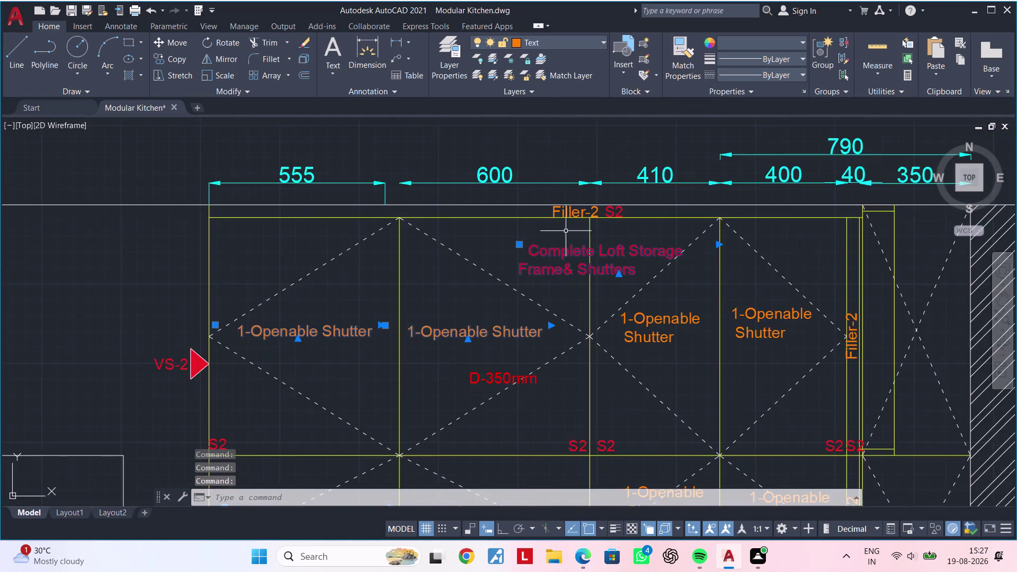
Select the plan's shutter, base cabinet, fixed-shelf and Blind Corner Unit labels.
scroll(up, 3)
click(570, 214)
scroll(down, 3)
middle_drag(648, 268, 481, 171)
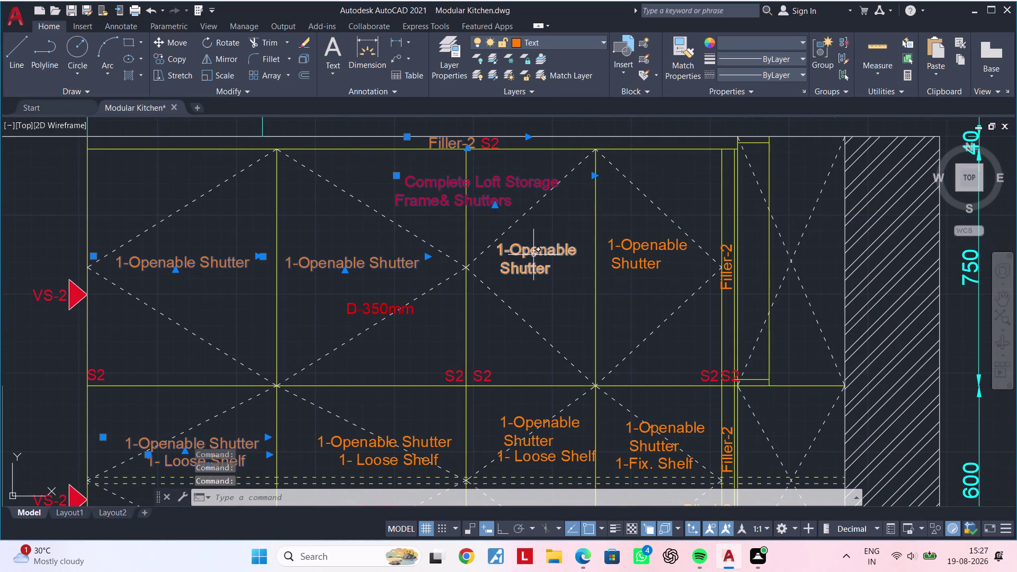
click(533, 255)
click(623, 256)
middle_drag(625, 290, 637, 208)
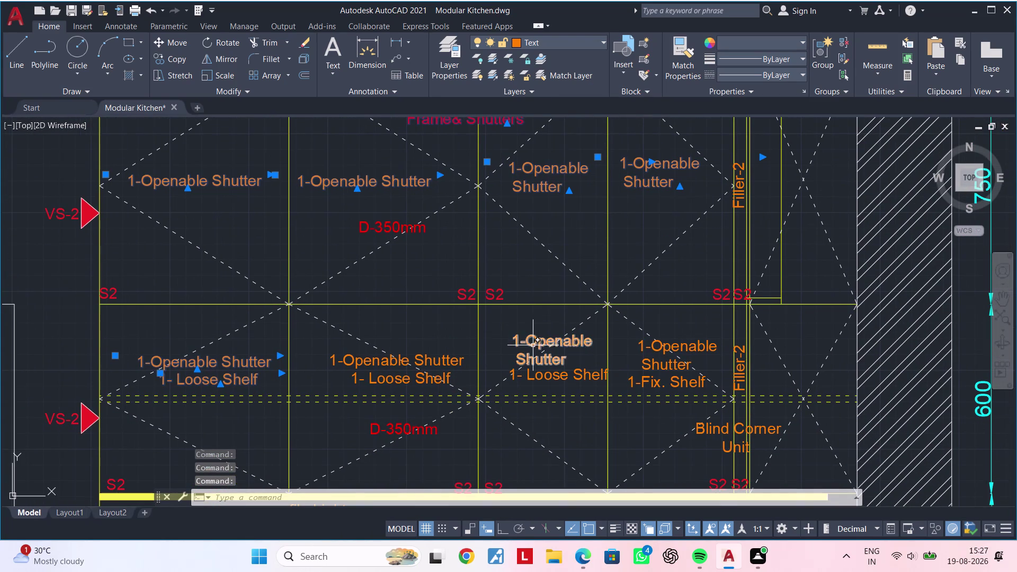
click(532, 346)
click(559, 378)
click(411, 383)
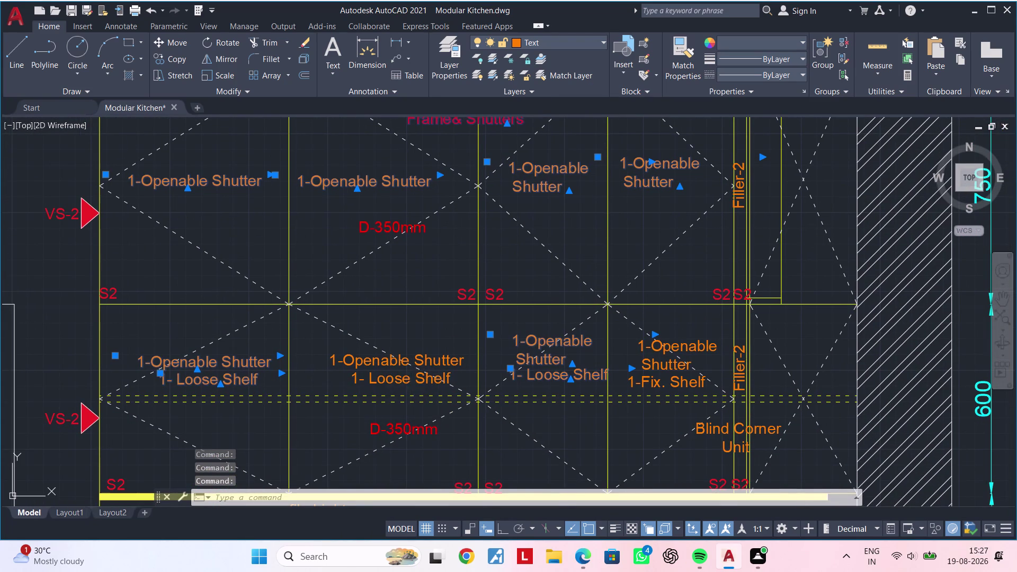
click(390, 362)
middle_drag(466, 347, 359, 331)
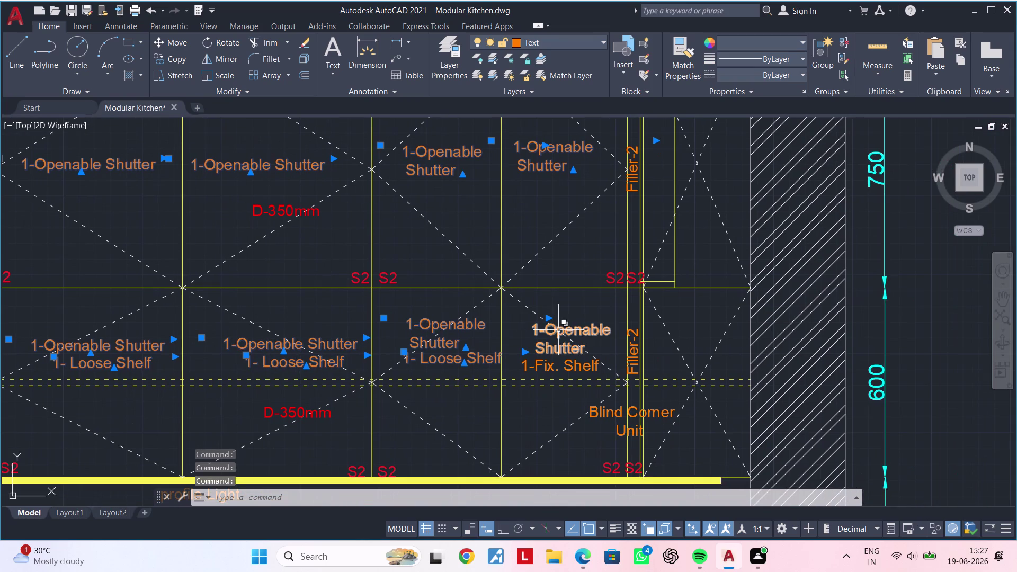
scroll(up, 3)
click(558, 330)
click(543, 386)
middle_drag(566, 355, 521, 289)
scroll(up, 3)
click(661, 304)
middle_drag(627, 332, 622, 236)
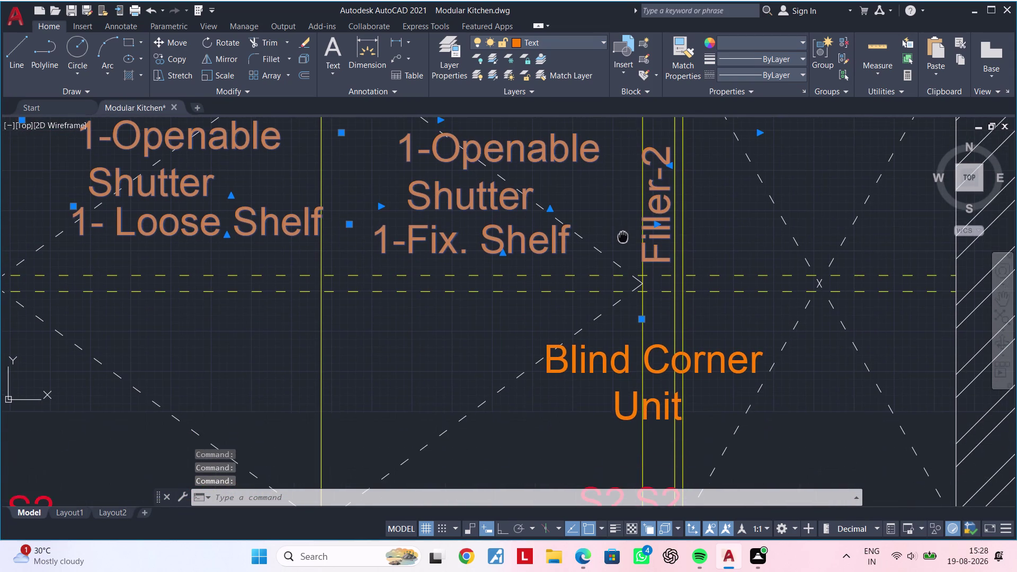
click(603, 360)
scroll(down, 3)
Add the elevation's shutter, fixed-shelf, Filler-1 and Blind Corner Unit labels to the selection.
middle_drag(513, 351, 591, 252)
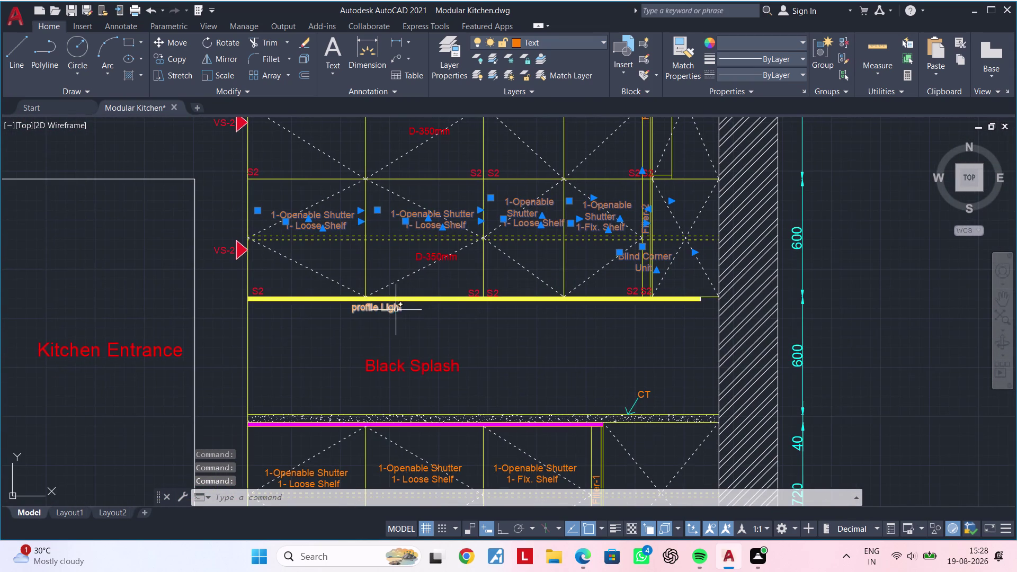
click(380, 311)
middle_drag(508, 333, 648, 175)
scroll(up, 3)
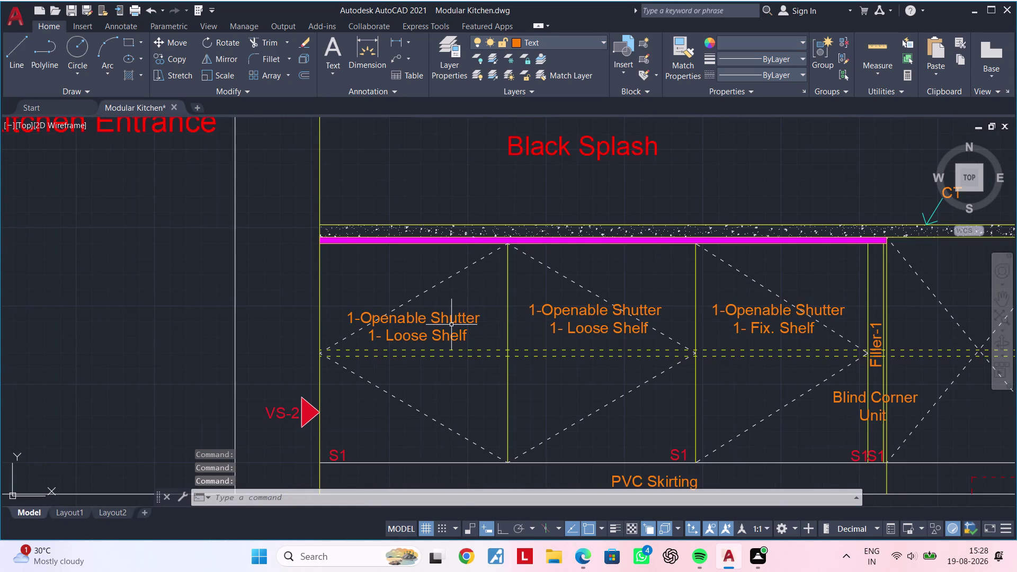
click(453, 315)
click(449, 337)
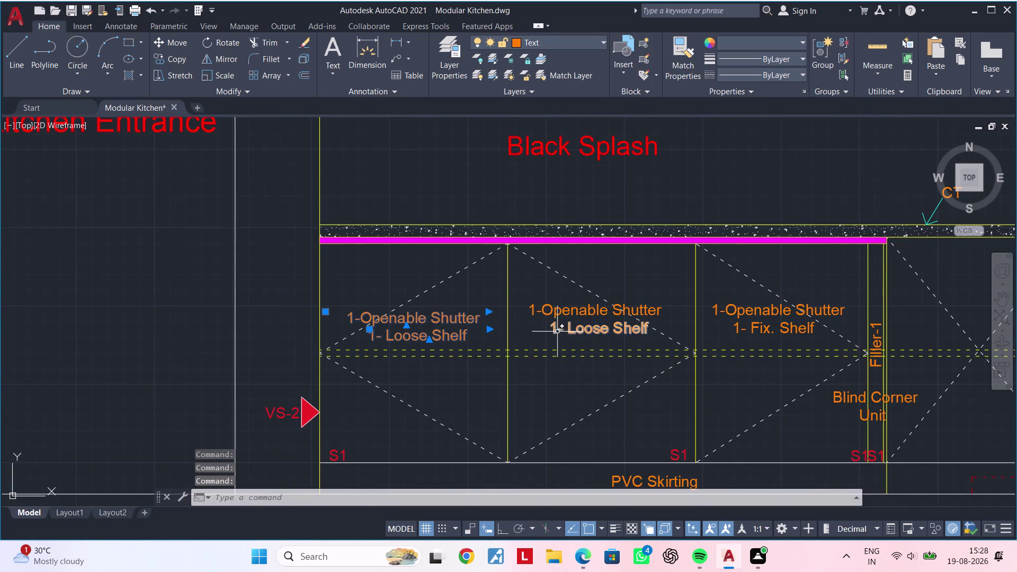
click(557, 331)
click(562, 316)
middle_drag(603, 312, 369, 312)
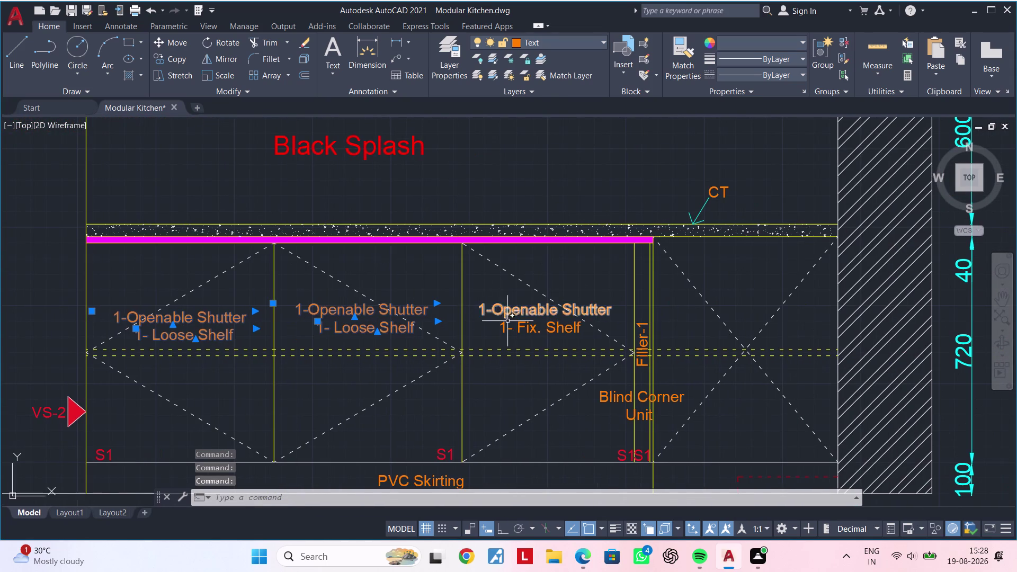
click(507, 328)
click(510, 321)
click(512, 312)
click(512, 310)
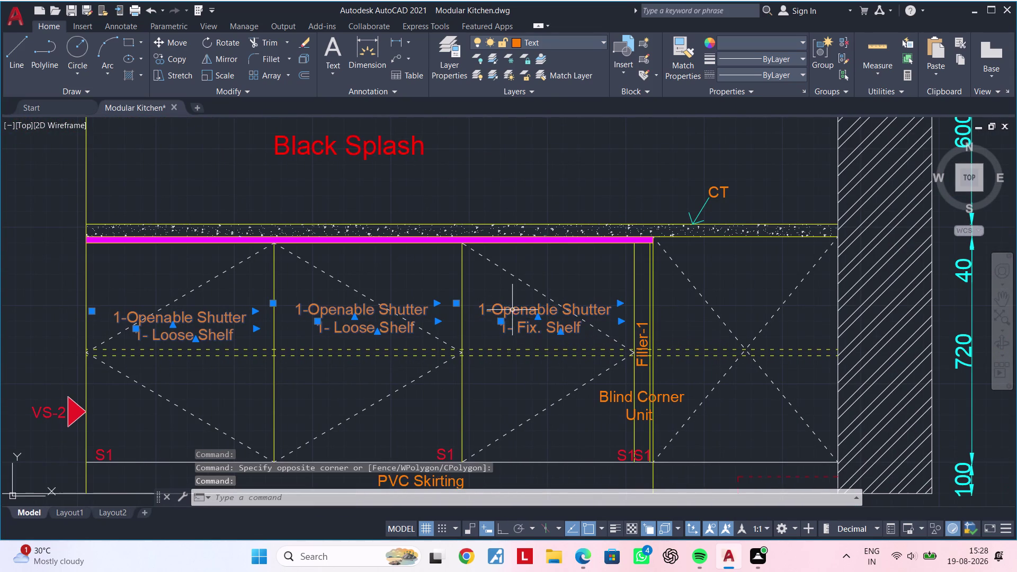
middle_drag(535, 323, 515, 281)
scroll(up, 3)
click(604, 317)
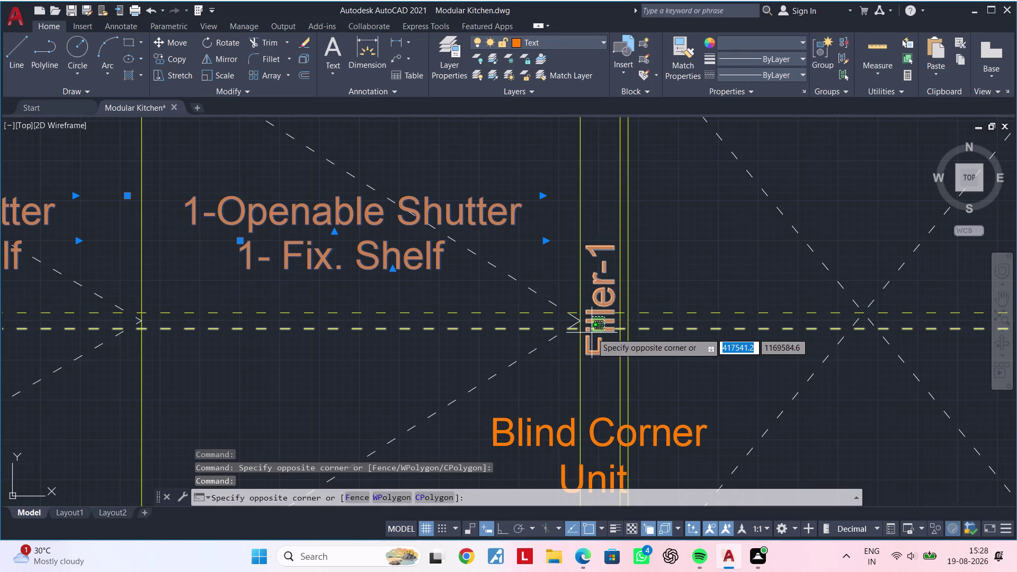
click(591, 333)
middle_drag(599, 363, 605, 295)
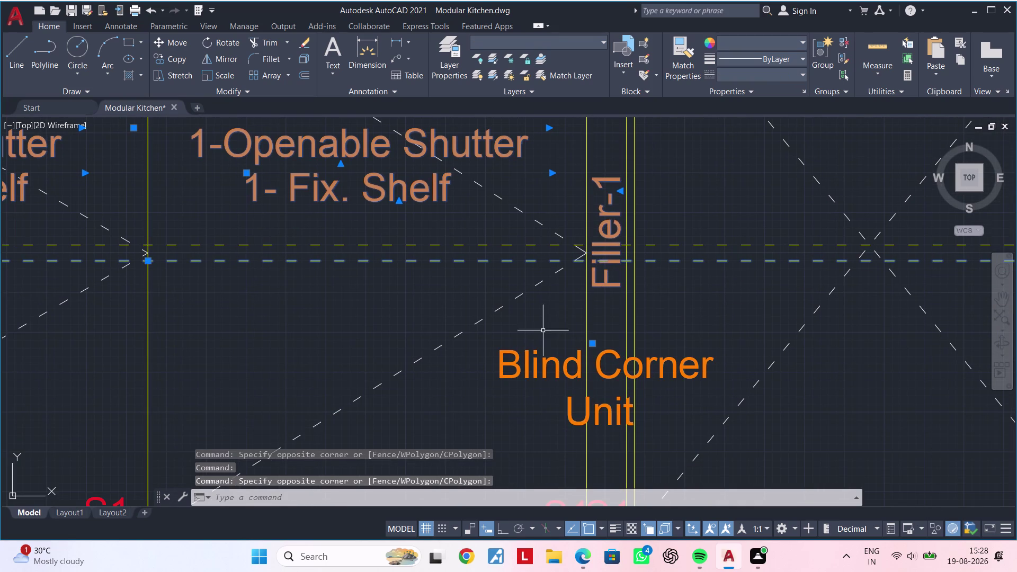
click(533, 368)
scroll(down, 3)
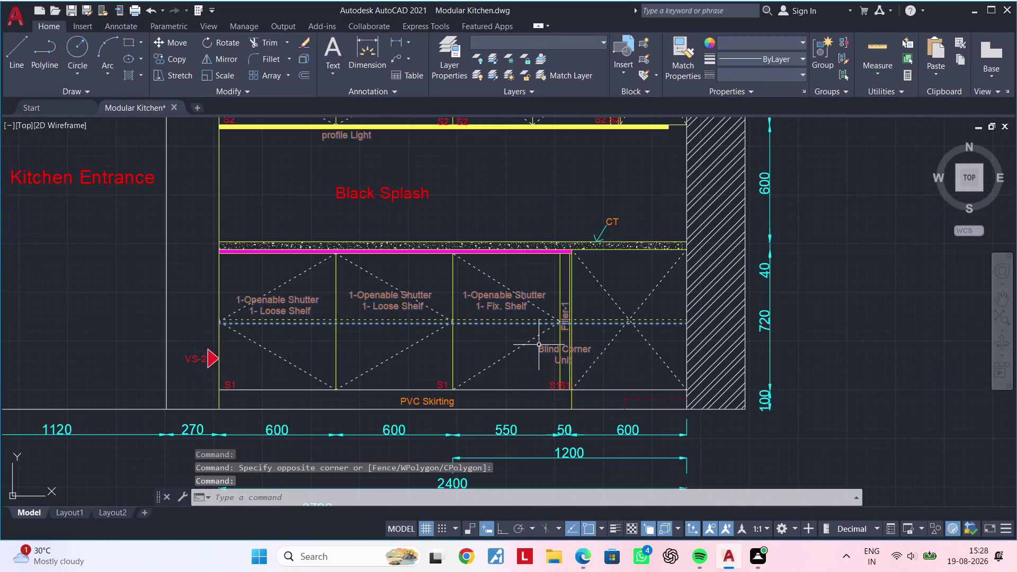
scroll(up, 3)
click(419, 404)
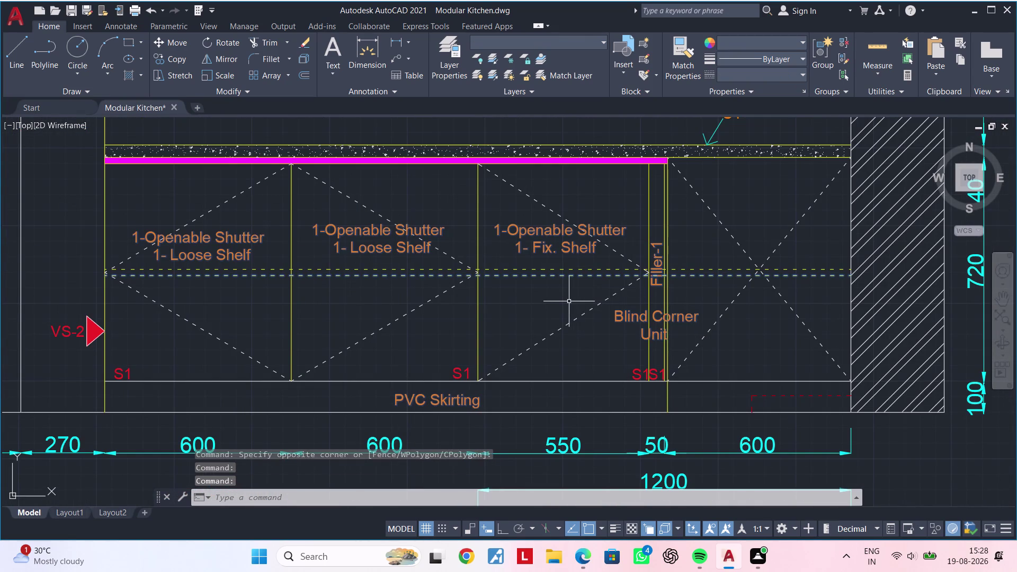
scroll(up, 3)
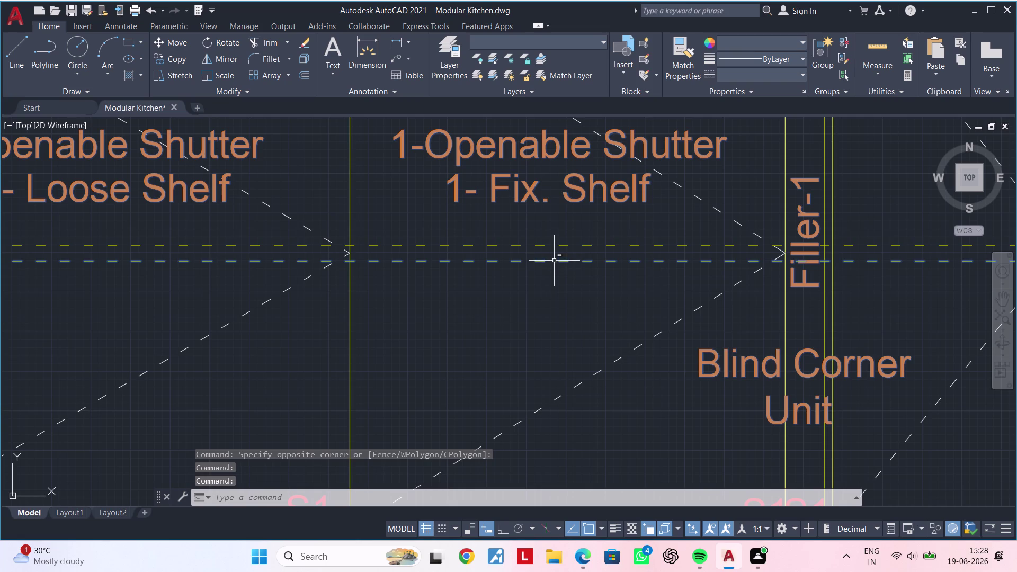
click(554, 260)
scroll(down, 3)
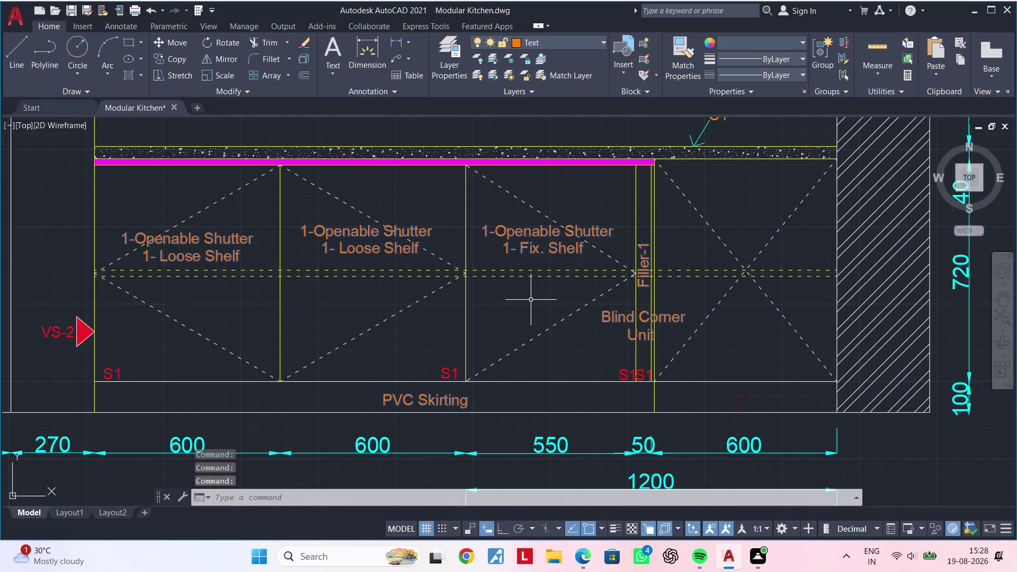
scroll(down, 3)
Set the selected labels' text height to 50 in Properties, then deselect them.
right_click(534, 300)
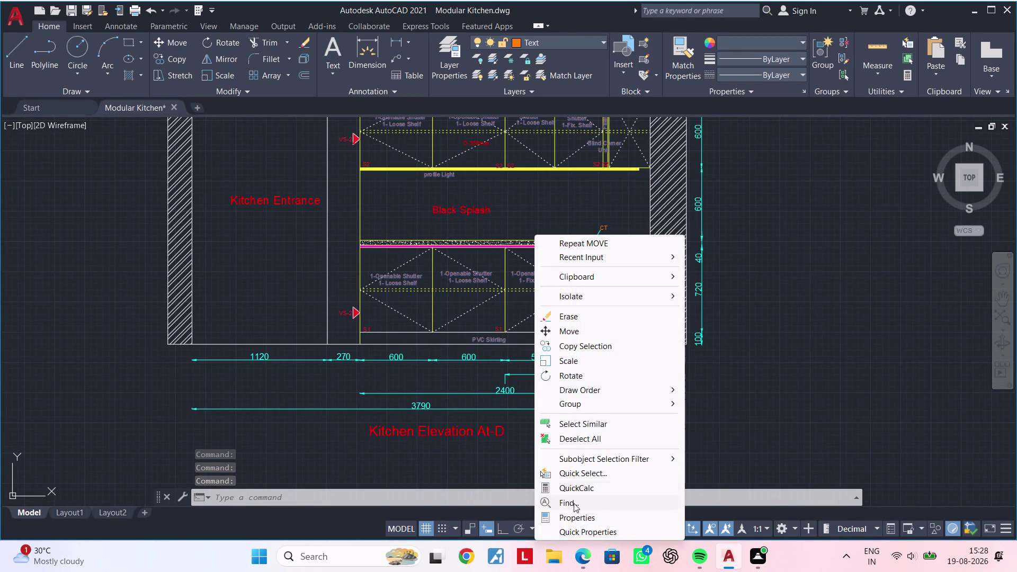
click(574, 517)
click(168, 323)
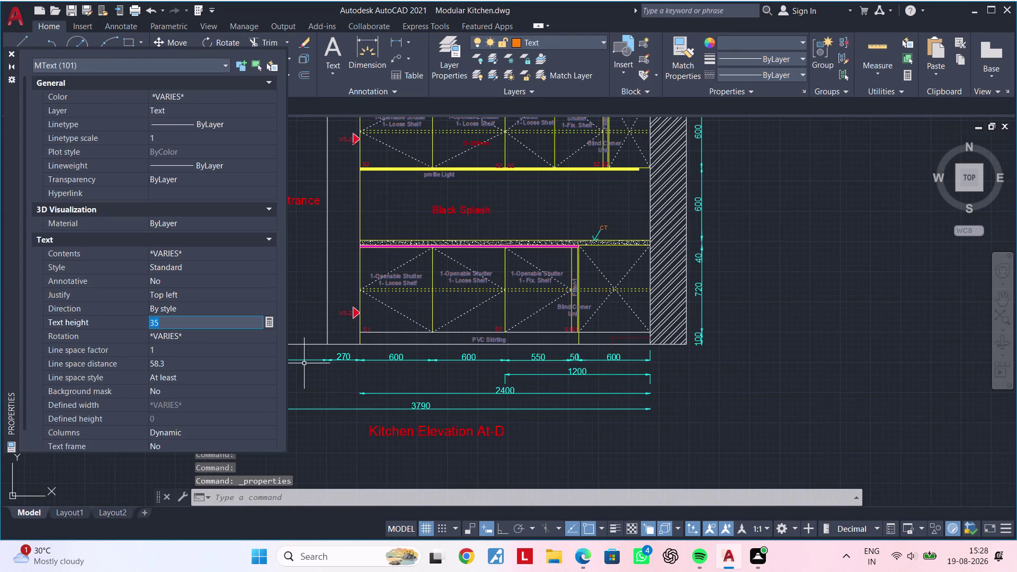
key(BackSpace)
text(50)
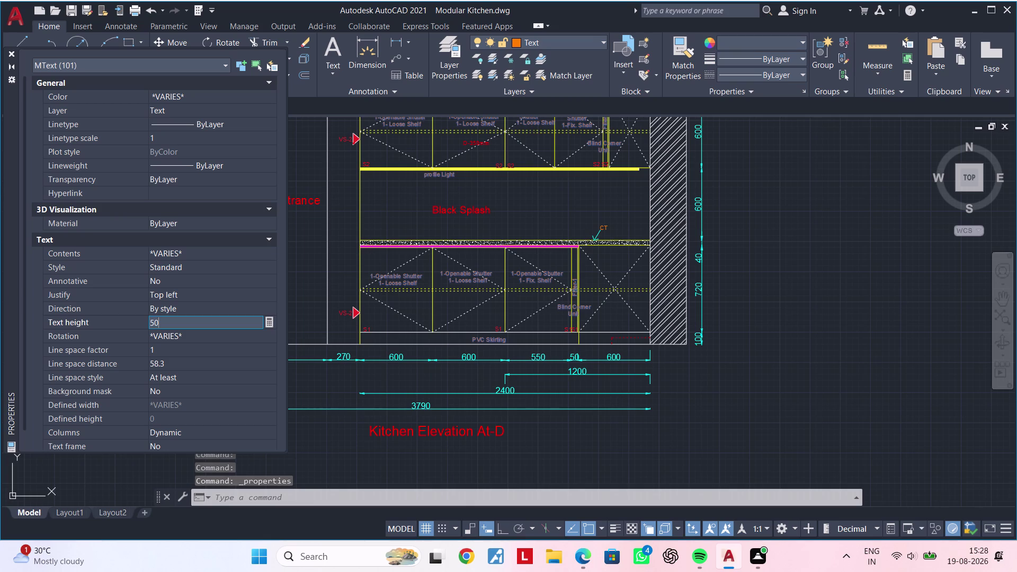
key(Return)
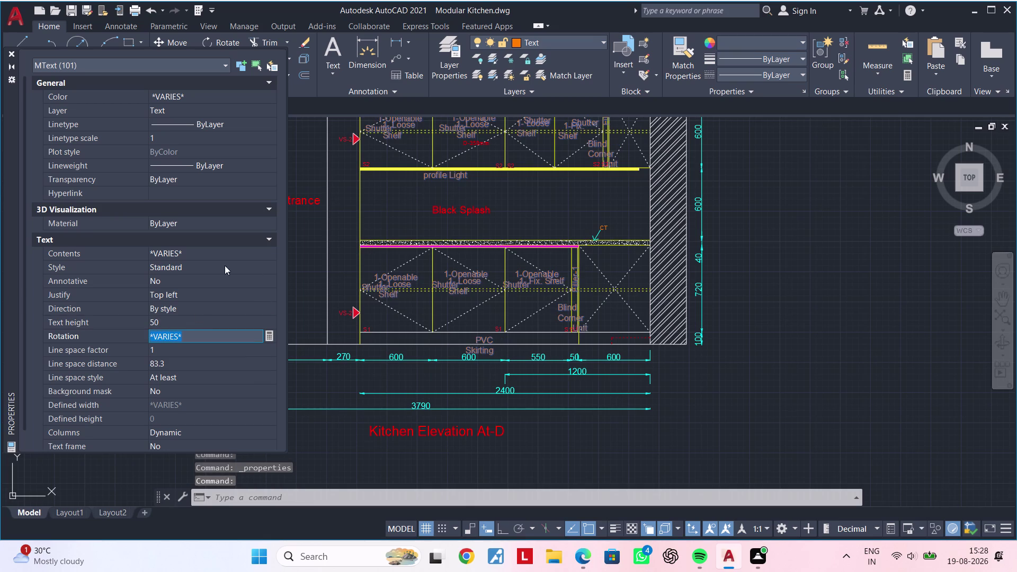
click(10, 55)
key(Escape)
key(Escape)
key(Escape)
Move the Loose Shelf label lower in the cabinet, below Shutter.
scroll(up, 3)
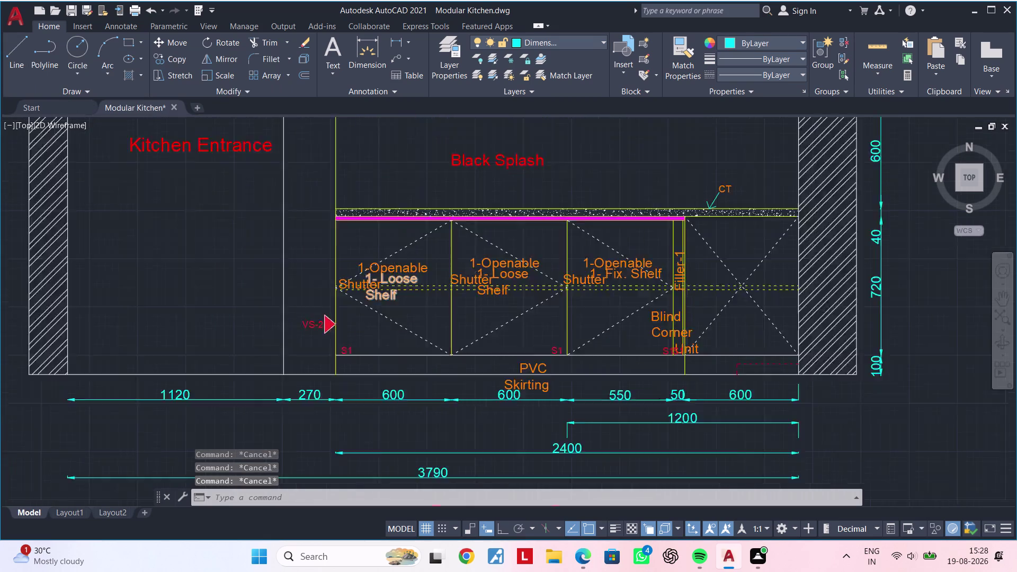
scroll(up, 3)
click(371, 296)
text(m)
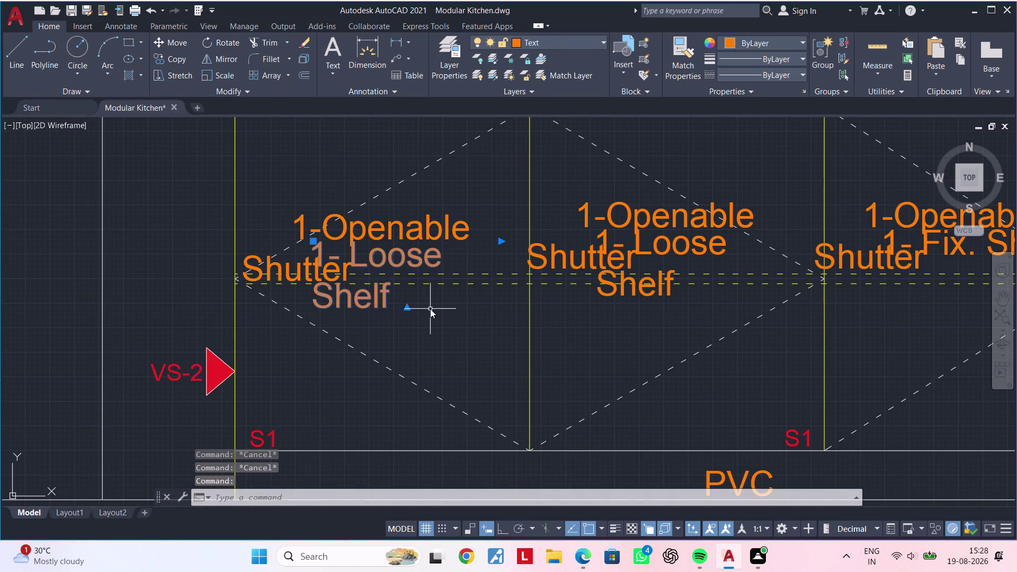
key(space)
drag(429, 309, 430, 314)
click(471, 353)
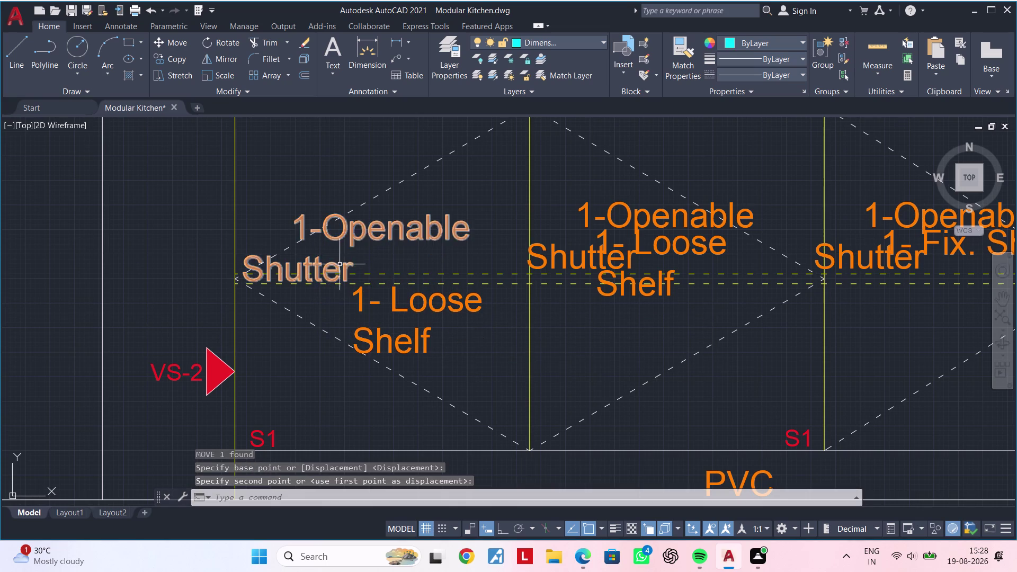
click(339, 268)
Edit the first shutter label's line break and spacing before 1-Openable.
click(339, 268)
click(487, 230)
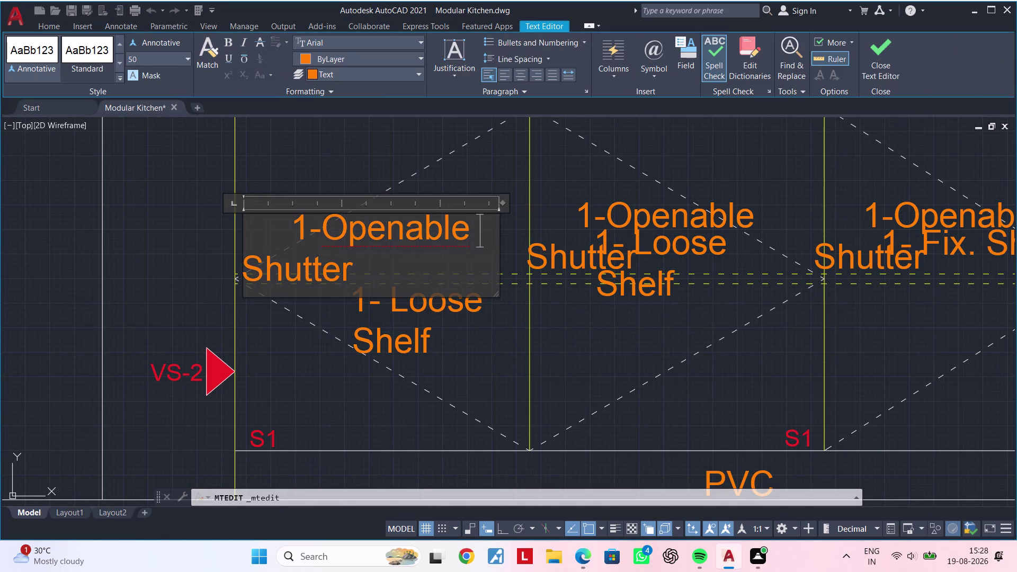
key(BackSpace)
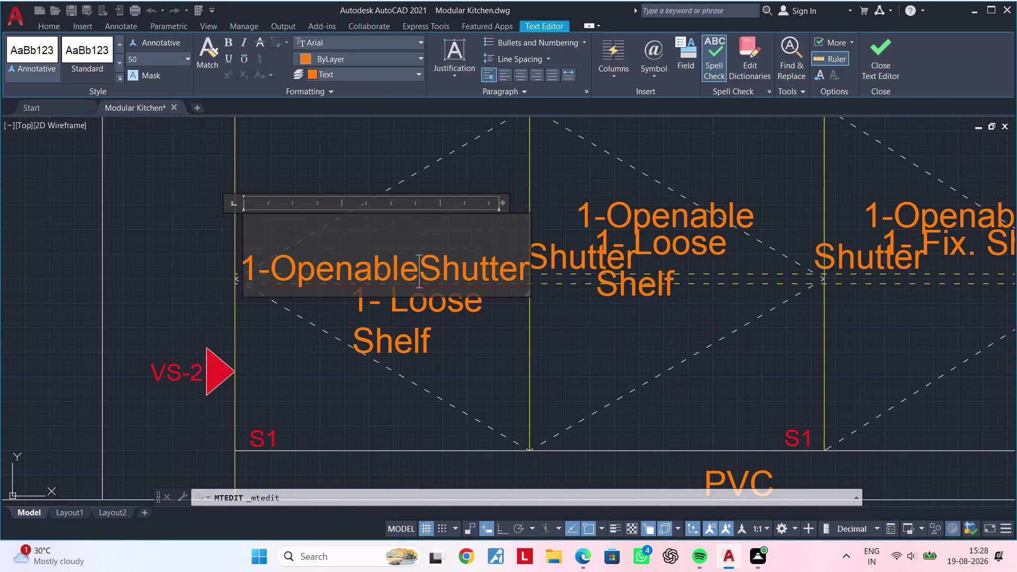
key(space)
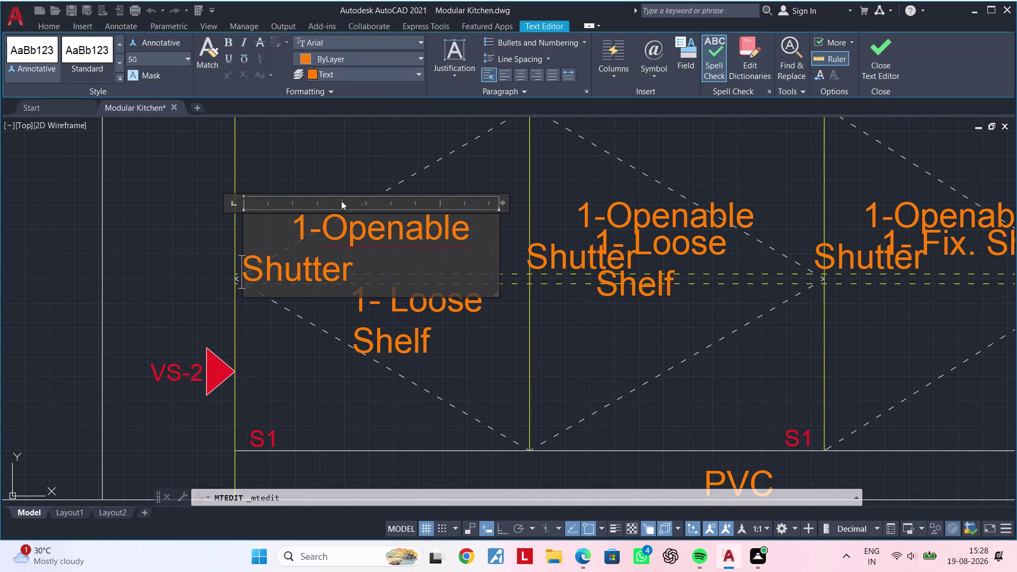
click(289, 226)
key(BackSpace)
key(BackSpace)
key(BackSpace)
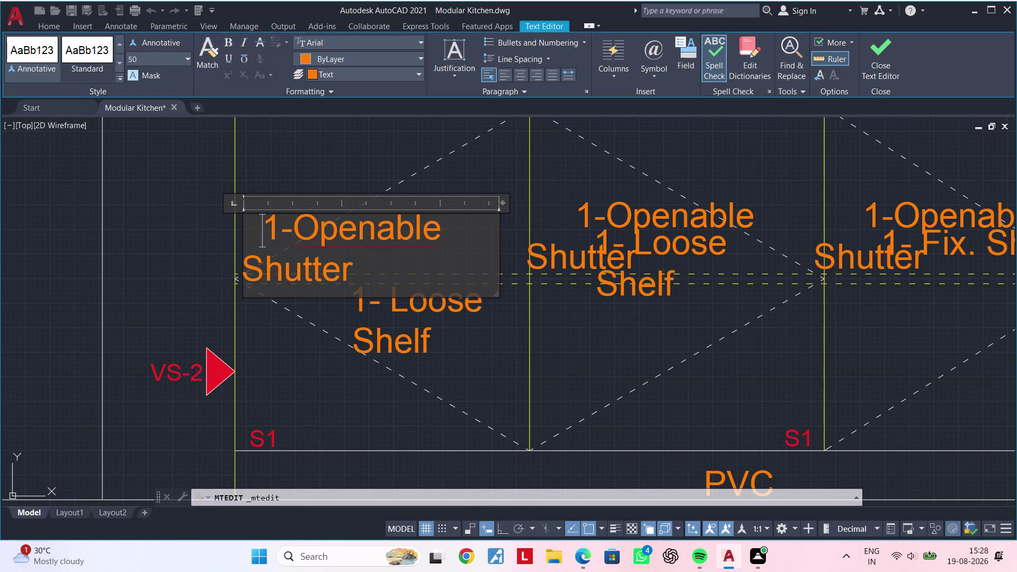
key(BackSpace)
Finish the label so it reads '1-Openable' above 'Shutter' on two lines.
click(246, 272)
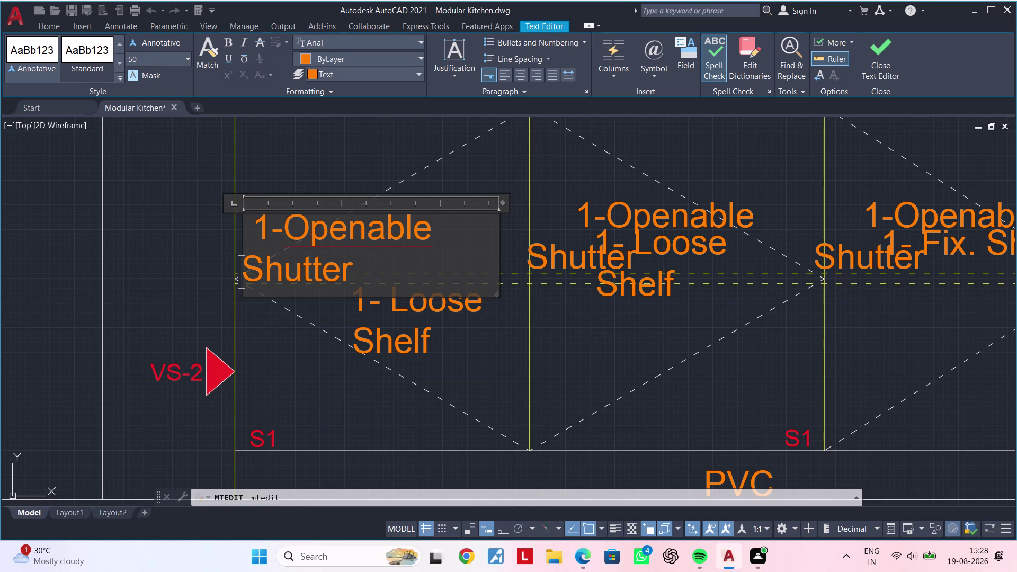
key(space)
key(space)
key(space)
key(space)
click(441, 226)
key(space)
key(space)
key(BackSpace)
key(BackSpace)
key(BackSpace)
key(BackSpace)
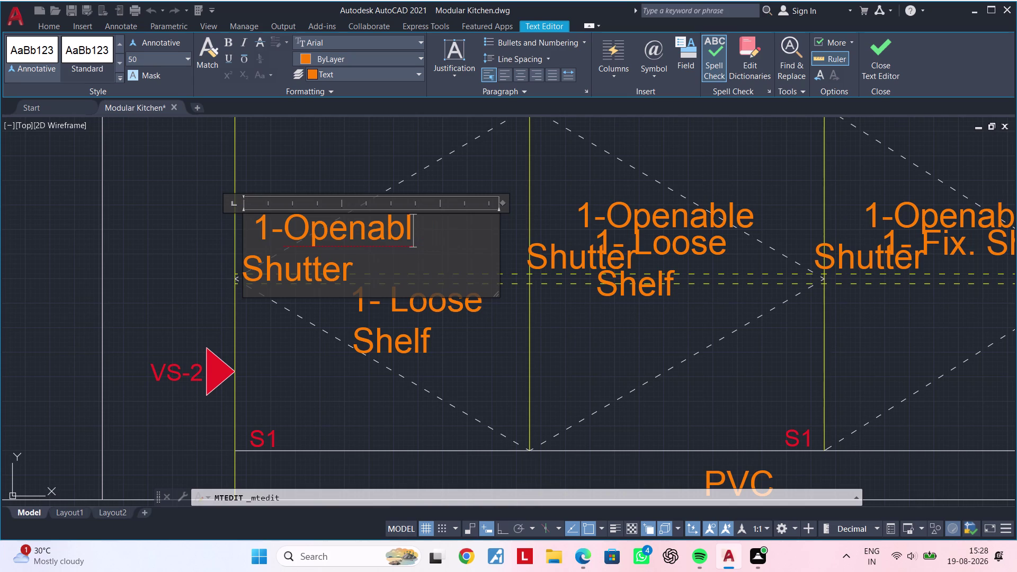
key(e)
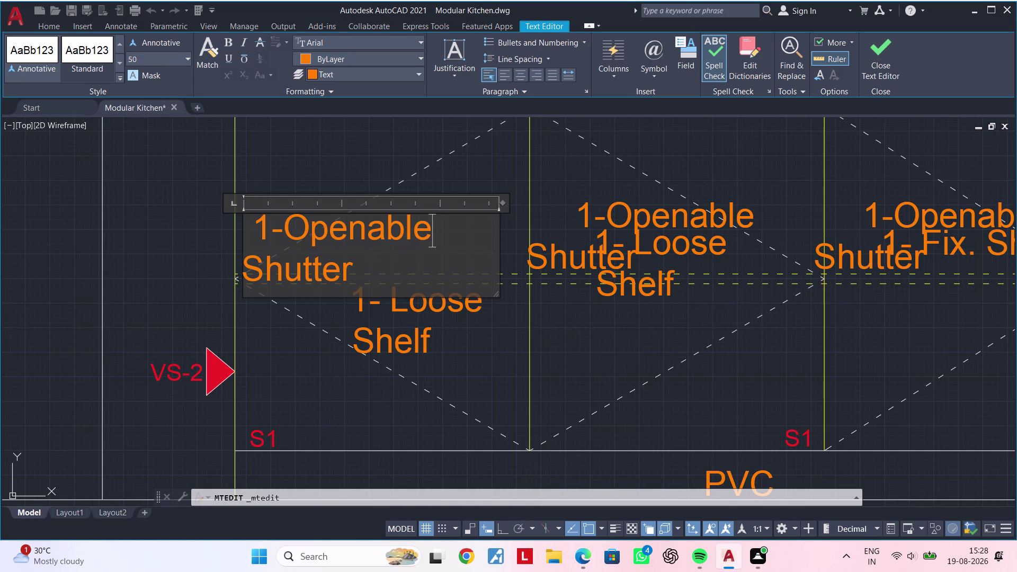
click(492, 221)
double_click(492, 221)
key(BackSpace)
key(BackSpace)
key(BackSpace)
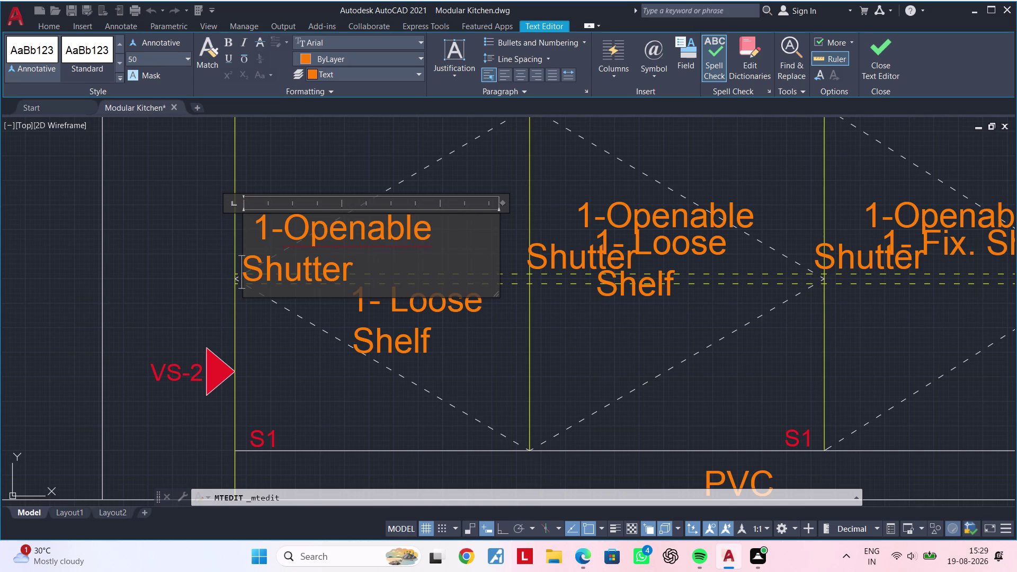
key(space)
key(space)
click(511, 340)
scroll(down, 3)
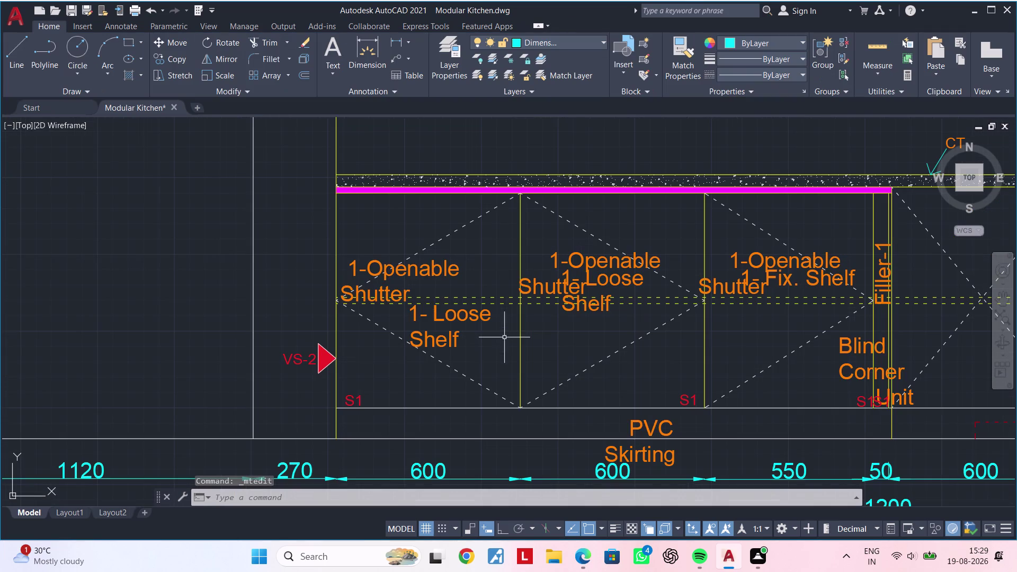
Move the first unit's 1-Openable Shutter label higher and delete the overlapping duplicate.
click(417, 273)
text(m)
key(space)
click(417, 274)
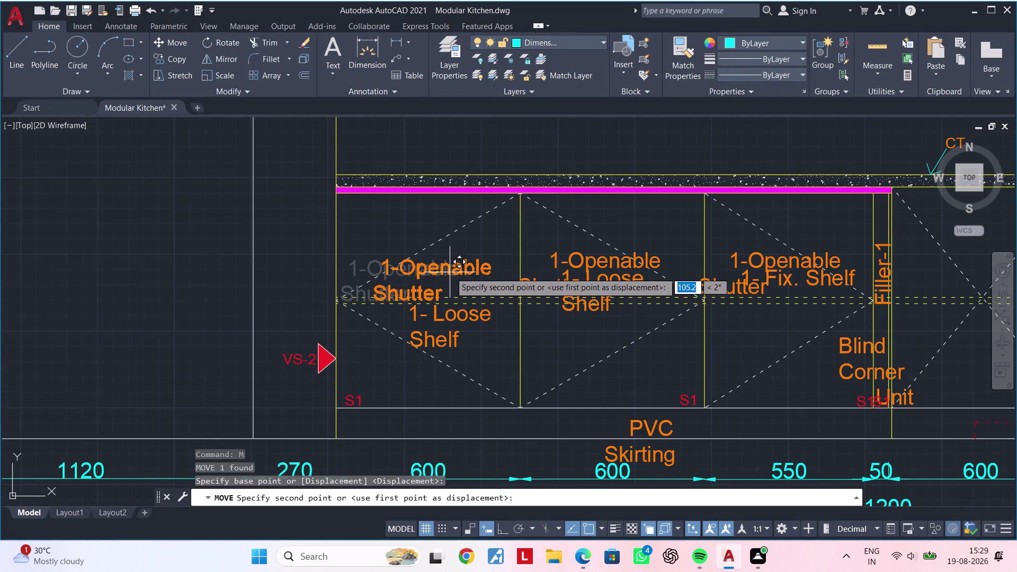
click(470, 246)
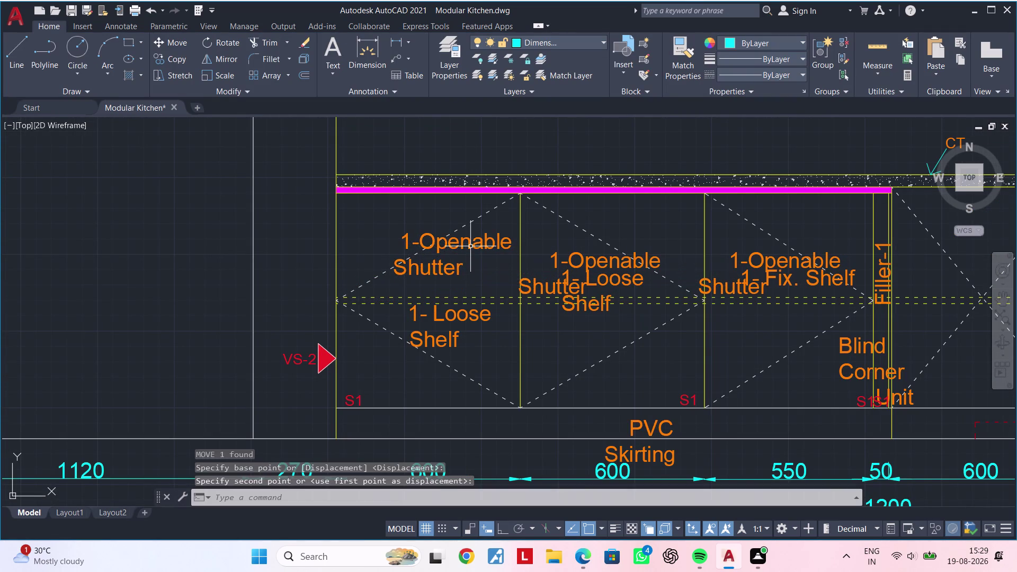
middle_drag(463, 267, 431, 270)
key(Escape)
click(533, 261)
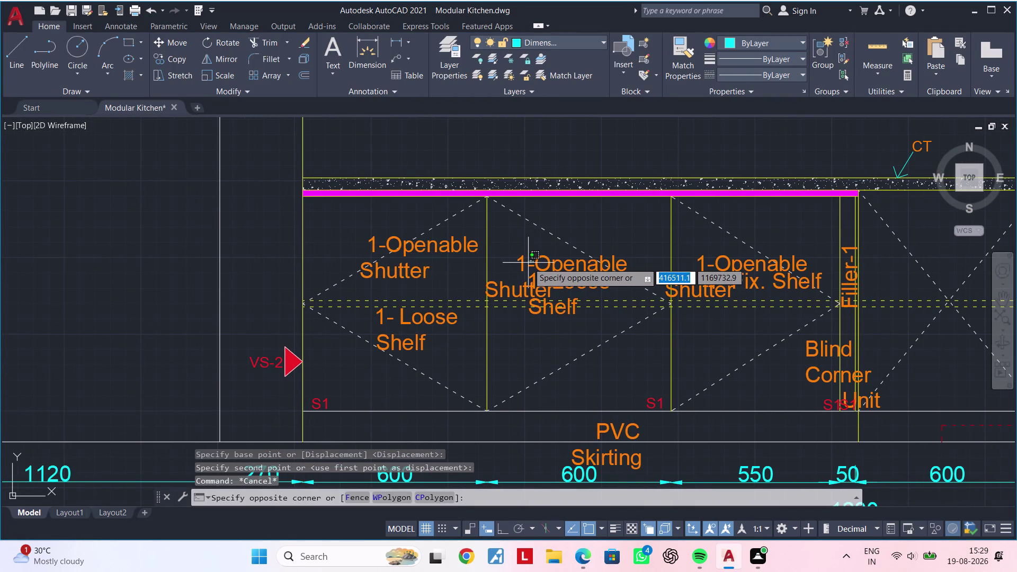
click(517, 262)
key(Delete)
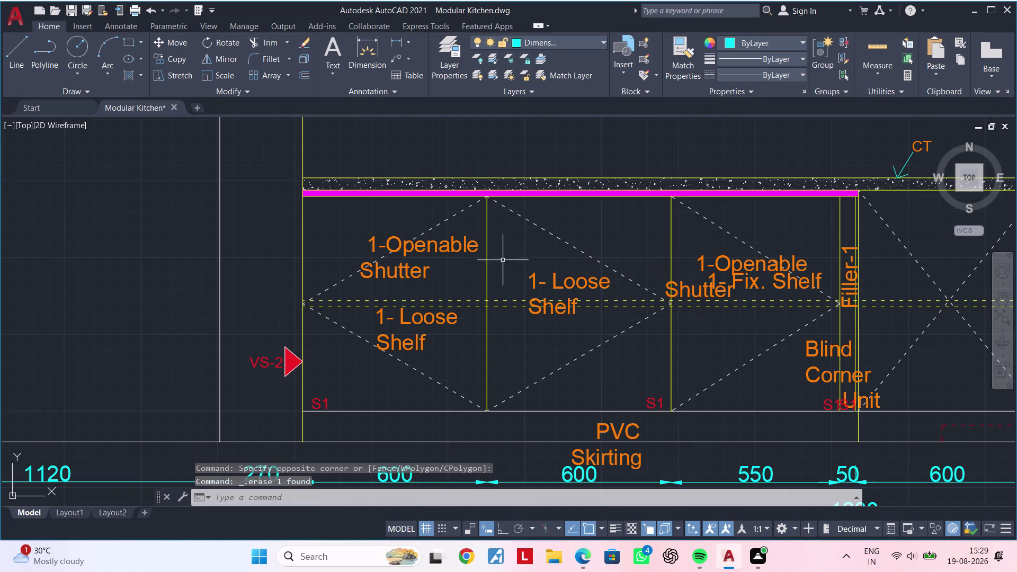
Copy the shutter label into the second and third units and delete the third unit's old label.
click(407, 265)
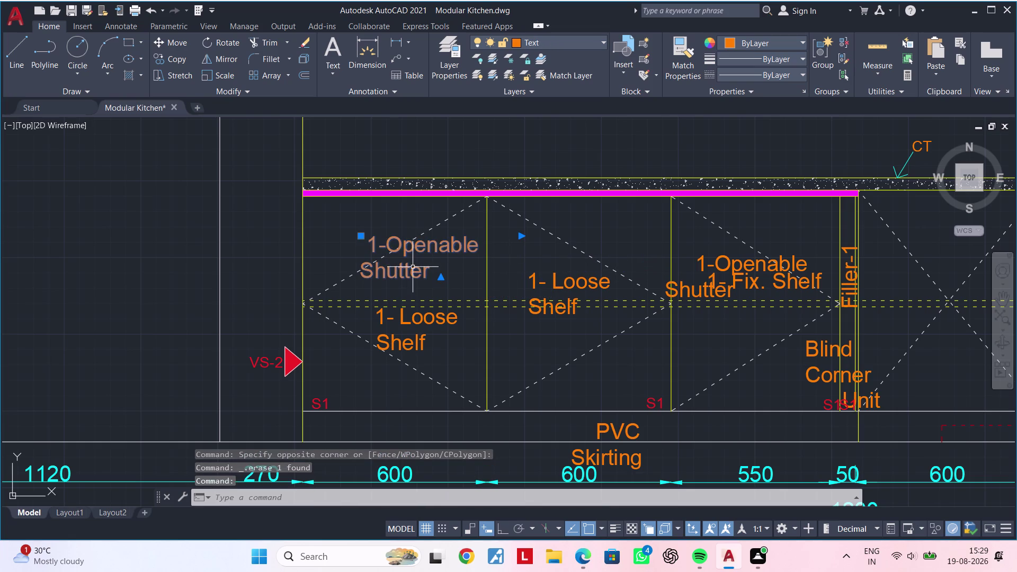
key(c)
key(o)
key(space)
click(405, 265)
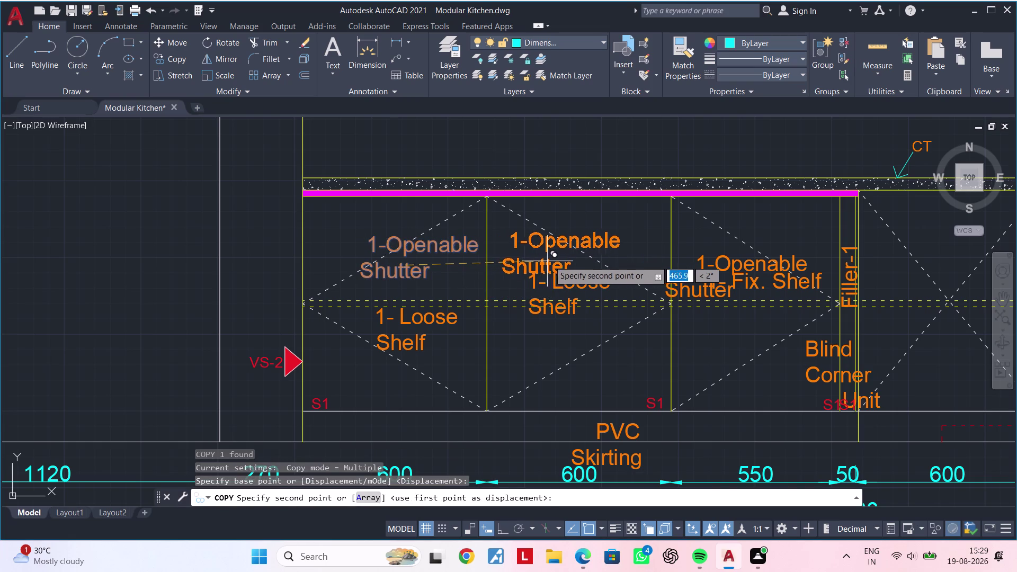
click(567, 254)
middle_drag(583, 258, 317, 259)
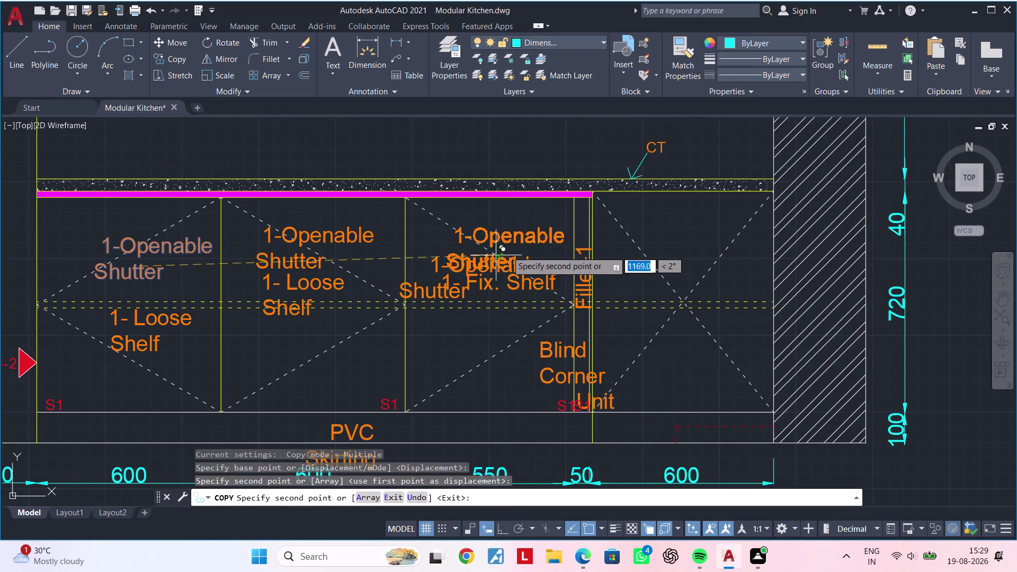
click(502, 240)
key(Escape)
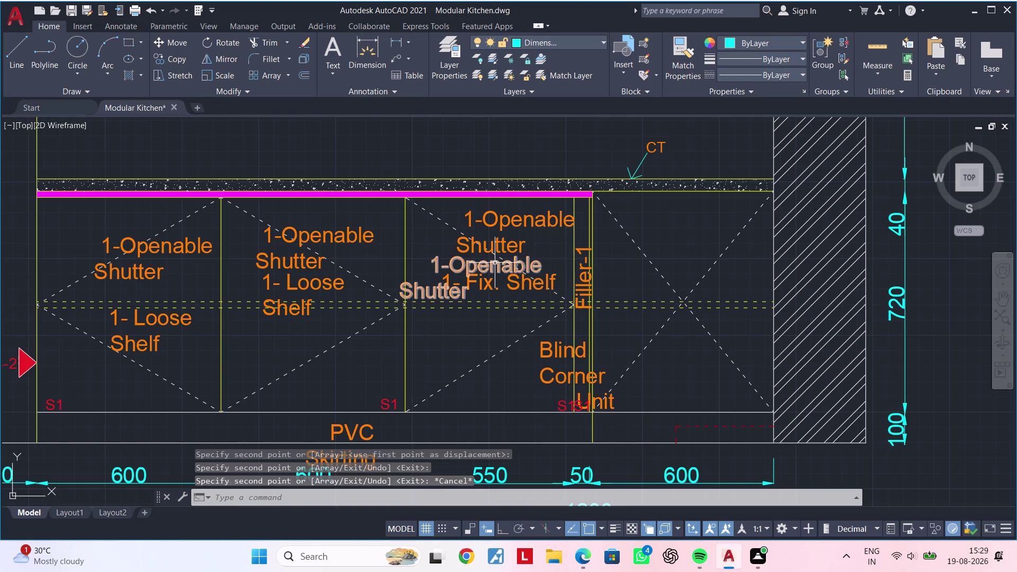
click(494, 263)
key(Delete)
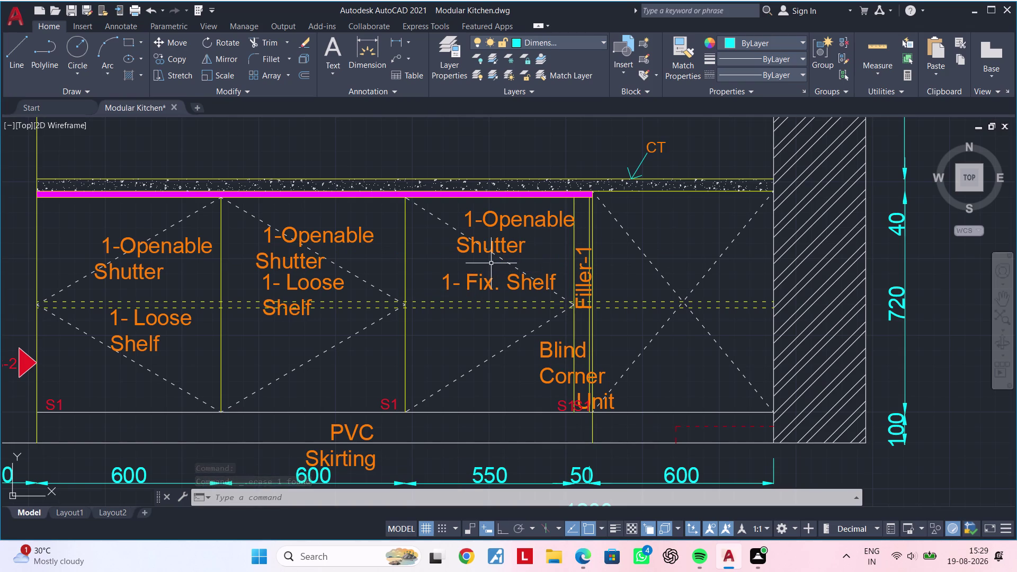
Widen the second and first units' shelf labels so '1- Loose Shelf' fits one line.
middle_drag(506, 302, 504, 262)
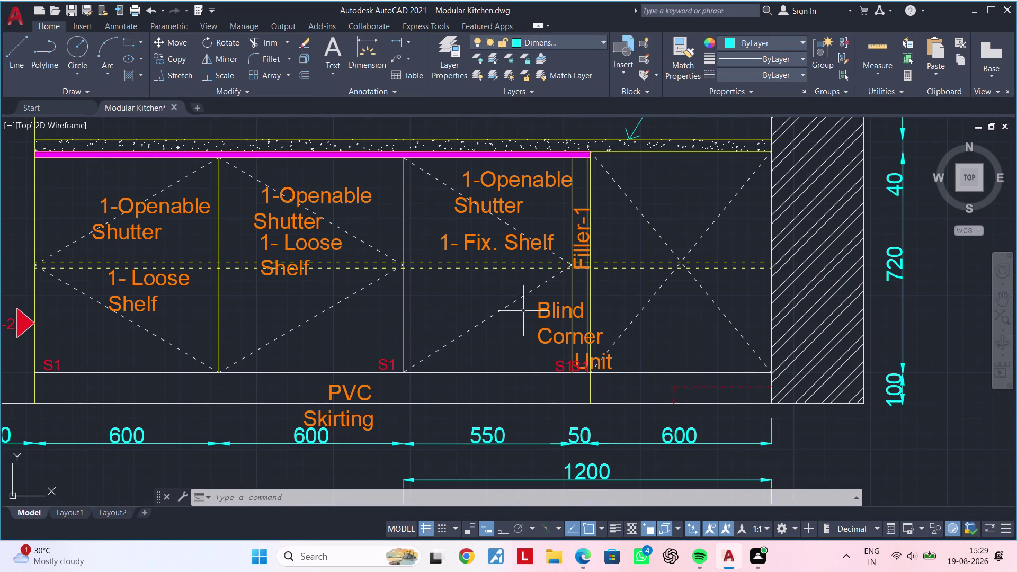
double_click(279, 270)
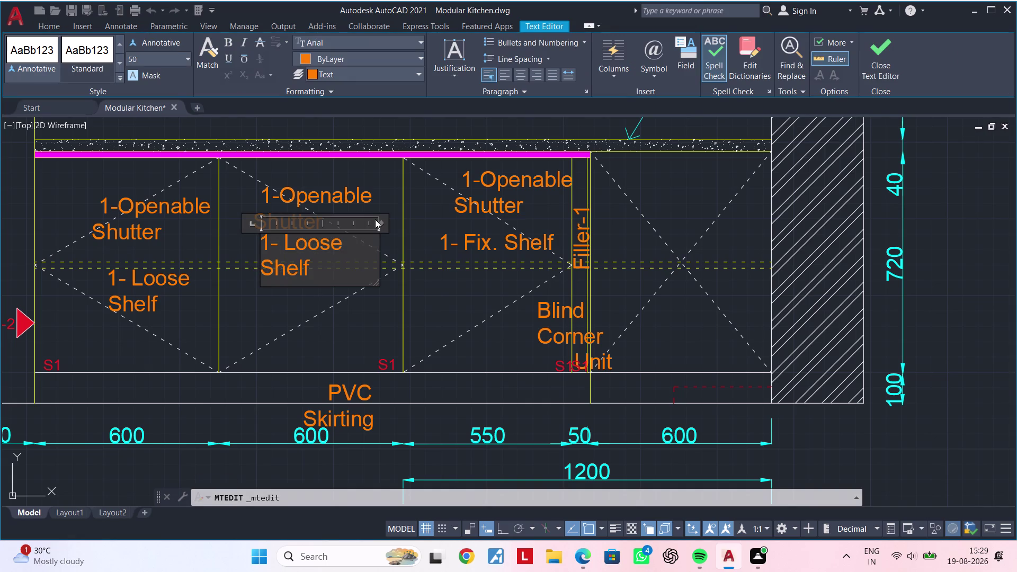
drag(379, 223, 417, 223)
click(327, 282)
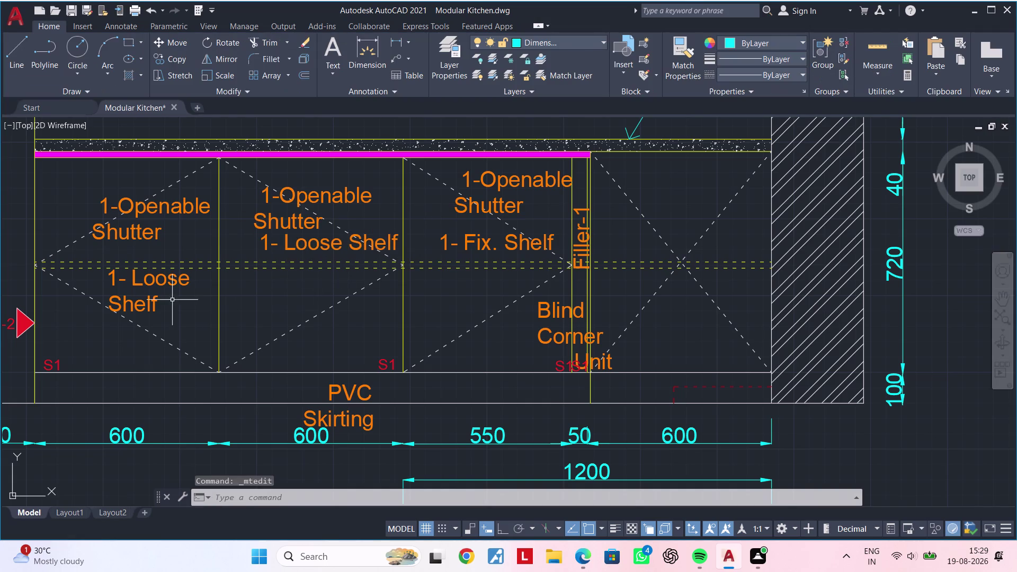
double_click(168, 280)
drag(226, 258, 246, 258)
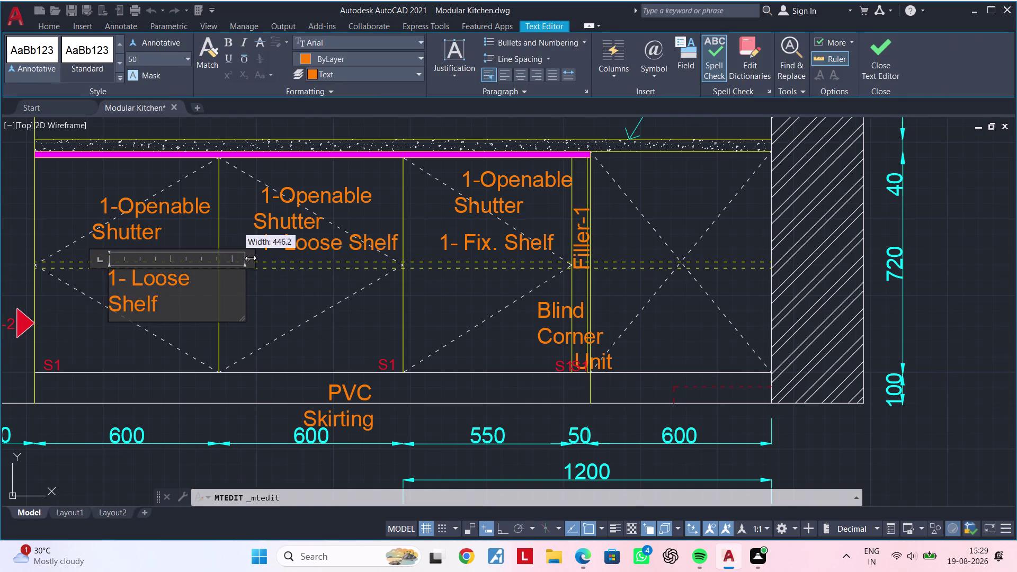
drag(245, 258, 261, 258)
click(276, 290)
click(193, 282)
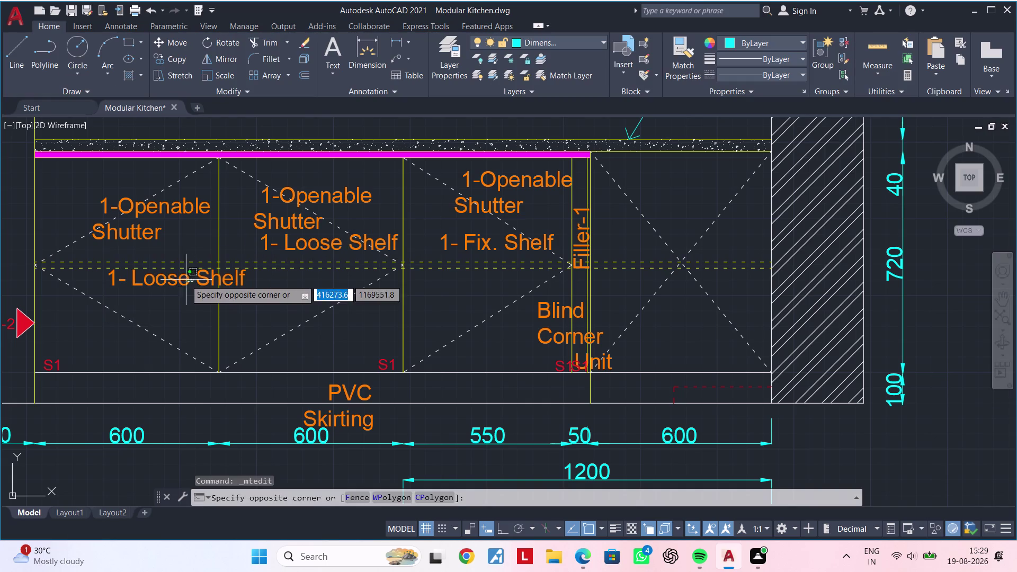
Move the first unit's shelf note just under its shutter note.
click(179, 278)
text(m)
key(space)
click(174, 279)
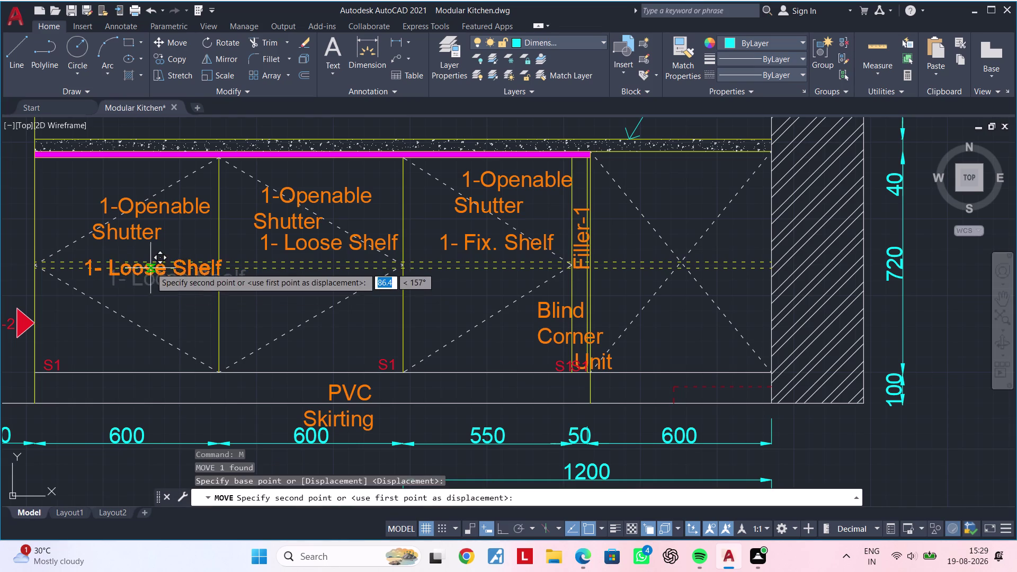
click(138, 253)
middle_drag(230, 267, 196, 285)
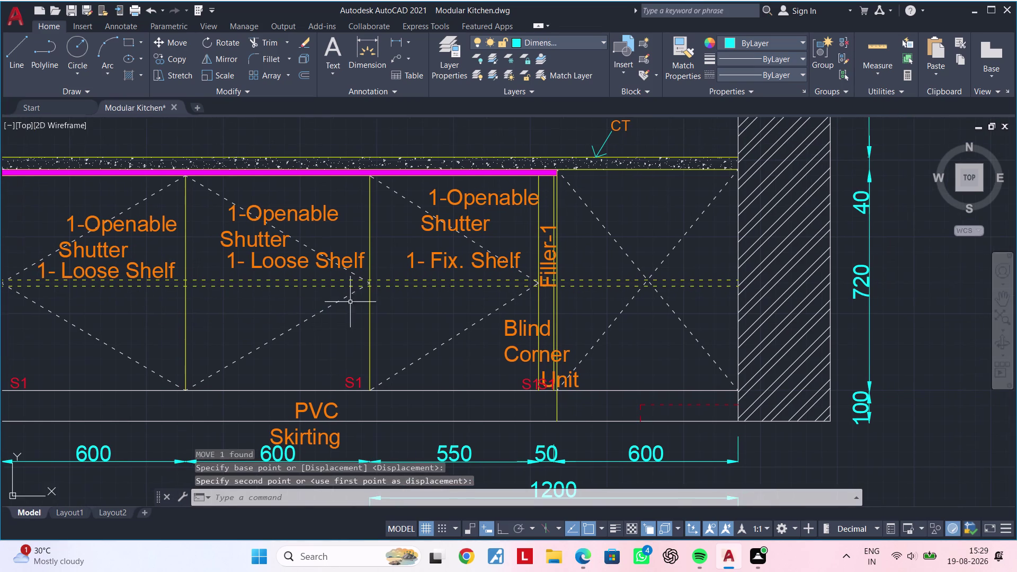
middle_drag(388, 311, 305, 278)
Widen the Blind Corner Unit label's text box.
click(430, 320)
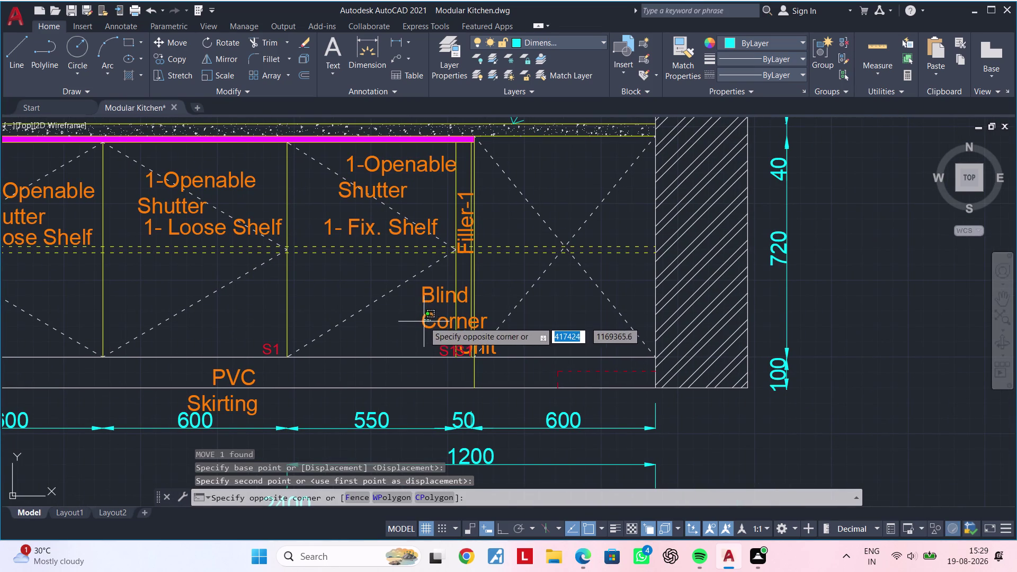
double_click(424, 323)
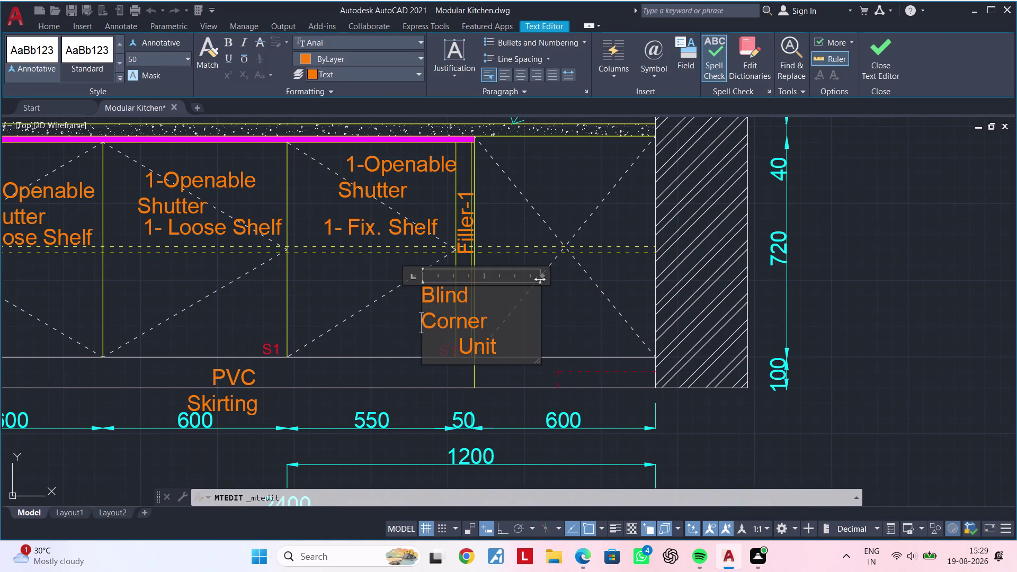
drag(540, 280, 661, 269)
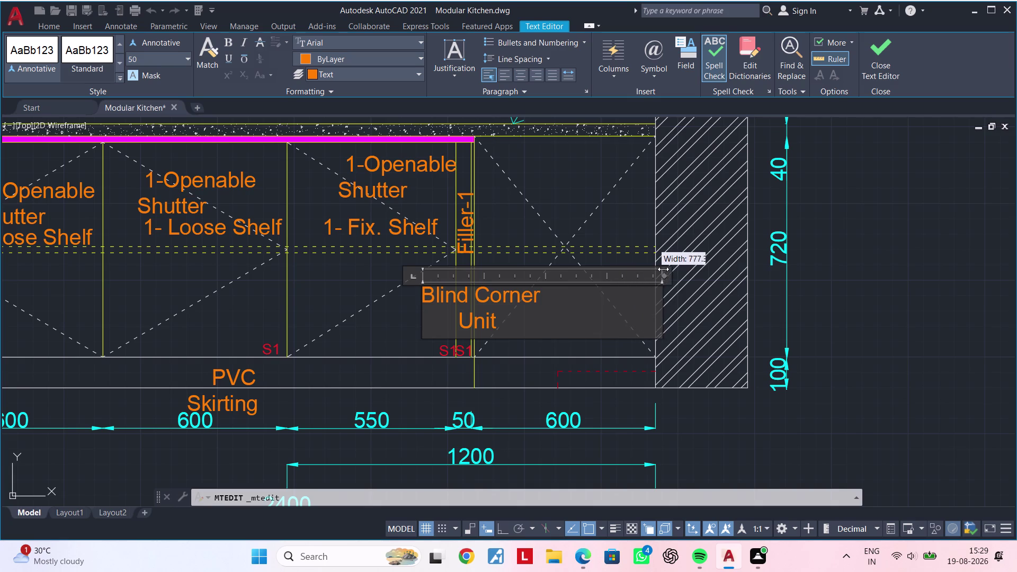
drag(660, 269, 714, 264)
click(714, 264)
click(718, 264)
click(722, 263)
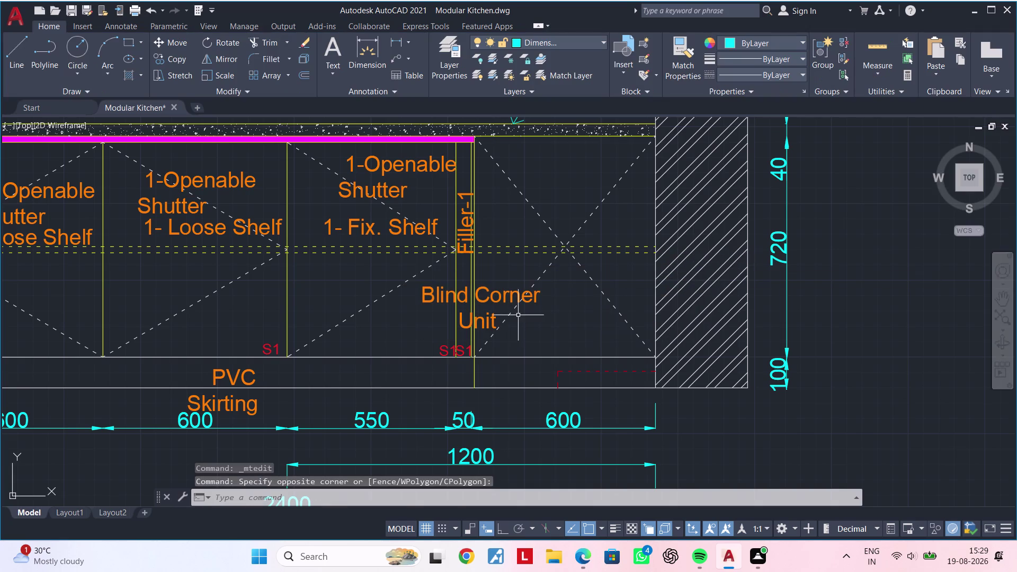
Delete the line break so 'Blind Corner Unit' reads on a single line.
click(508, 296)
double_click(504, 294)
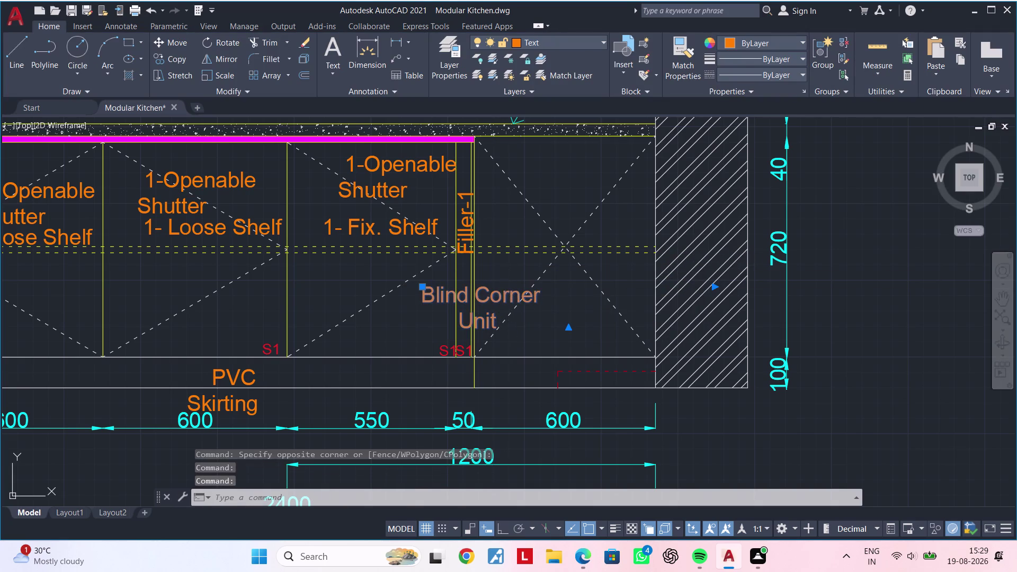
click(445, 318)
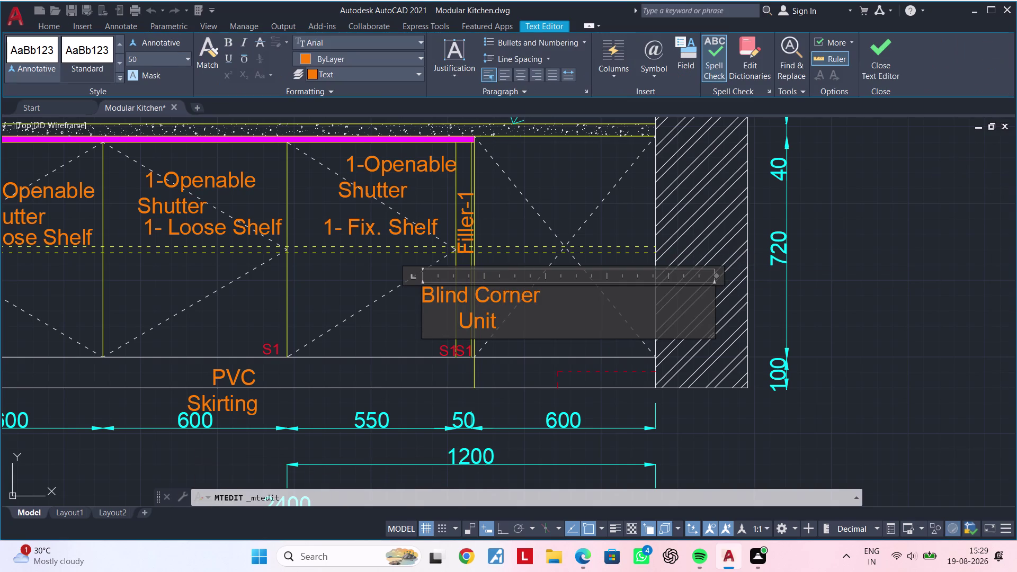
key(BackSpace)
key(BackSpace)
key(BackSpace)
key(BackSpace)
key(BackSpace)
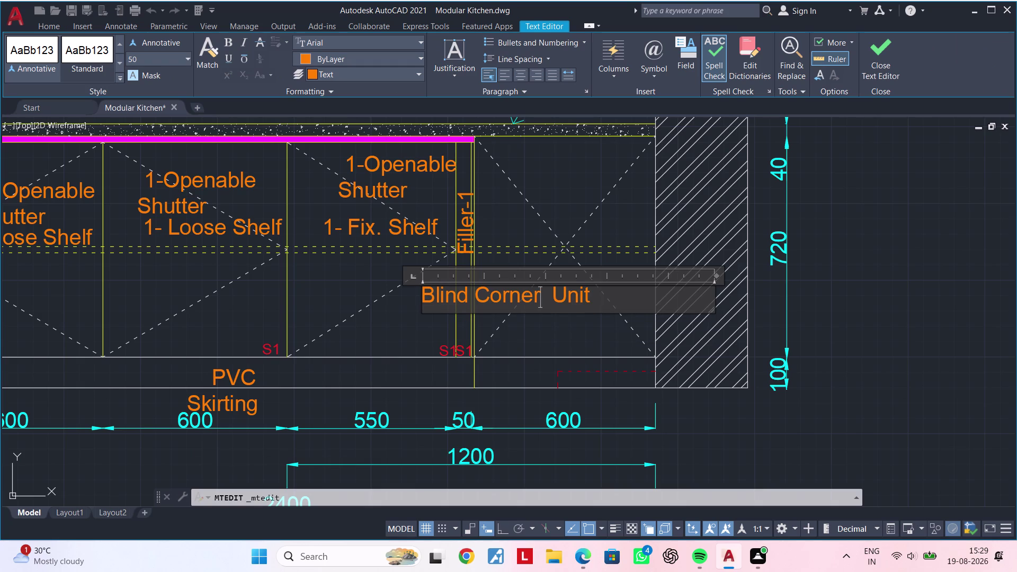
click(541, 323)
Open the PVC Skirting label for editing and select its wording.
scroll(down, 3)
middle_drag(540, 328, 542, 328)
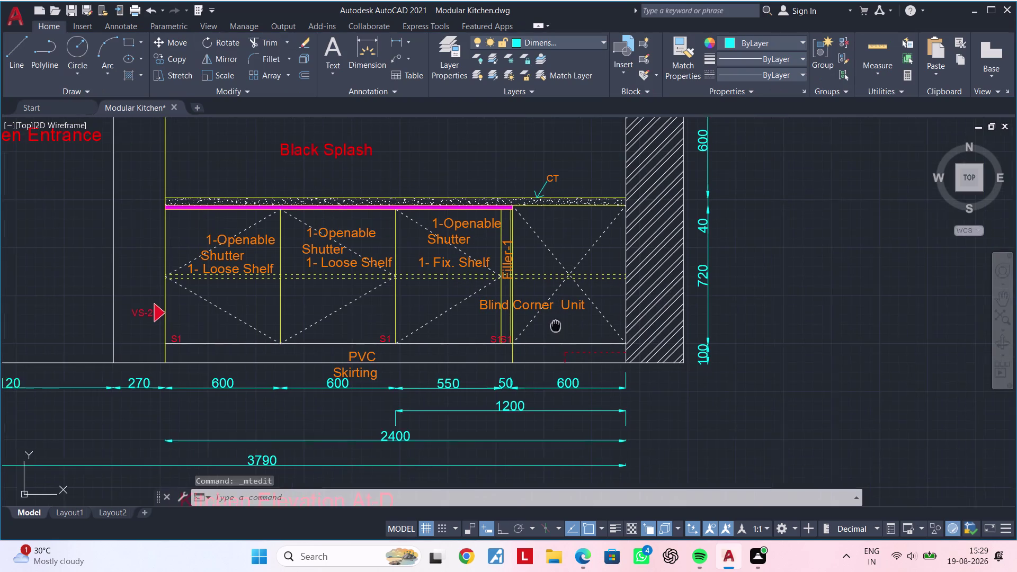
middle_drag(541, 328, 576, 322)
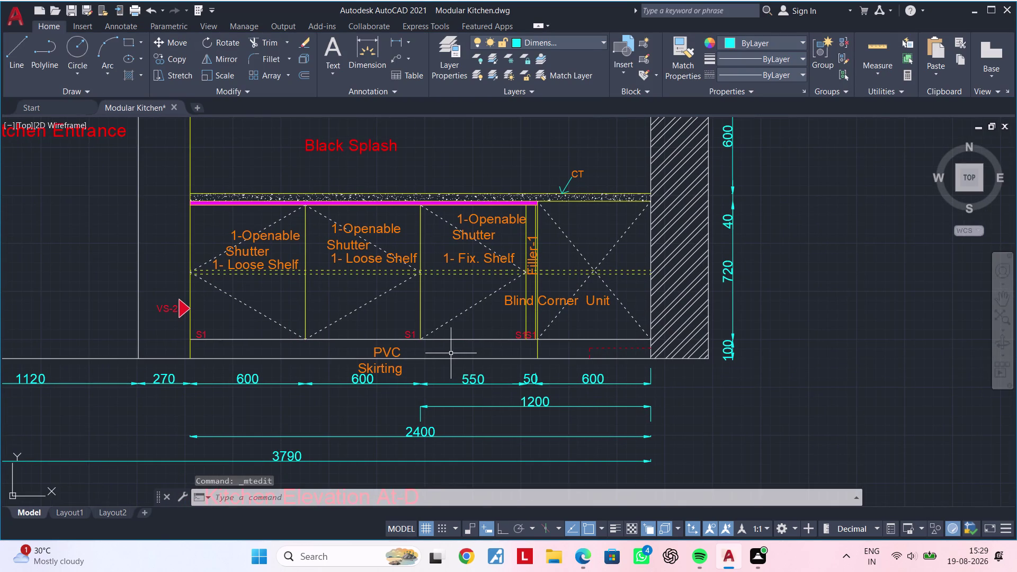
scroll(up, 3)
click(390, 348)
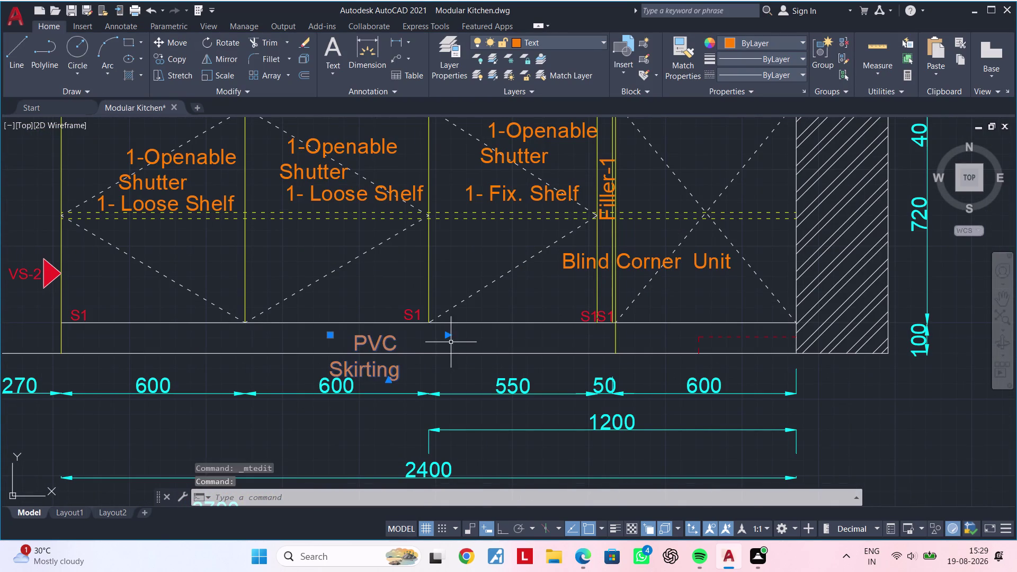
double_click(387, 341)
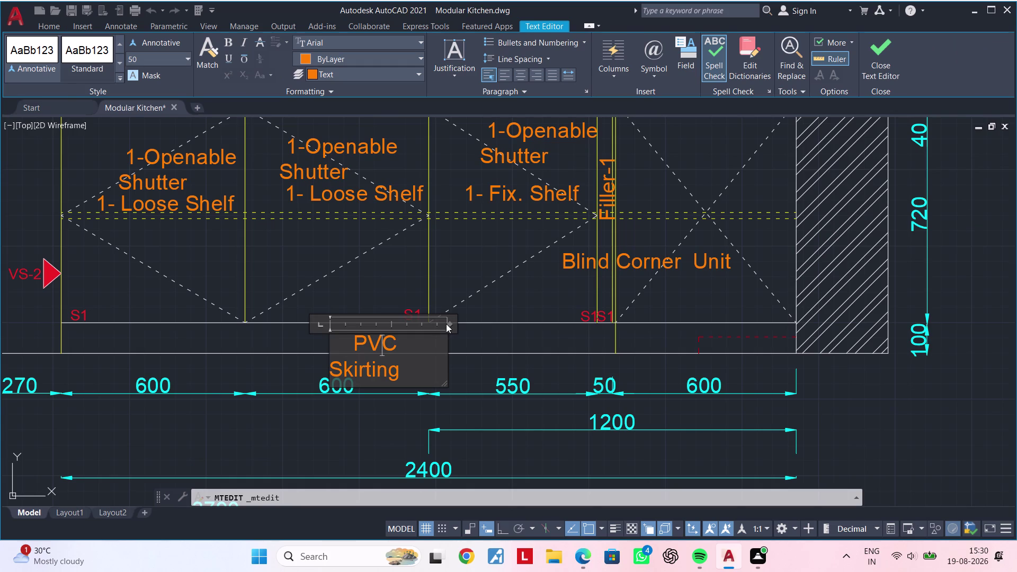
click(452, 323)
drag(454, 324, 462, 323)
drag(513, 324, 527, 322)
Reselect the PVC Skirting text so the label sits on one line.
double_click(389, 340)
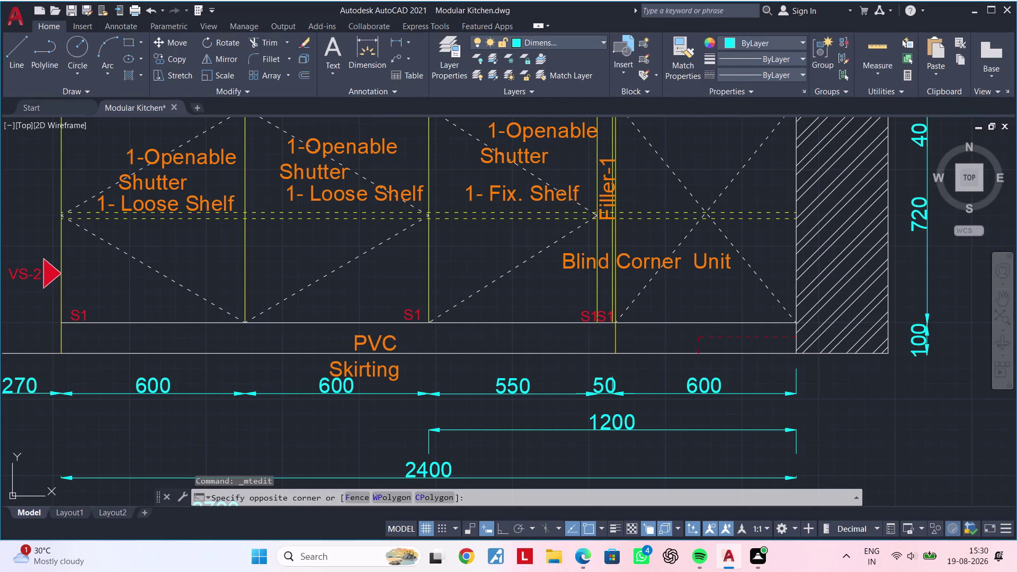
triple_click(381, 349)
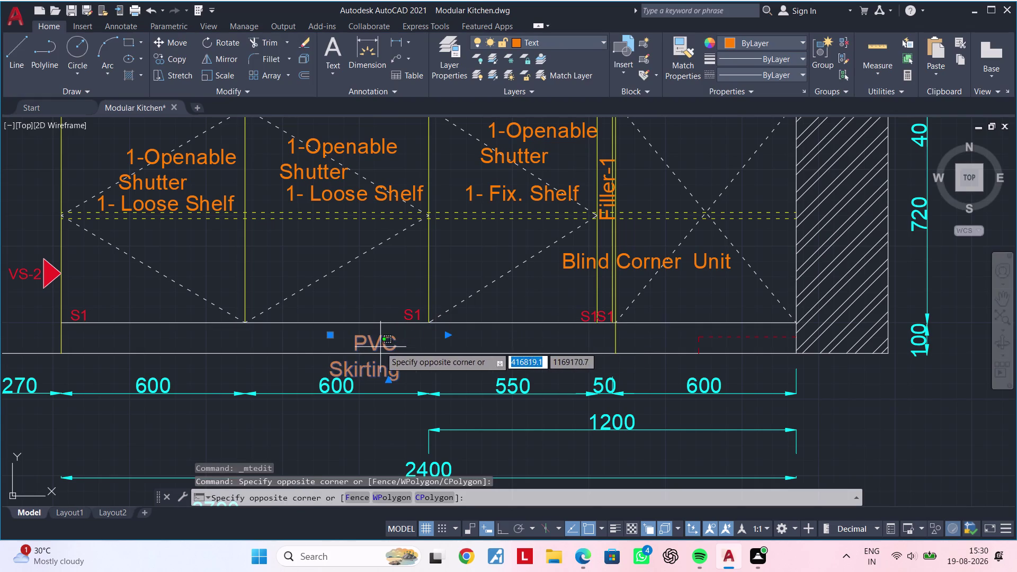
click(380, 347)
double_click(380, 344)
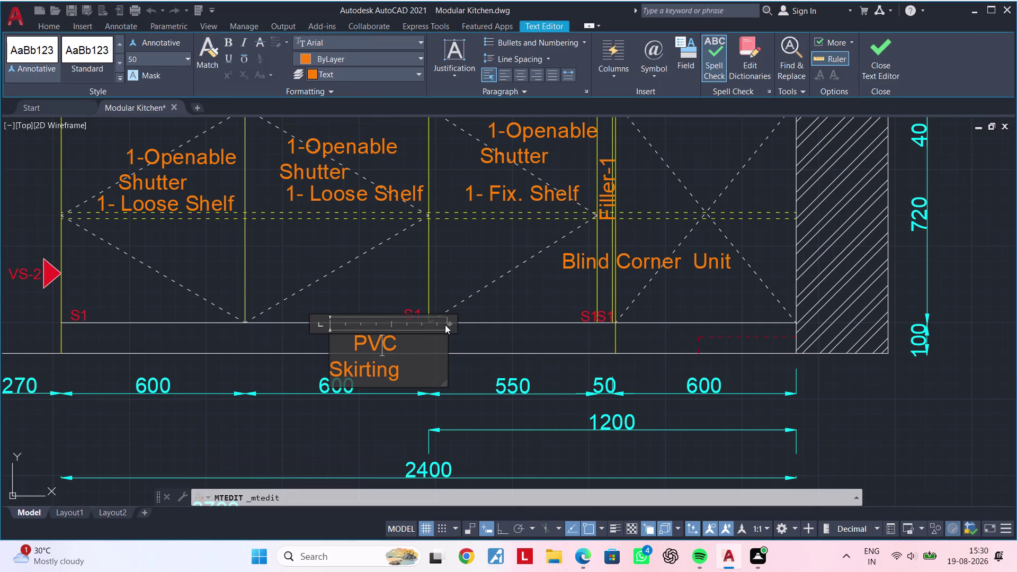
drag(449, 325, 507, 321)
click(524, 341)
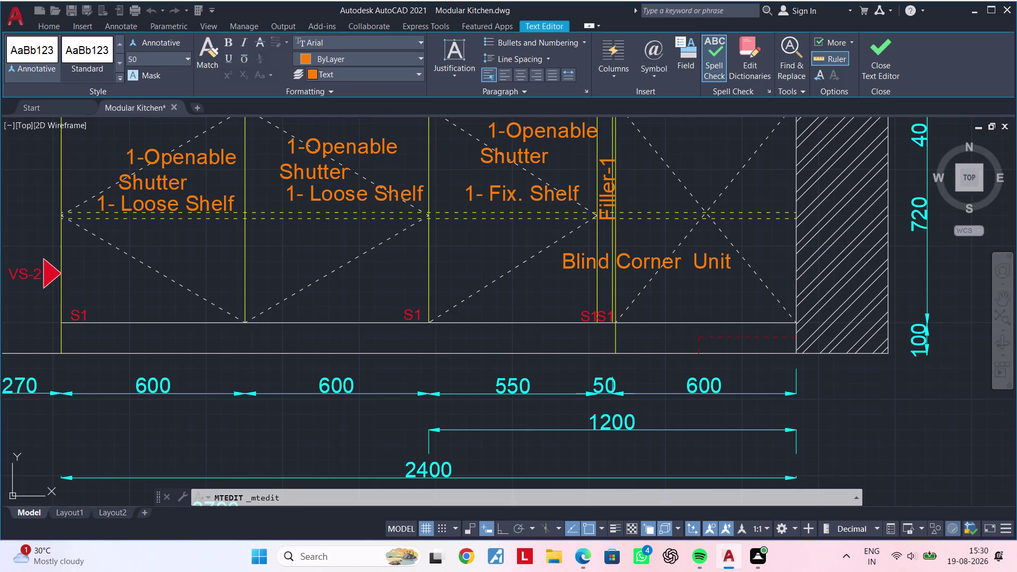
scroll(down, 3)
Zoom to the Blind Corner Unit label and widen its text box.
middle_drag(527, 356, 527, 449)
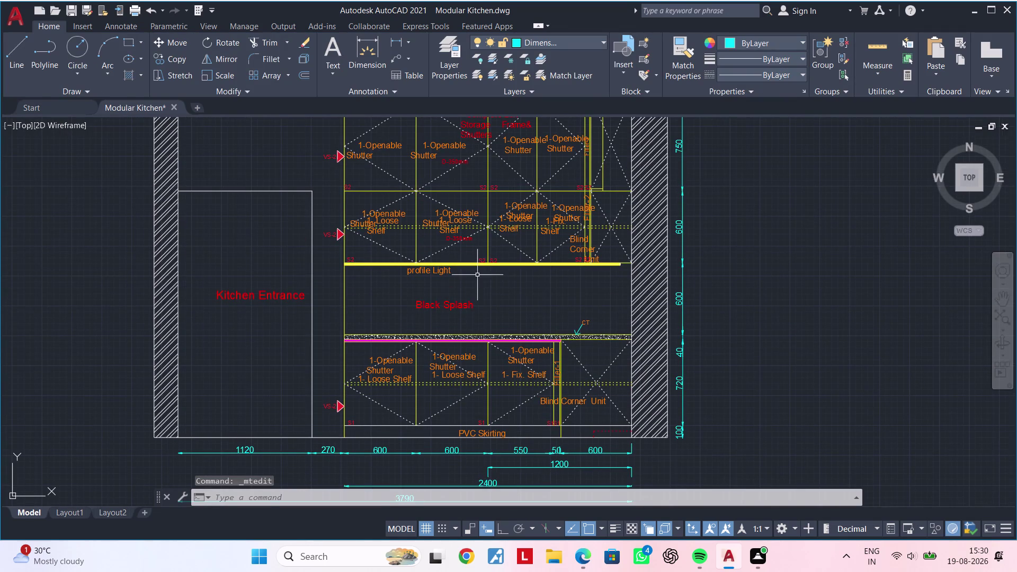
middle_drag(467, 283, 447, 318)
middle_drag(496, 303, 485, 326)
scroll(up, 3)
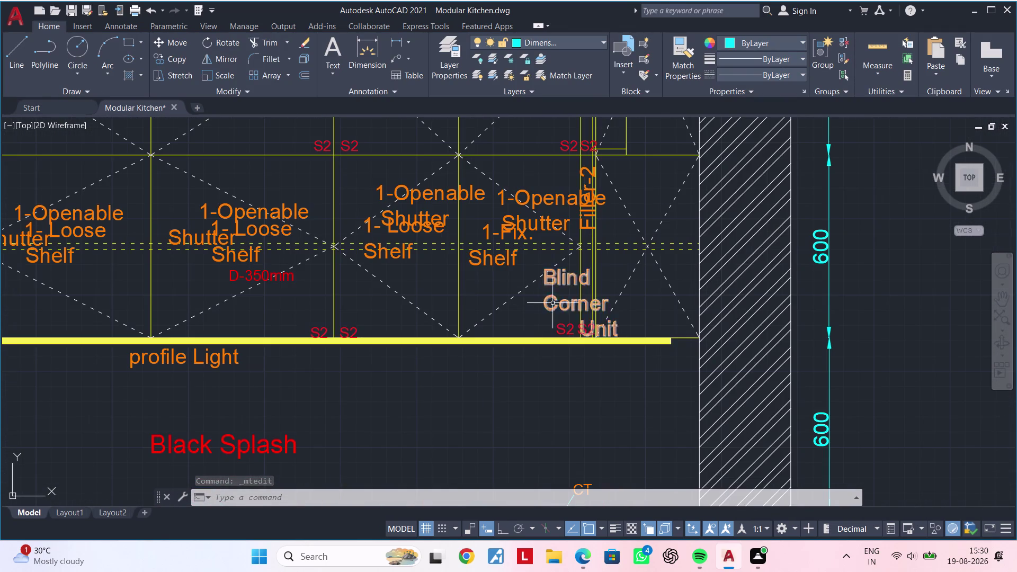
double_click(554, 303)
click(552, 304)
double_click(546, 307)
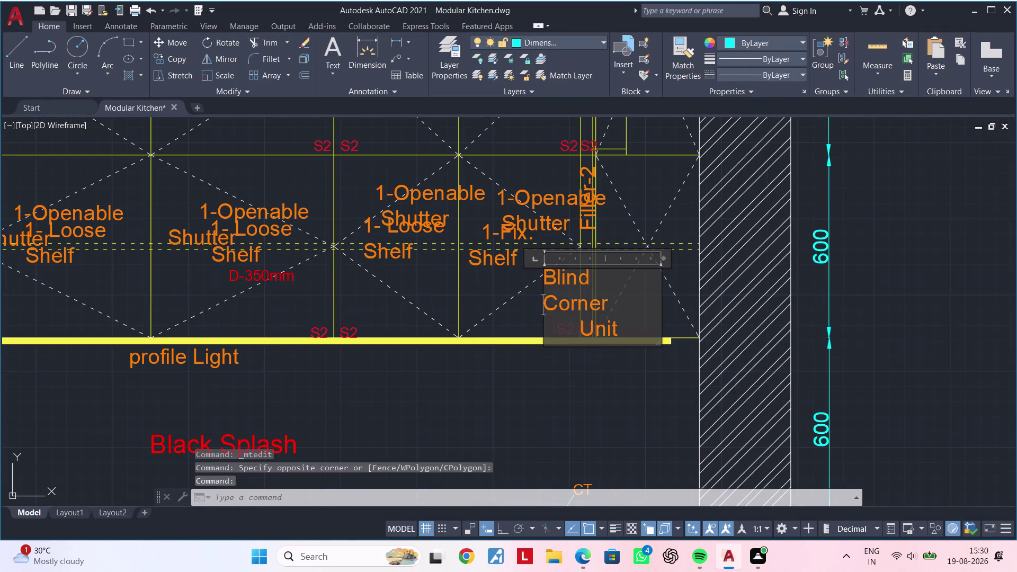
drag(661, 258, 695, 256)
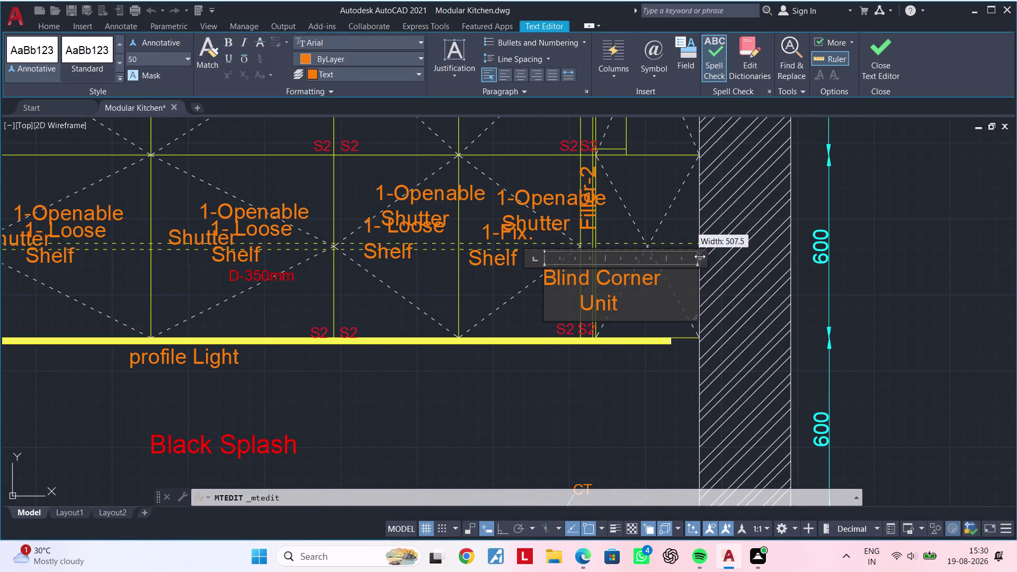
drag(695, 257, 712, 257)
Join 'Unit' onto the same line so the label reads Blind Corner Unit.
click(668, 276)
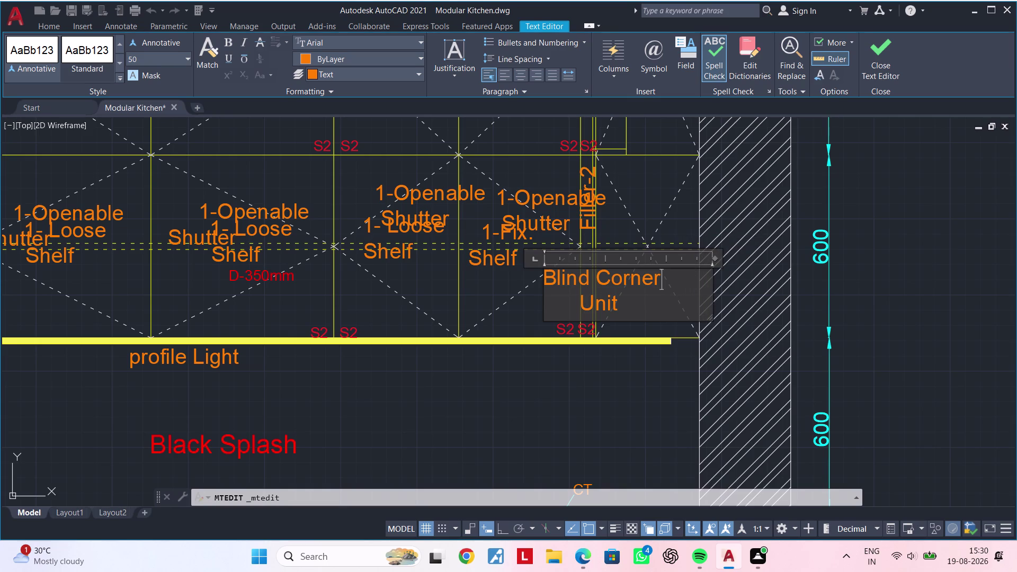
click(573, 303)
key(BackSpace)
key(BackSpace)
key(BackSpace)
key(BackSpace)
key(BackSpace)
key(BackSpace)
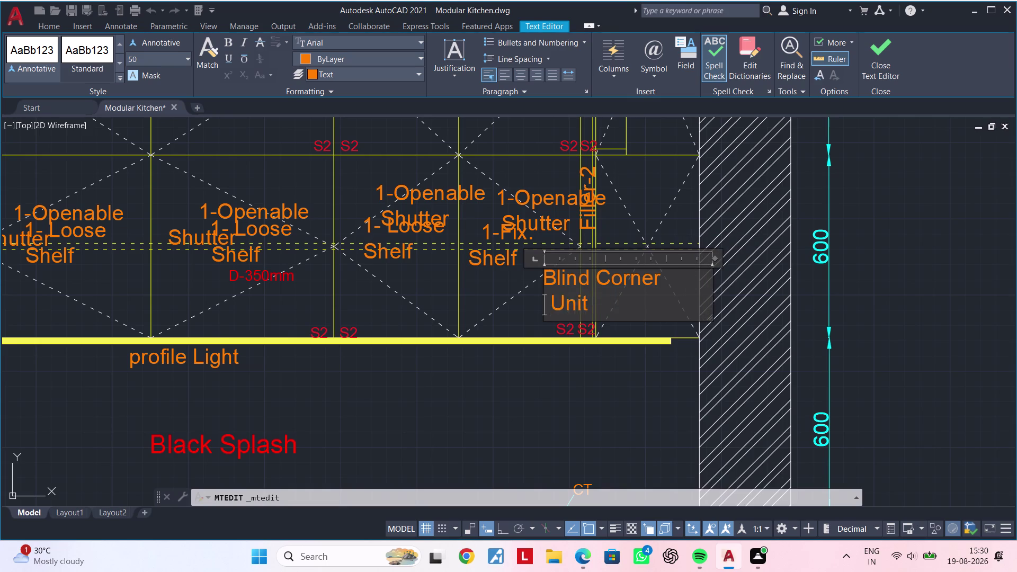
click(533, 312)
Move the right 1-Openable Shutter label higher in its cabinet.
middle_drag(537, 308, 542, 367)
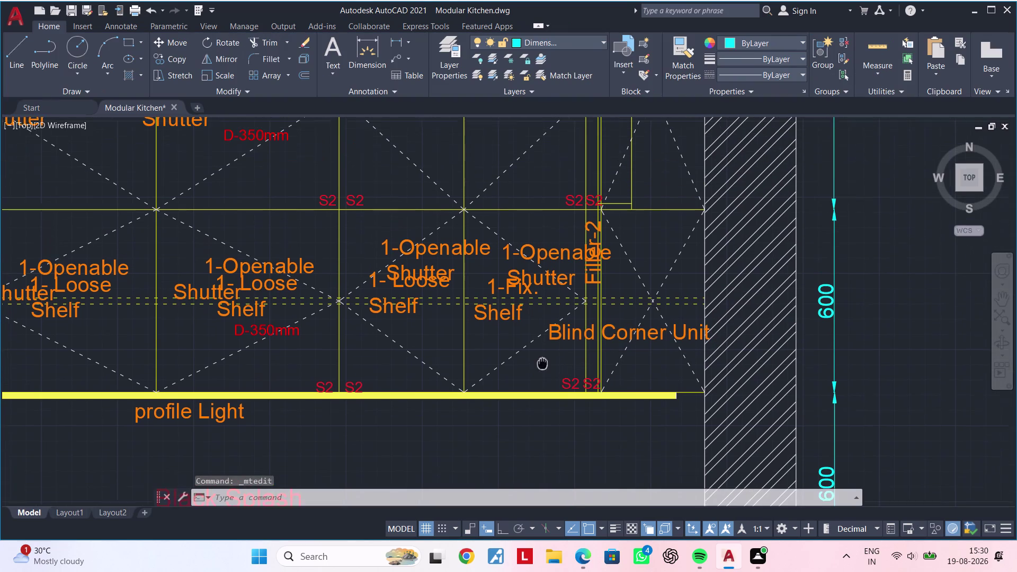
middle_drag(542, 367, 542, 368)
click(542, 284)
key(comma)
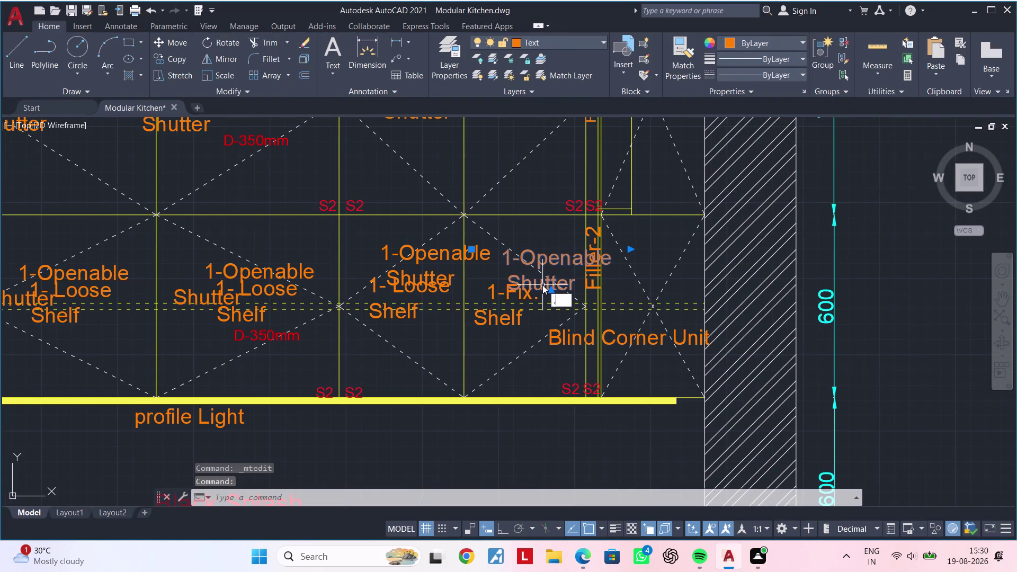
key(Escape)
click(537, 281)
text(m)
key(space)
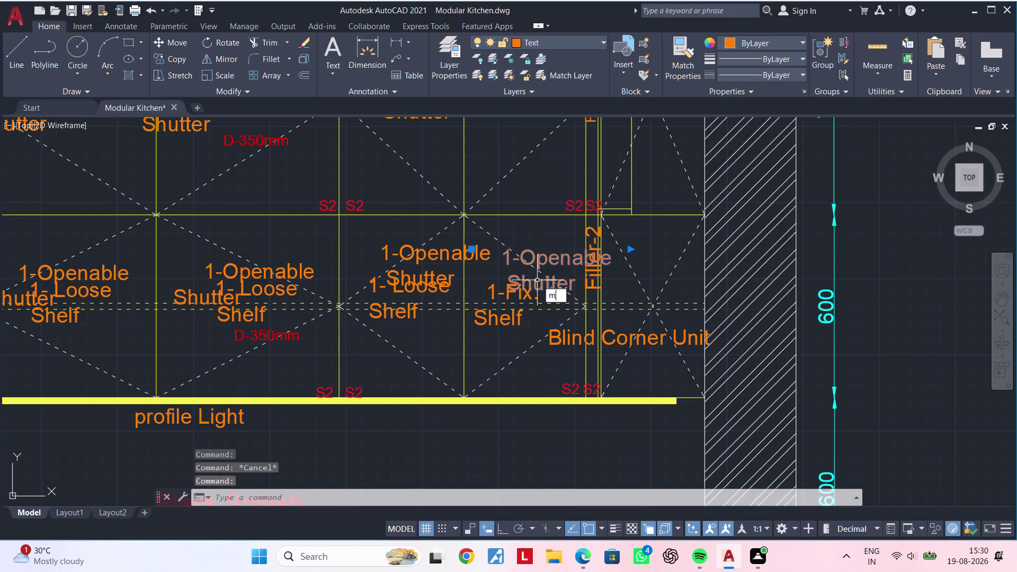
click(537, 280)
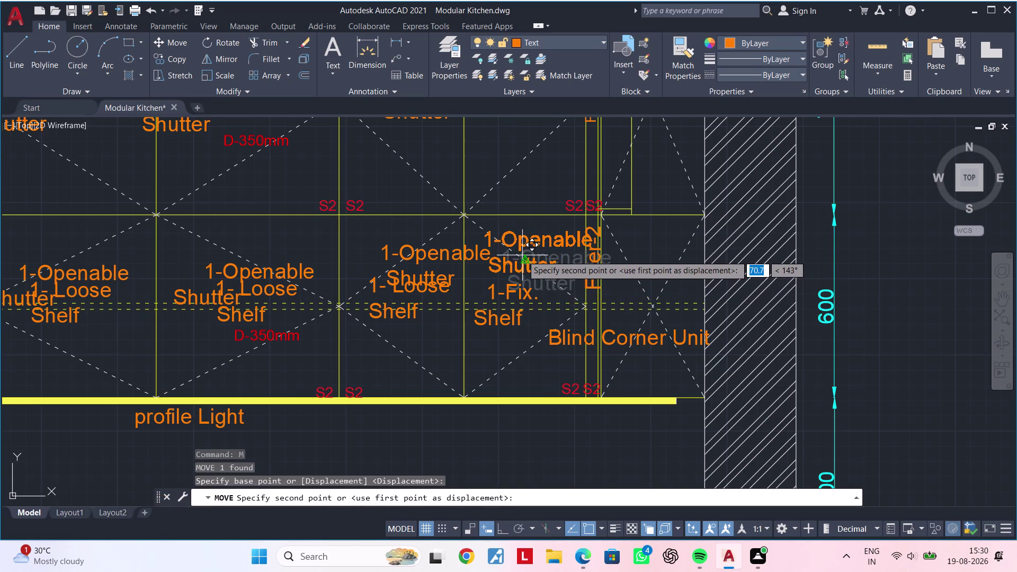
click(518, 255)
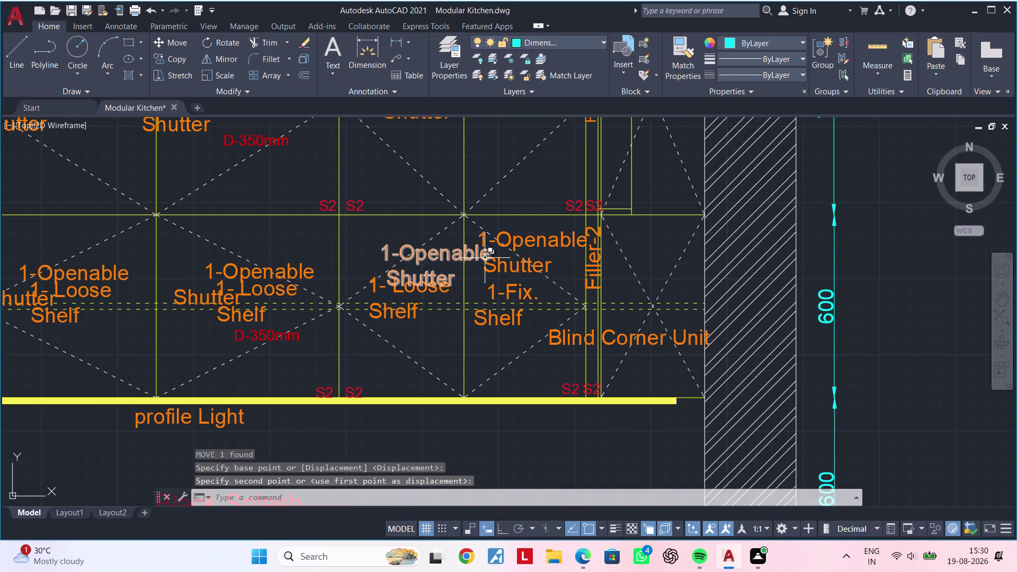
Move the middle 1-Openable Shutter label up to the cabinet top.
click(452, 255)
text(m)
key(space)
drag(453, 256, 448, 256)
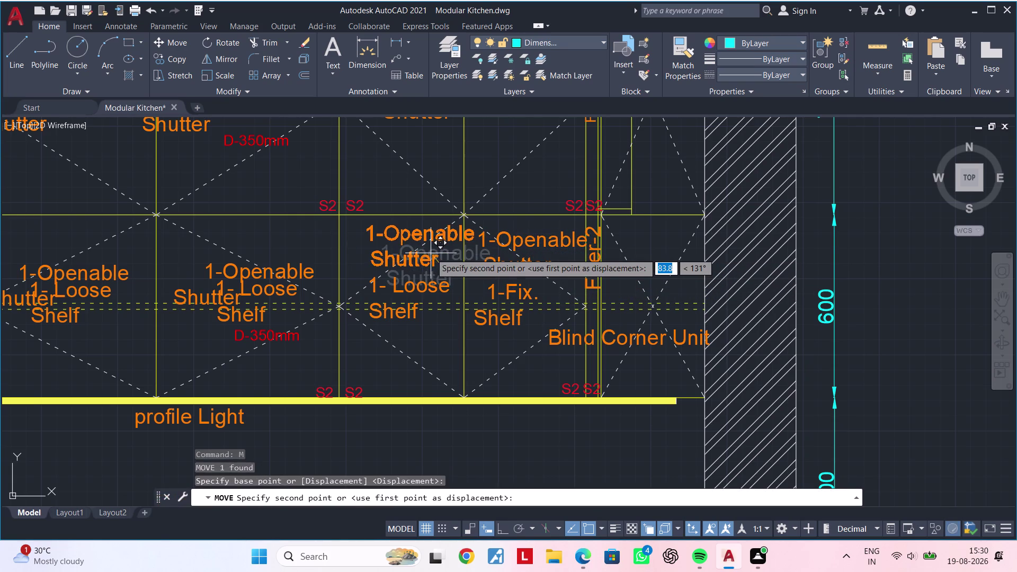
click(423, 253)
Widen the 1- Loose Shelf label so it fits on one line.
double_click(424, 286)
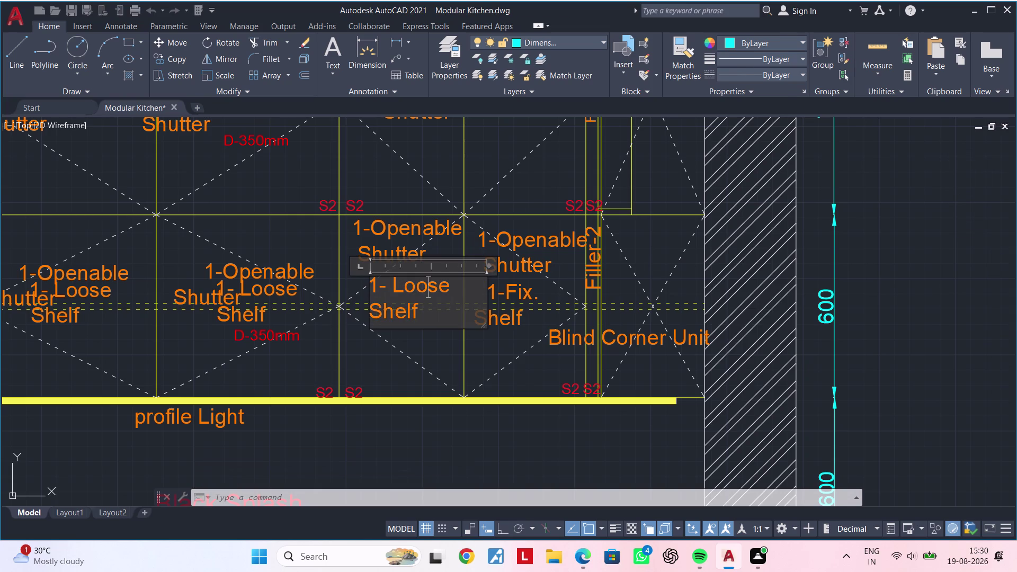
drag(488, 266, 516, 263)
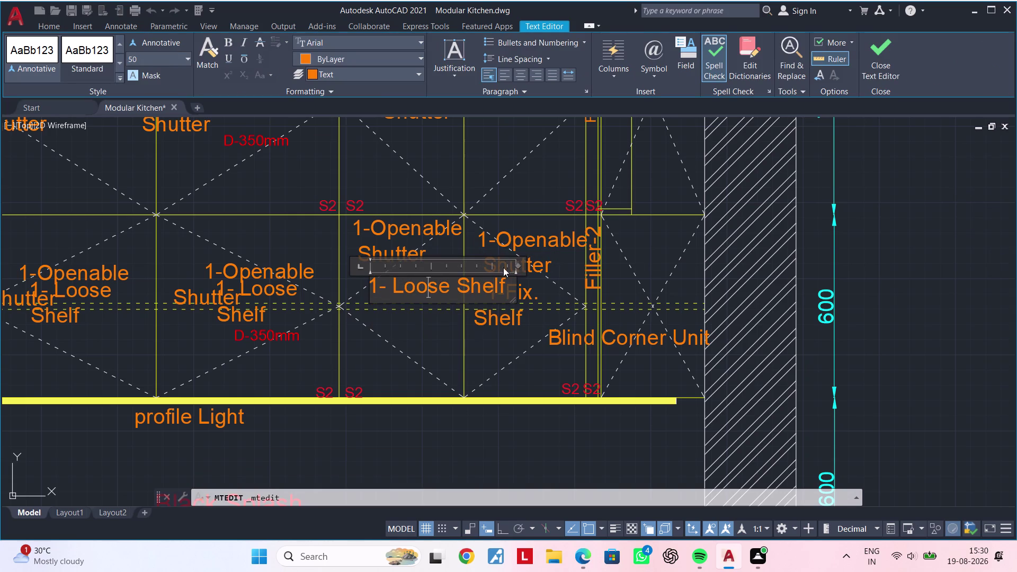
click(409, 325)
click(438, 291)
Move the Loose Shelf label under Shutter and widen 1-Fix. Shelf to one line.
key(comma)
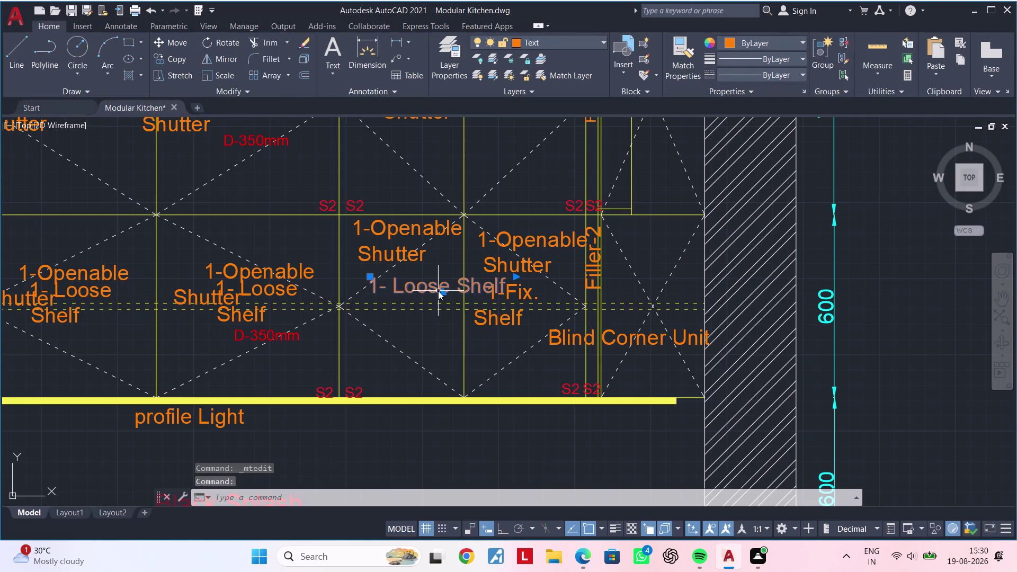
key(Escape)
click(438, 291)
text(m)
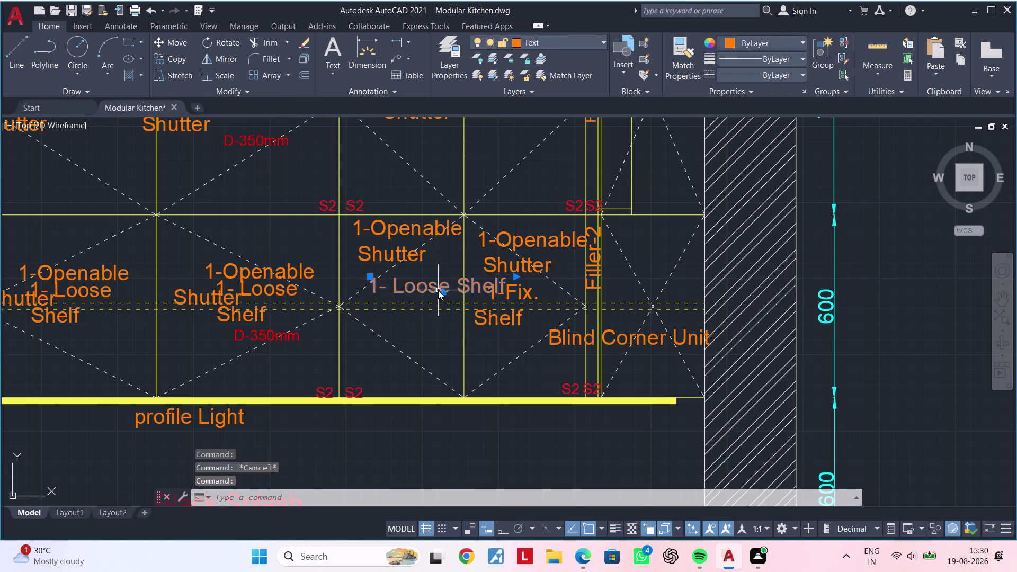
key(space)
click(438, 290)
click(406, 284)
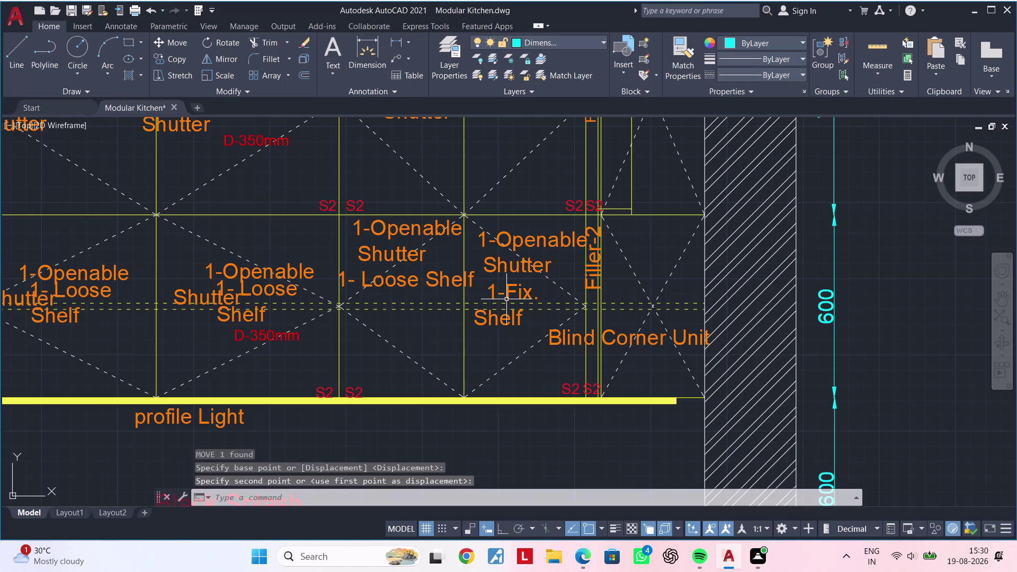
double_click(506, 296)
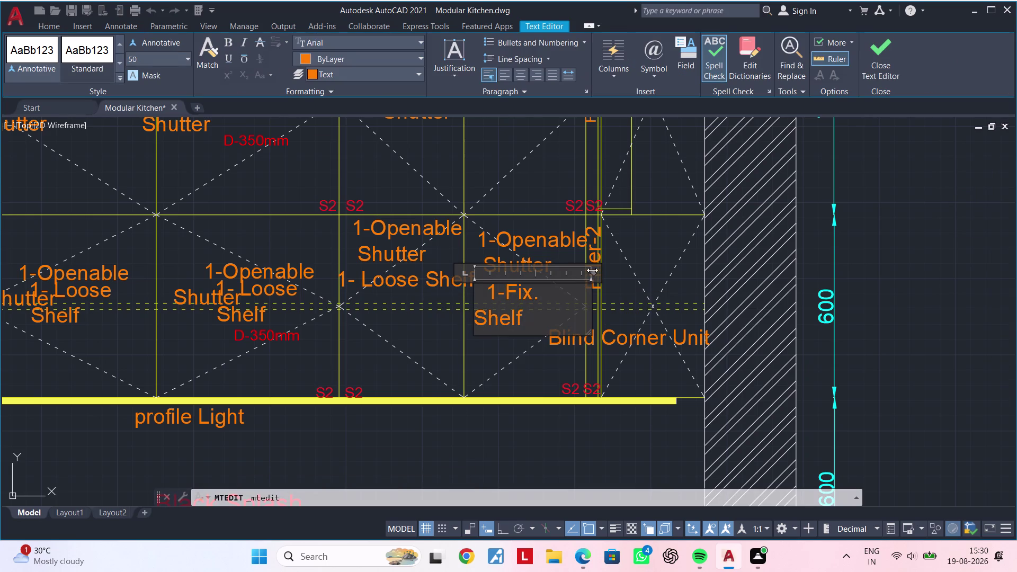
drag(592, 270, 613, 269)
click(534, 319)
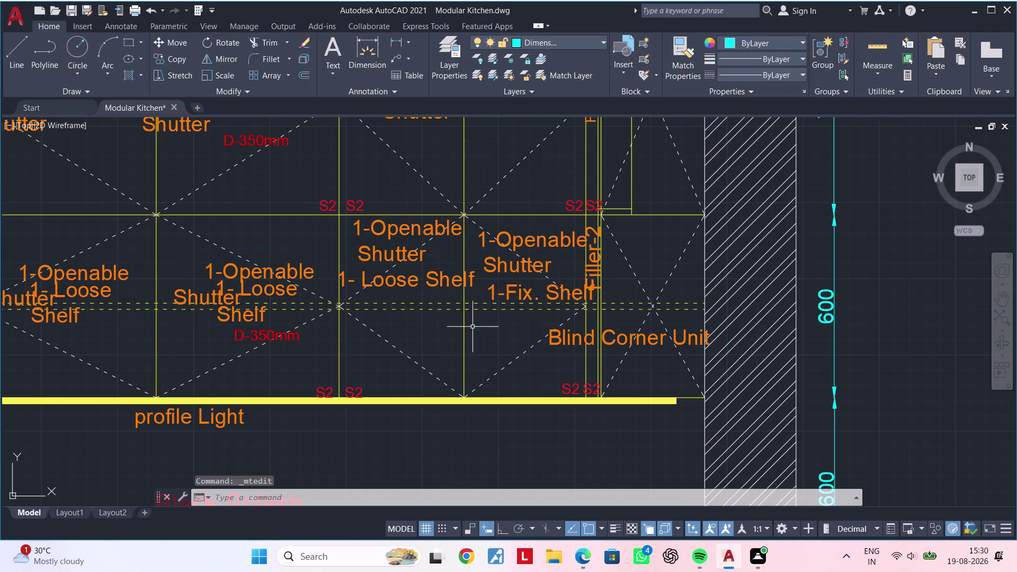
Move the next left cabinet's 1-Openable Shutter label higher in its cabinet.
middle_drag(478, 327, 669, 321)
click(466, 272)
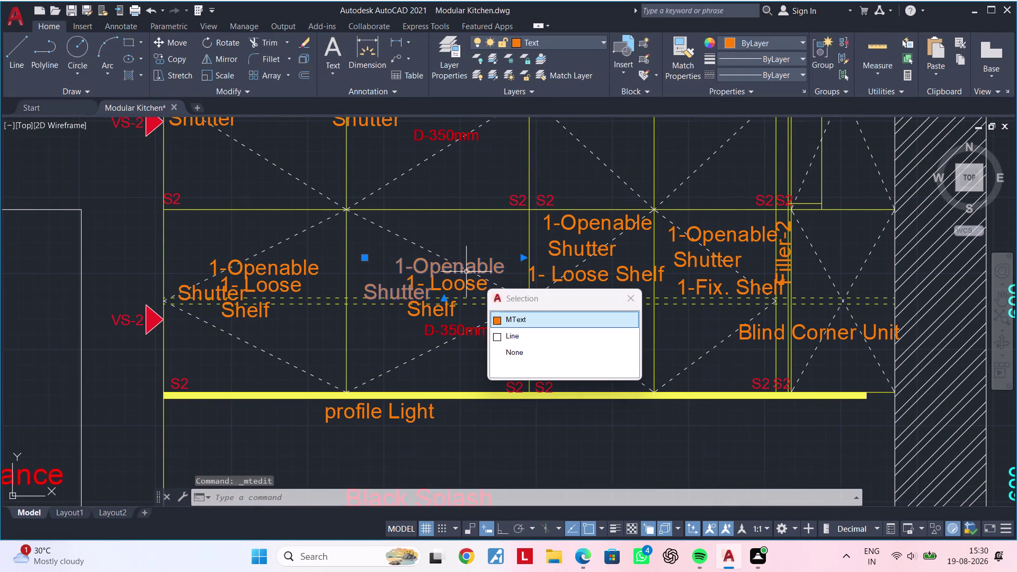
text(m)
key(space)
click(394, 332)
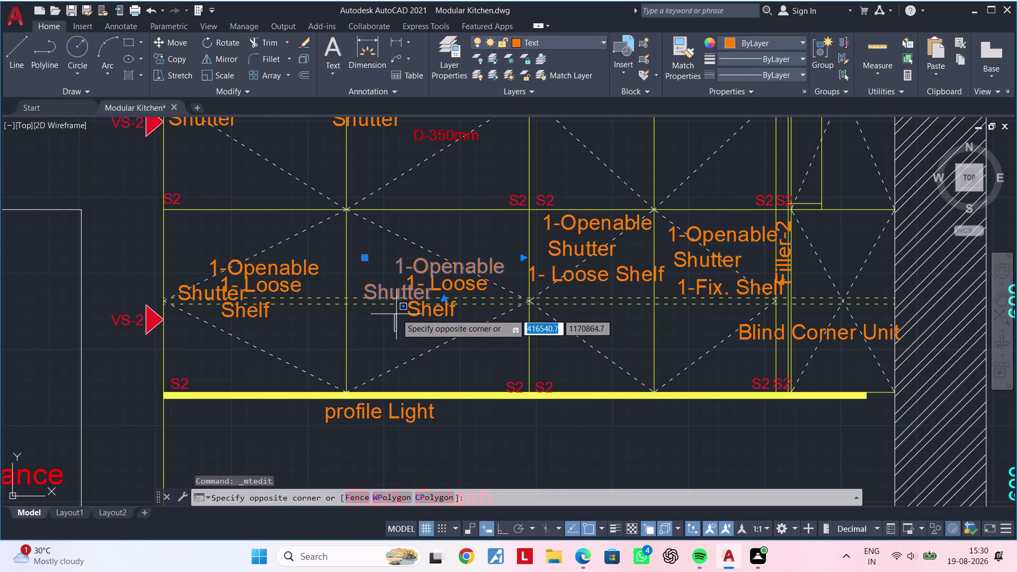
key(Escape)
key(Escape)
click(436, 270)
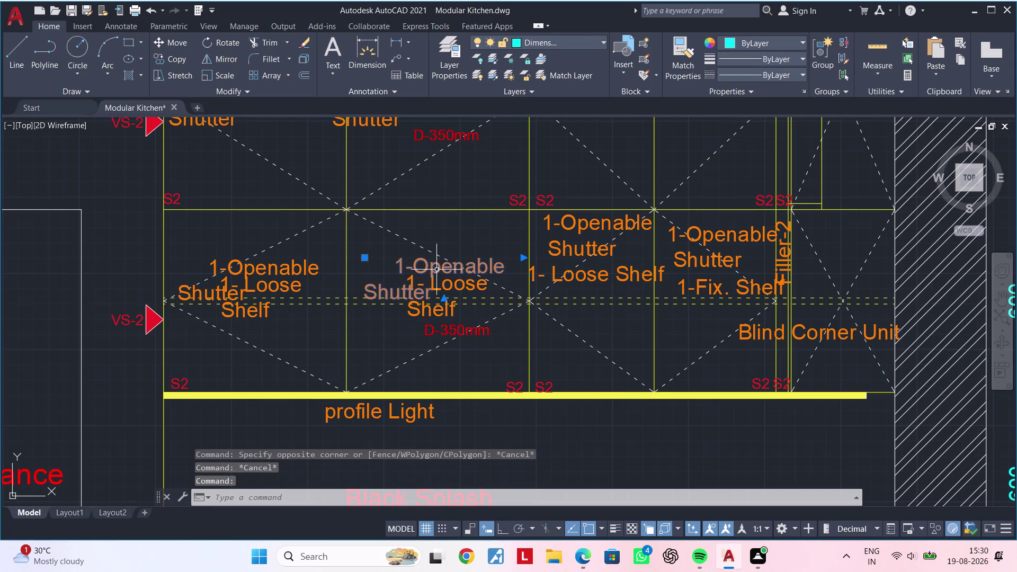
key(m)
key(space)
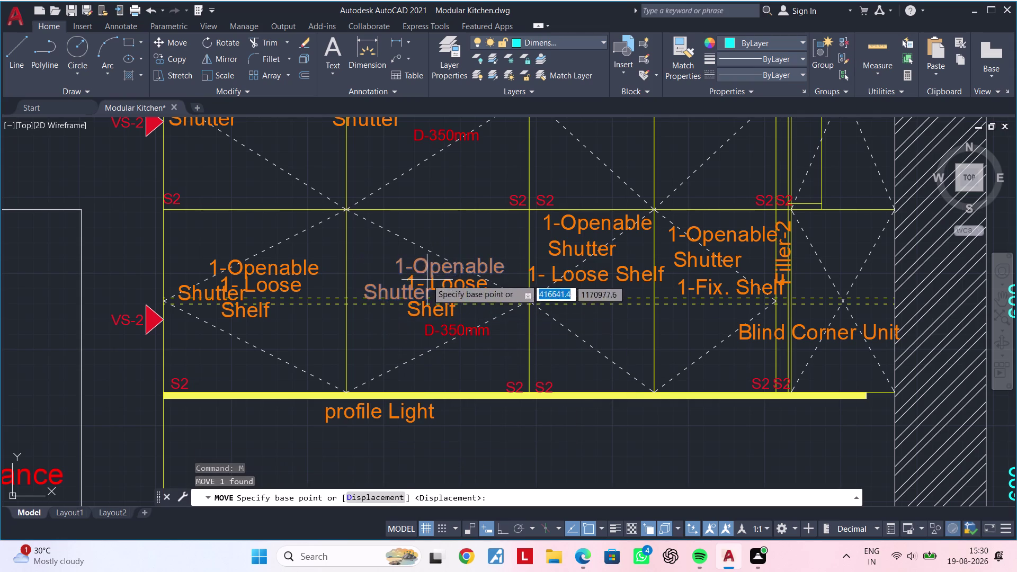
click(429, 272)
click(410, 236)
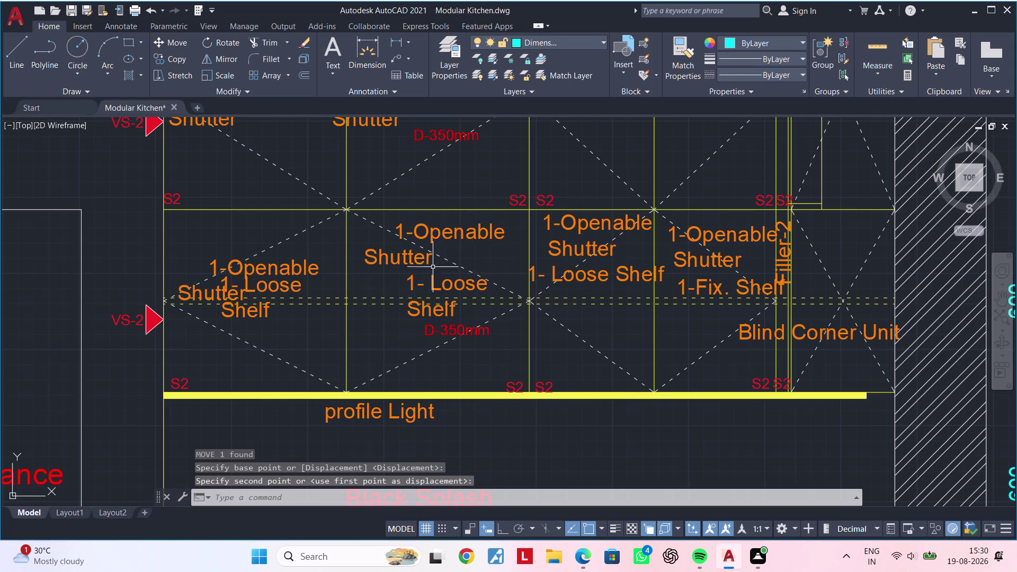
Widen that cabinet's 1- Loose Shelf label to fit on one line.
click(433, 287)
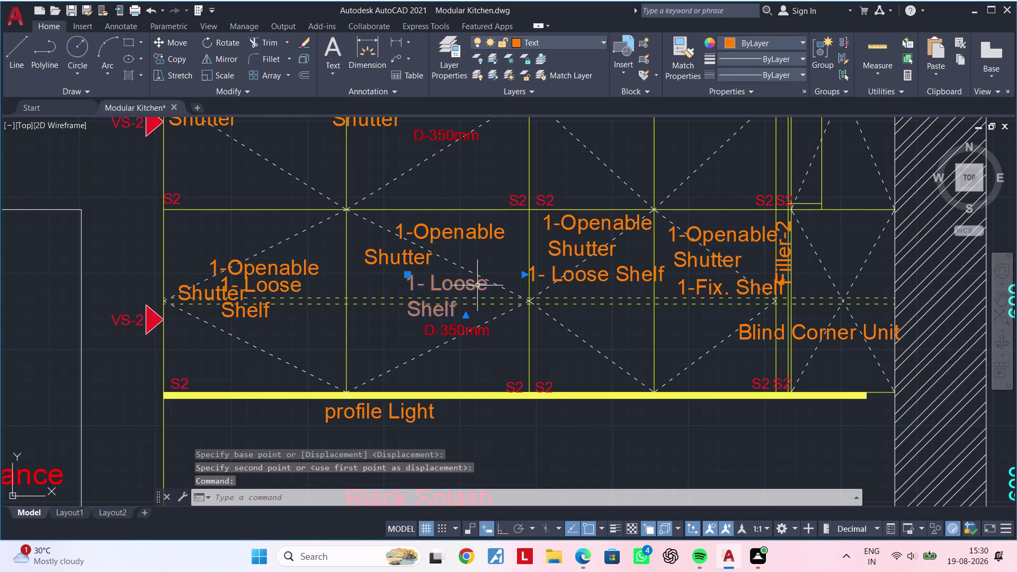
double_click(477, 286)
drag(523, 261, 531, 261)
click(530, 263)
drag(528, 265, 557, 261)
click(514, 328)
click(495, 287)
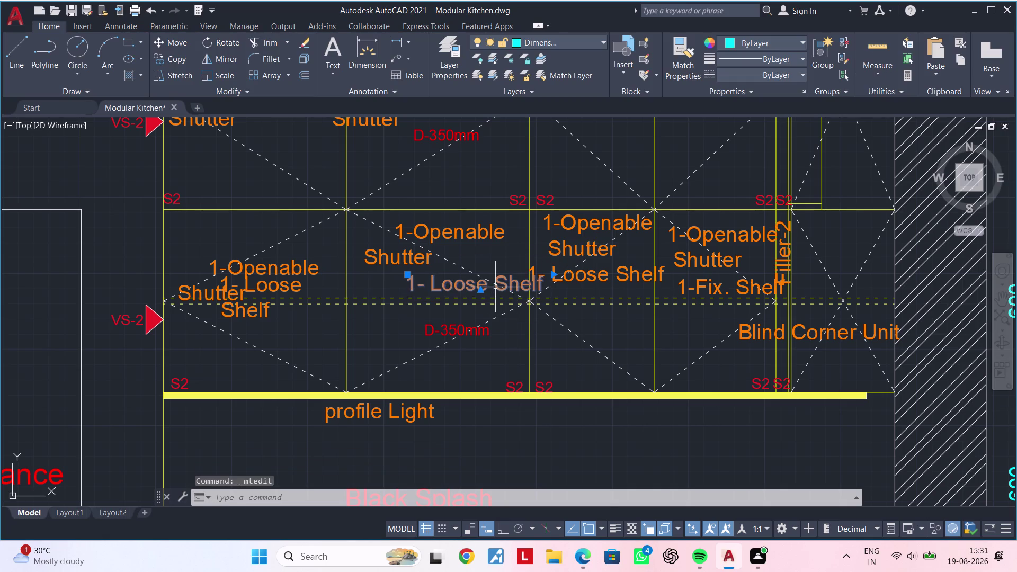
Move that Loose Shelf label under its Shutter label.
text(m)
key(space)
click(495, 287)
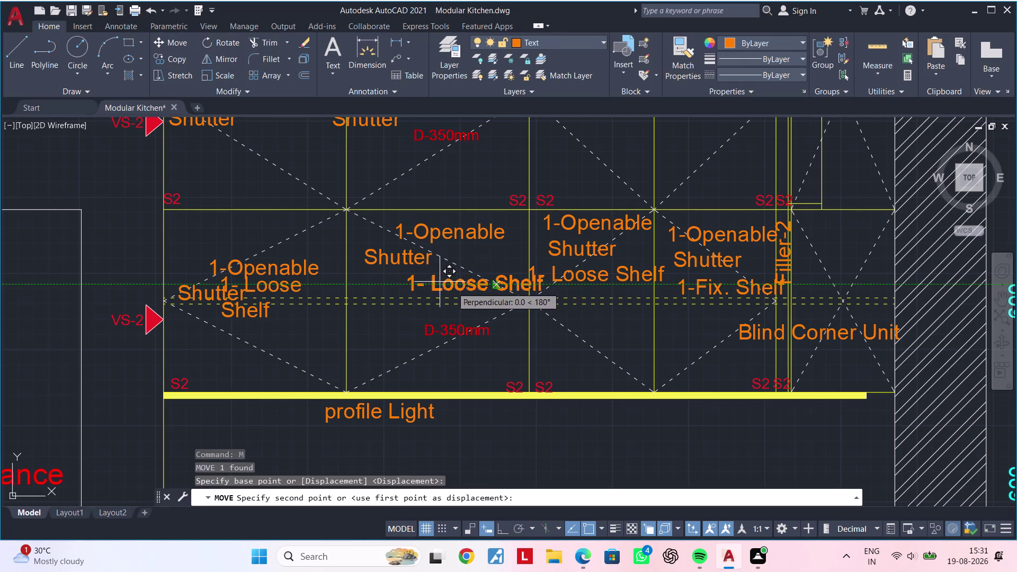
drag(492, 291, 479, 287)
click(453, 284)
text(m)
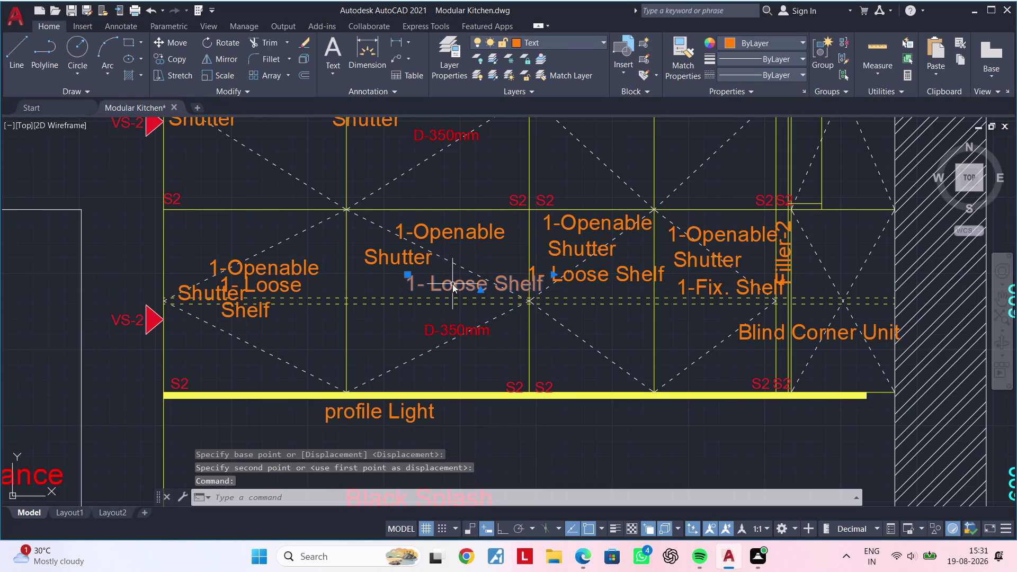
key(space)
click(453, 284)
click(419, 280)
Delete the overlapping leftmost 1-Openable Shutter and 1- Loose Shelf labels.
scroll(down, 3)
middle_drag(375, 321, 583, 315)
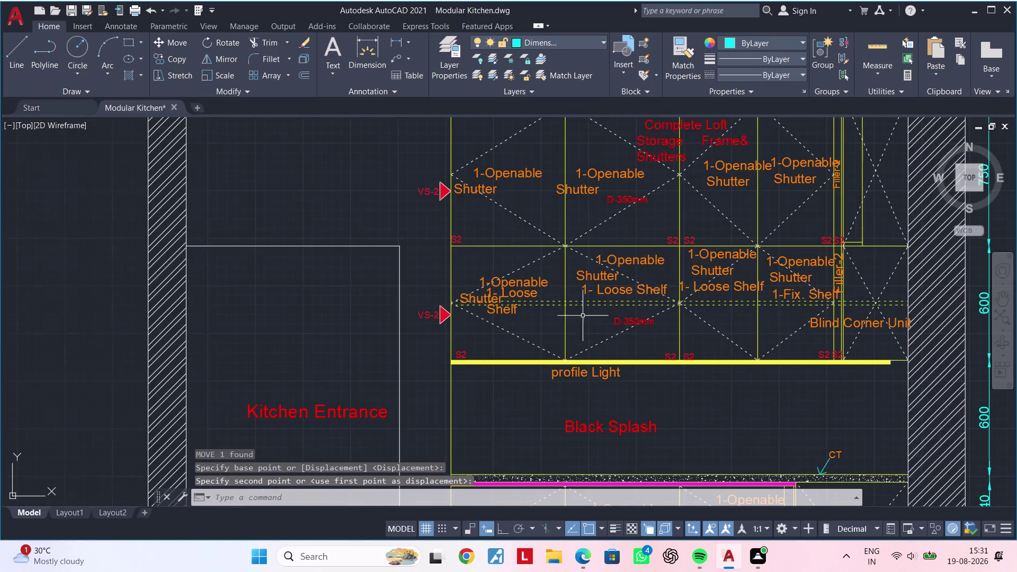
scroll(up, 3)
click(525, 254)
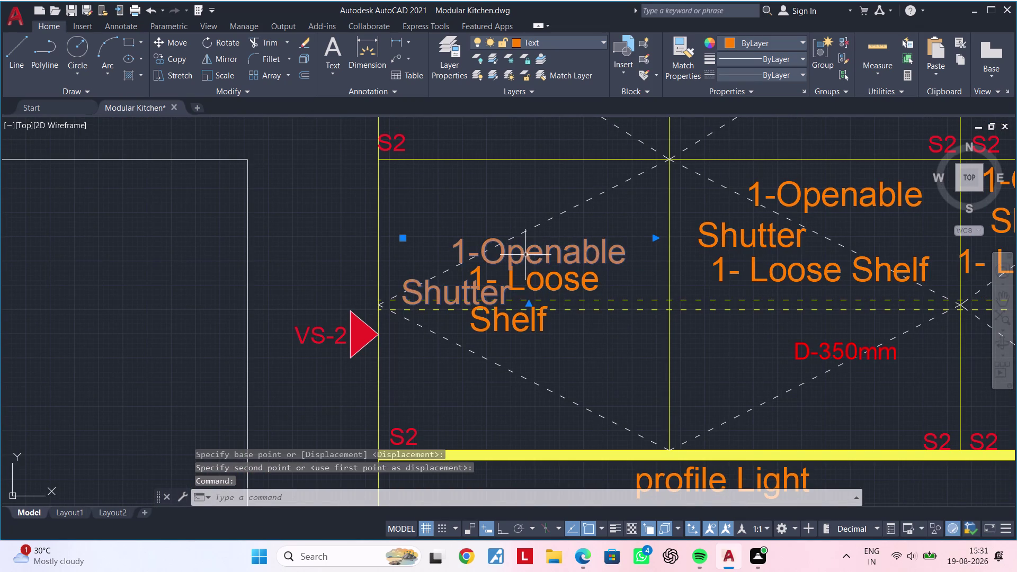
key(BackSpace)
key(Delete)
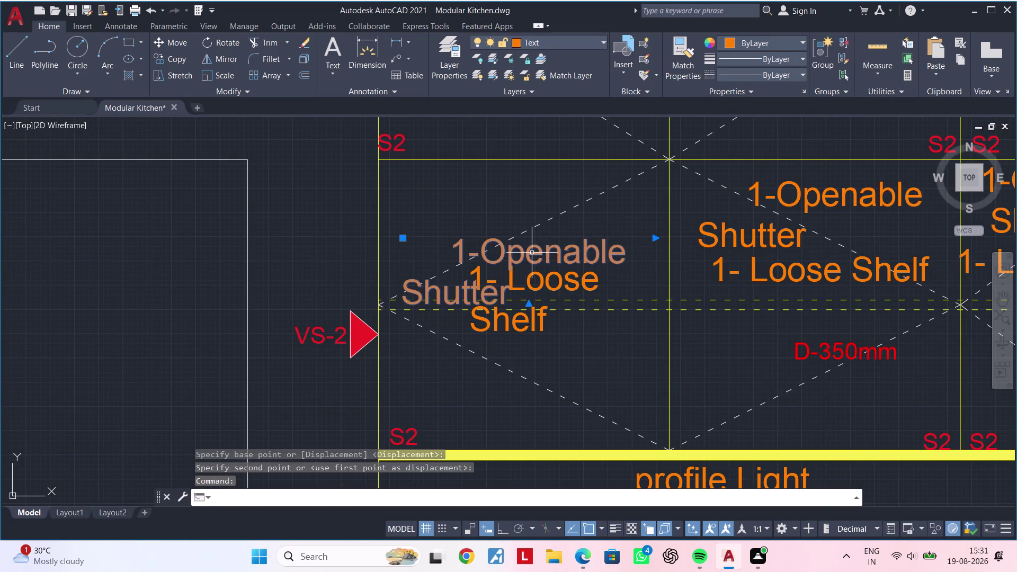
key(Delete)
click(528, 330)
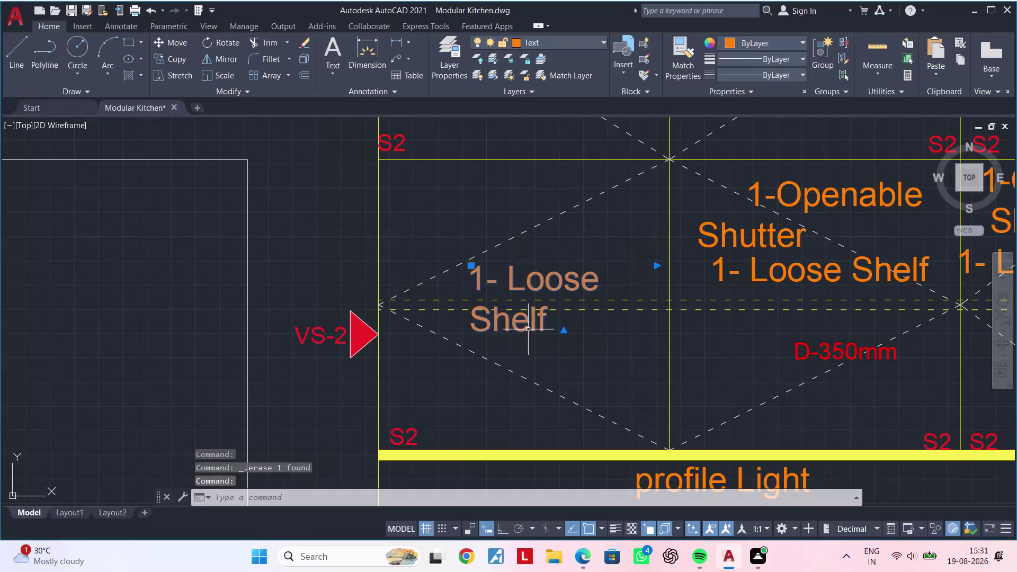
key(Delete)
Remove the stray spaces before 1-Openable in the shutter label.
middle_drag(613, 321, 539, 371)
double_click(707, 248)
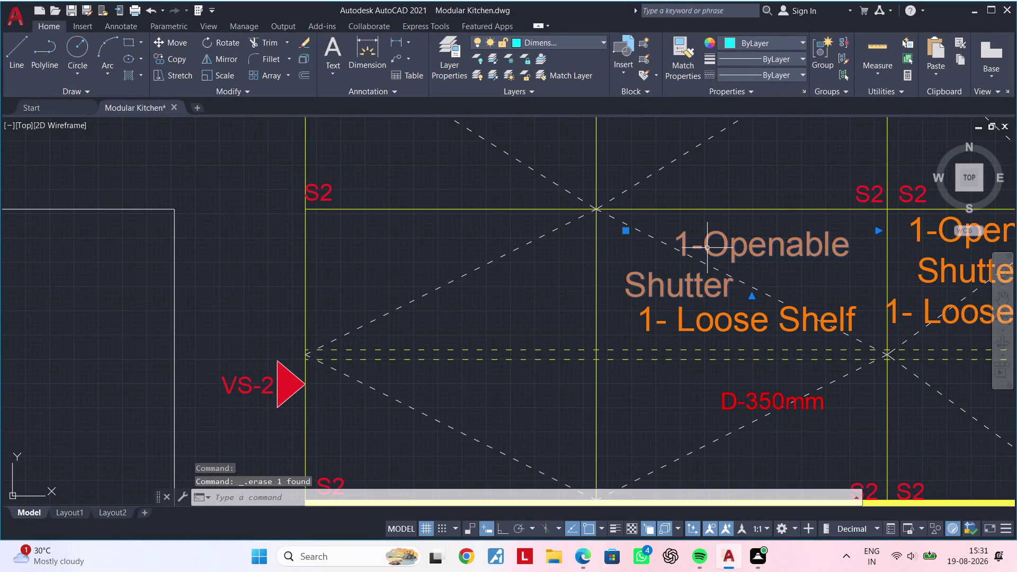
click(631, 289)
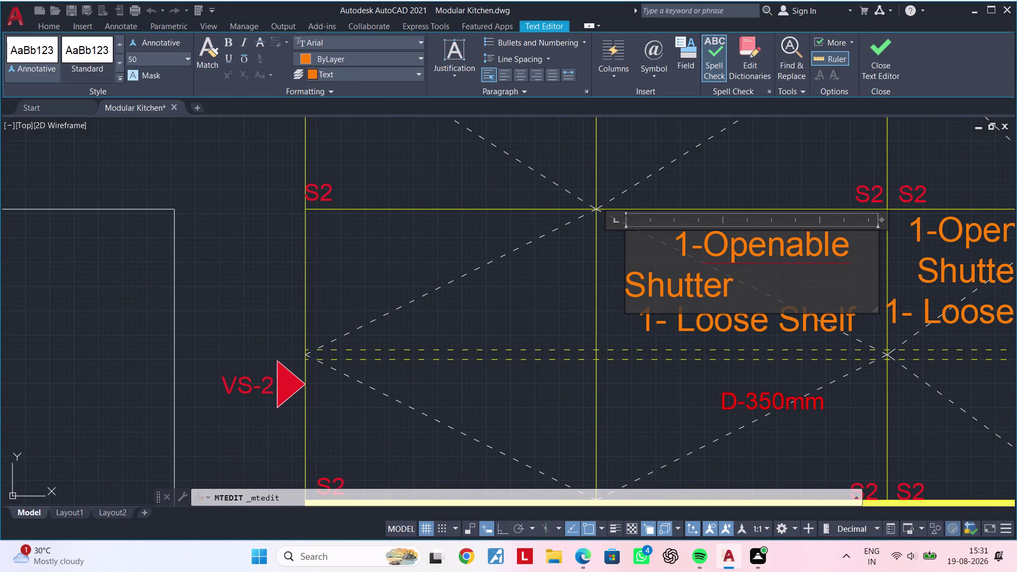
click(662, 247)
key(BackSpace)
key(BackSpace)
key(BackSpace)
key(BackSpace)
key(BackSpace)
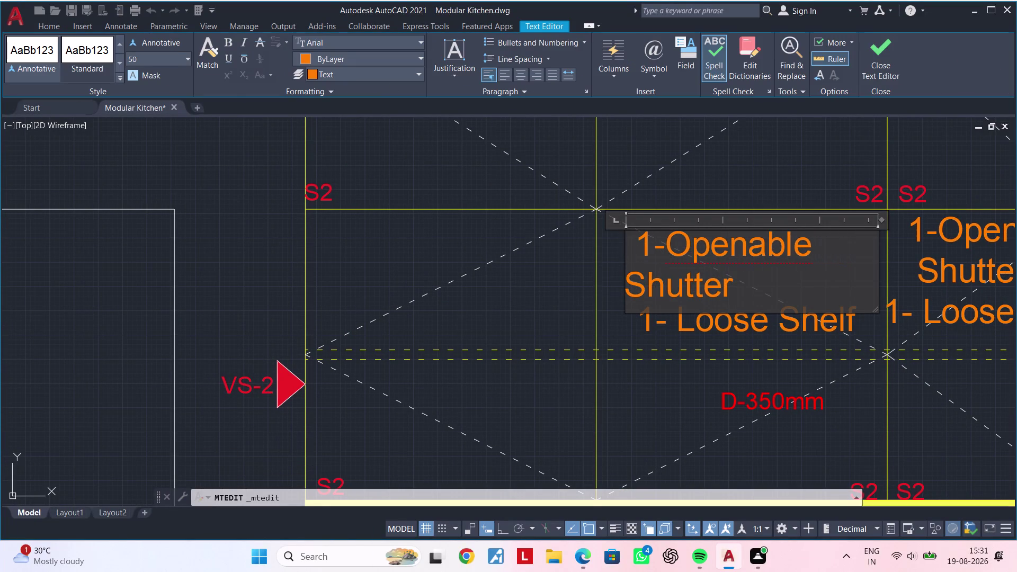
Join Openable and Shutter onto one line and close the editor.
click(820, 239)
key(BackSpace)
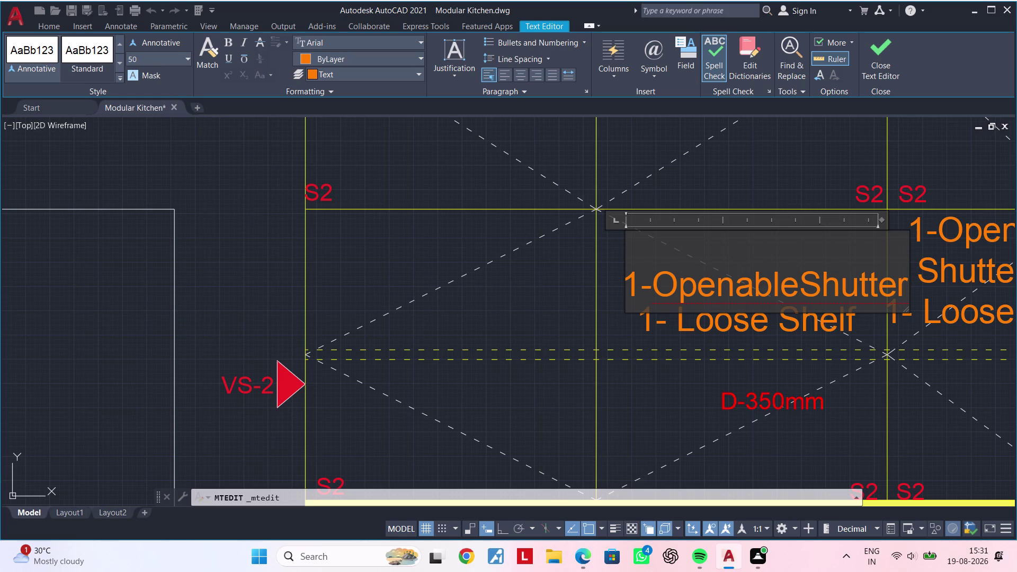
click(663, 364)
key(space)
key(space)
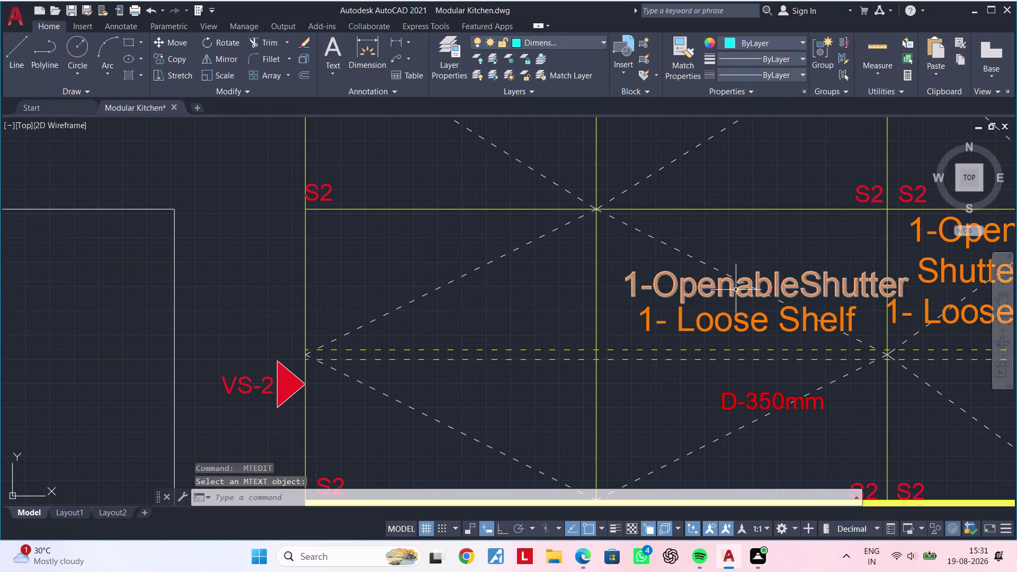
Select the shutter and shelf labels, clearing a mistyped c9o command.
click(736, 289)
click(725, 322)
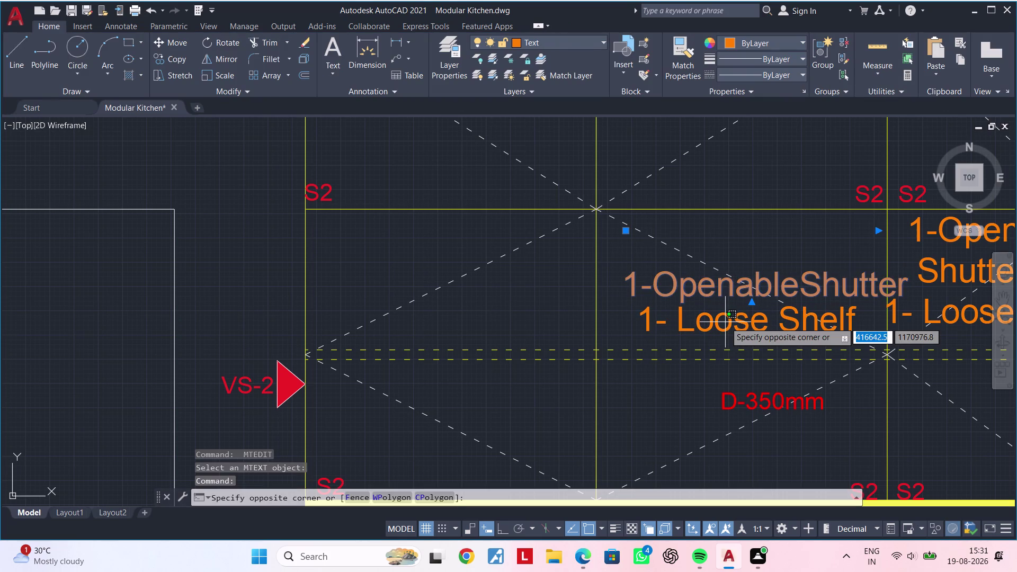
text(c9o)
key(space)
click(726, 312)
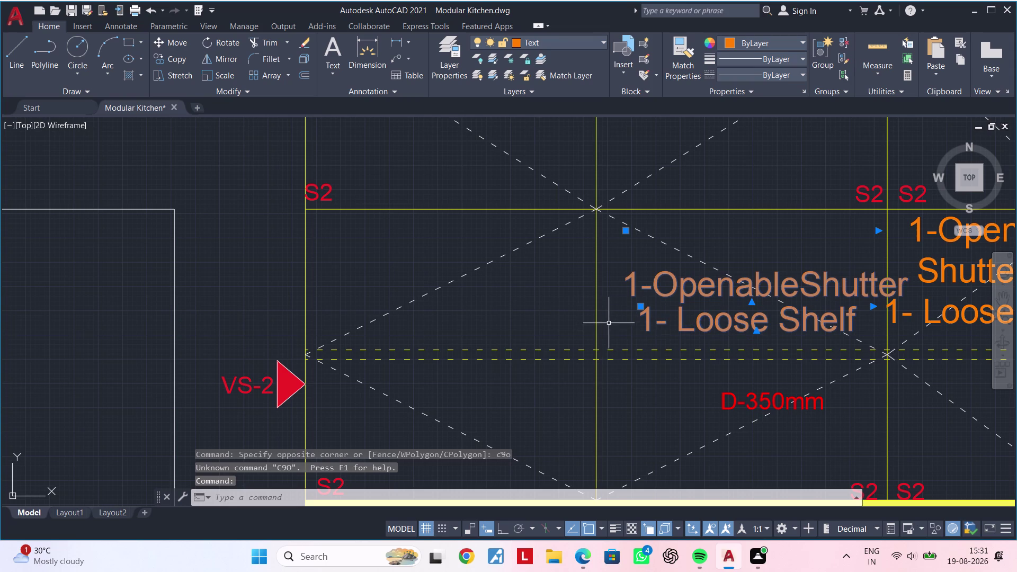
text(c9o)
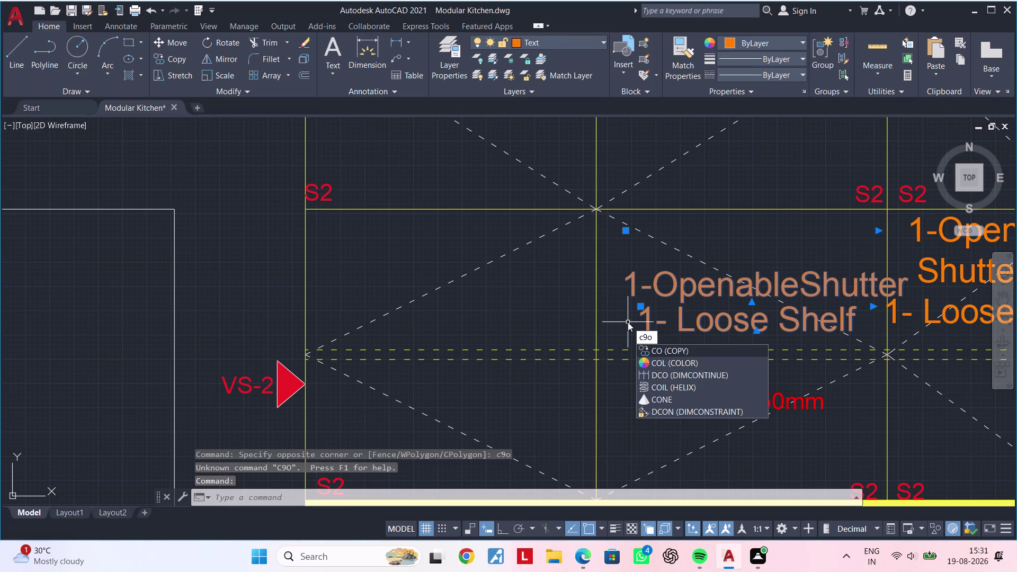
key(F11)
key(BackSpace)
key(BackSpace)
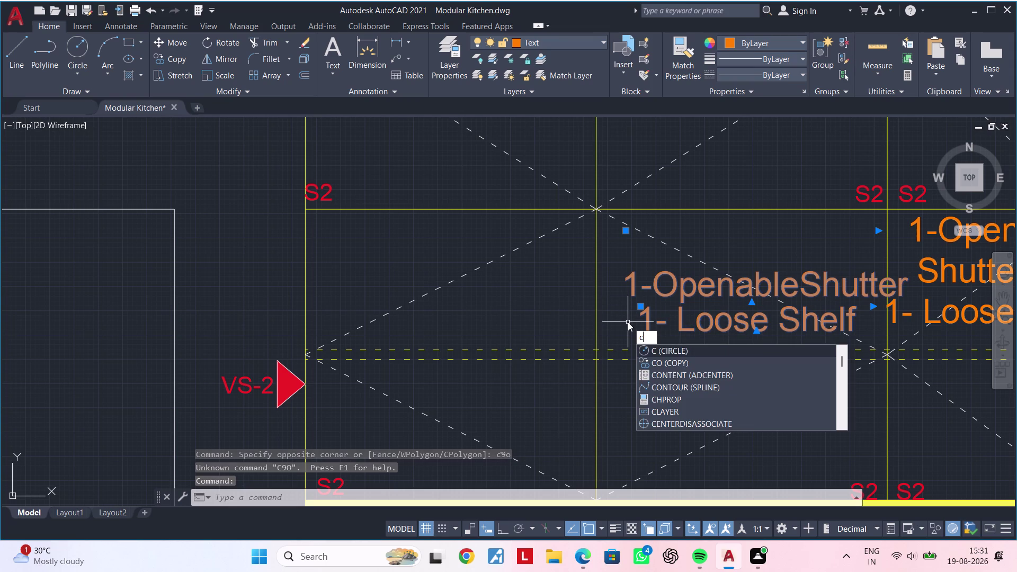
Copy the selected labels into the left bay, then view the whole elevation.
text(o)
key(space)
click(663, 313)
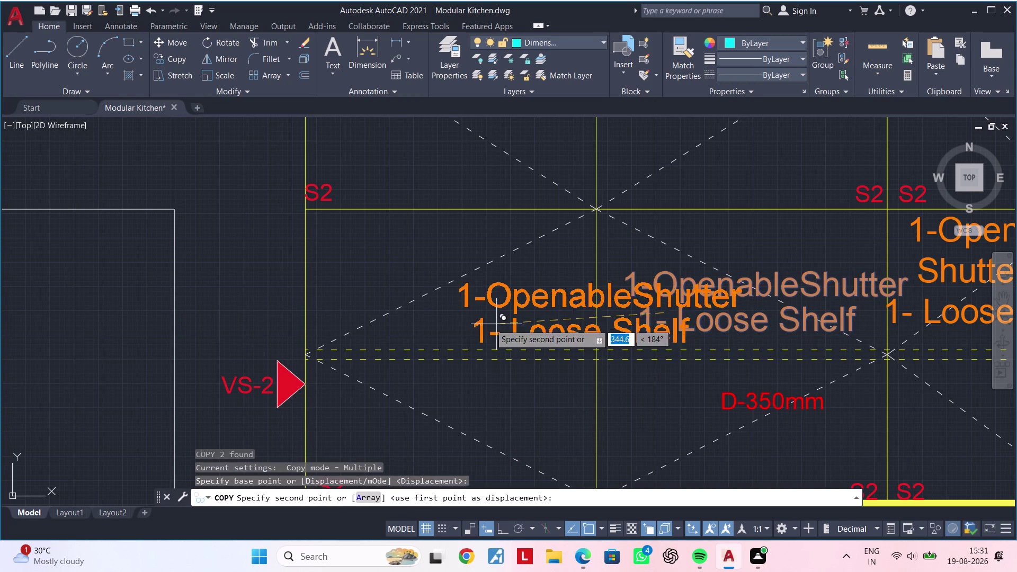
click(349, 306)
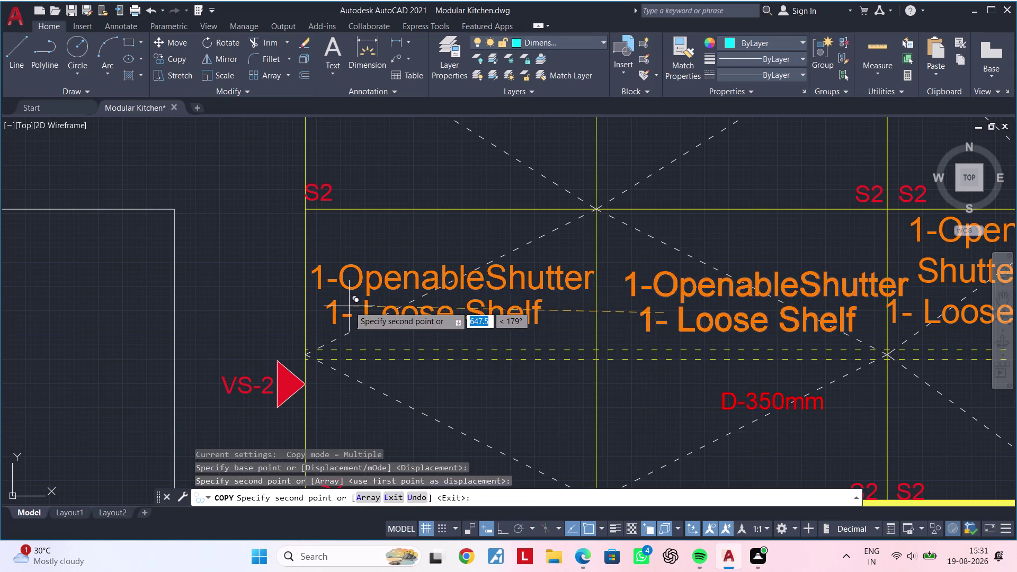
middle_drag(503, 314, 341, 351)
key(Escape)
key(Escape)
scroll(down, 3)
middle_drag(494, 341, 462, 401)
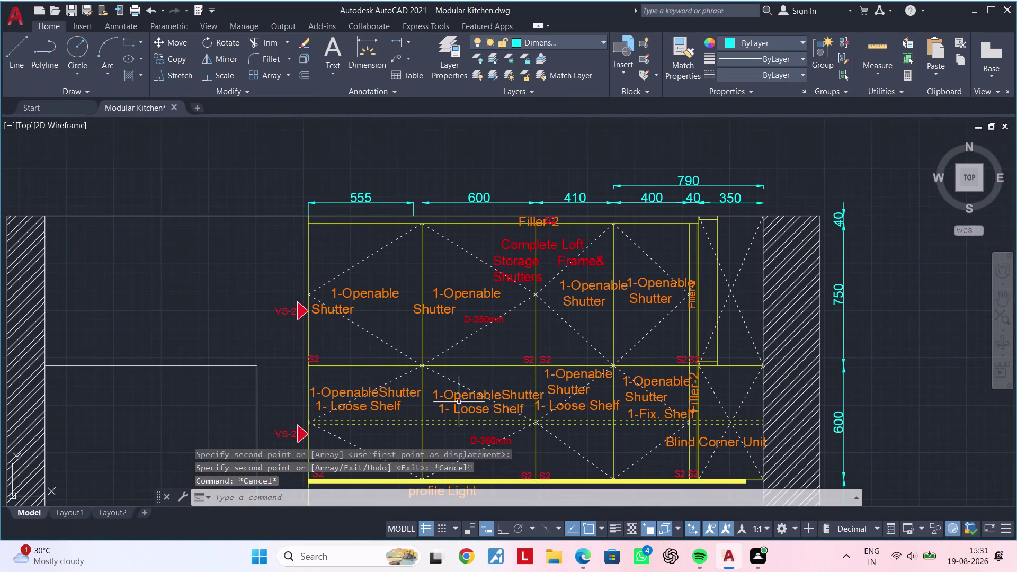
Remove the extra spaces in the first wall cabinet's 1-Openable Shutter label.
middle_drag(379, 326, 390, 382)
scroll(up, 3)
double_click(405, 341)
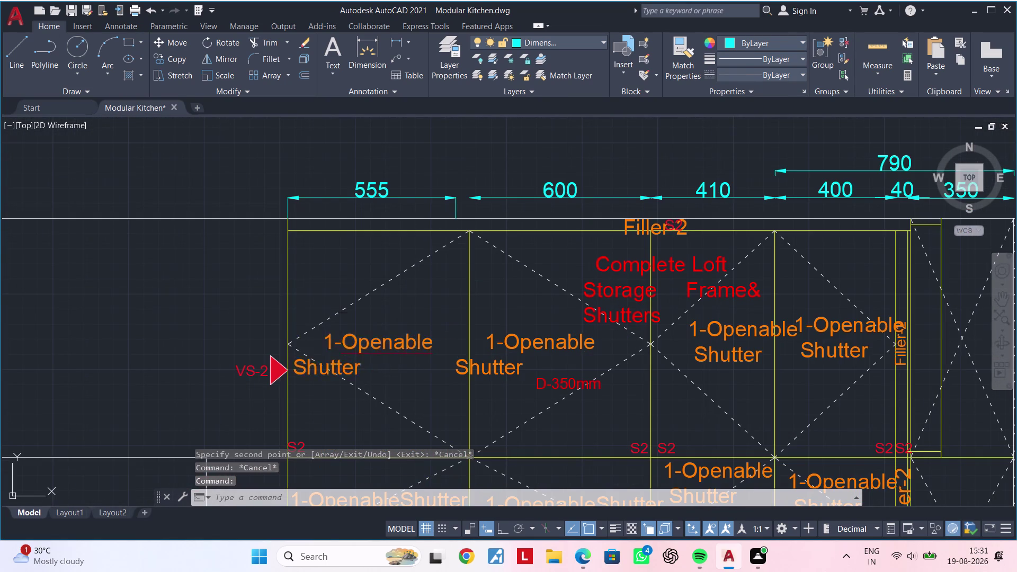
click(438, 341)
click(315, 341)
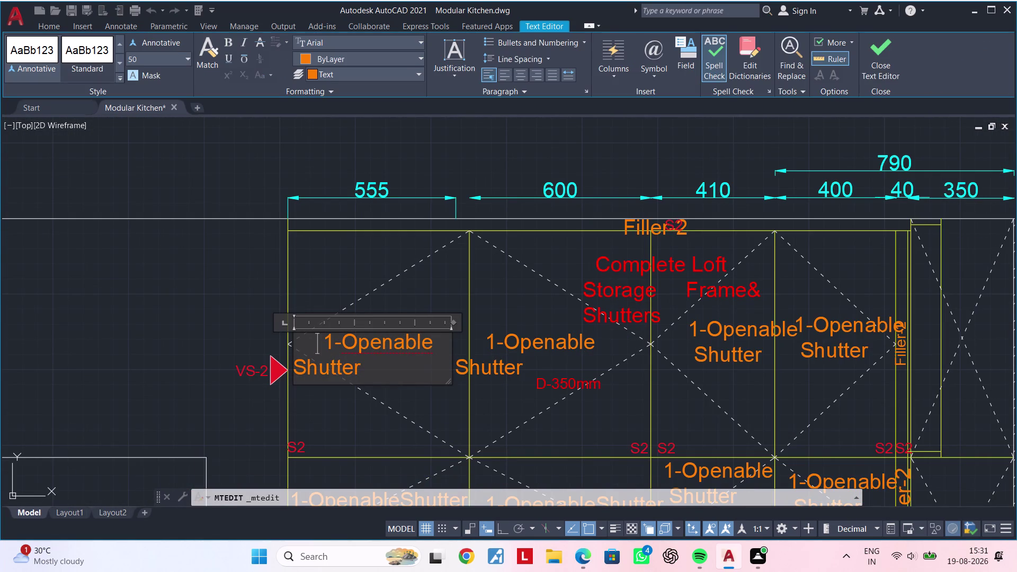
key(space)
key(BackSpace)
key(BackSpace)
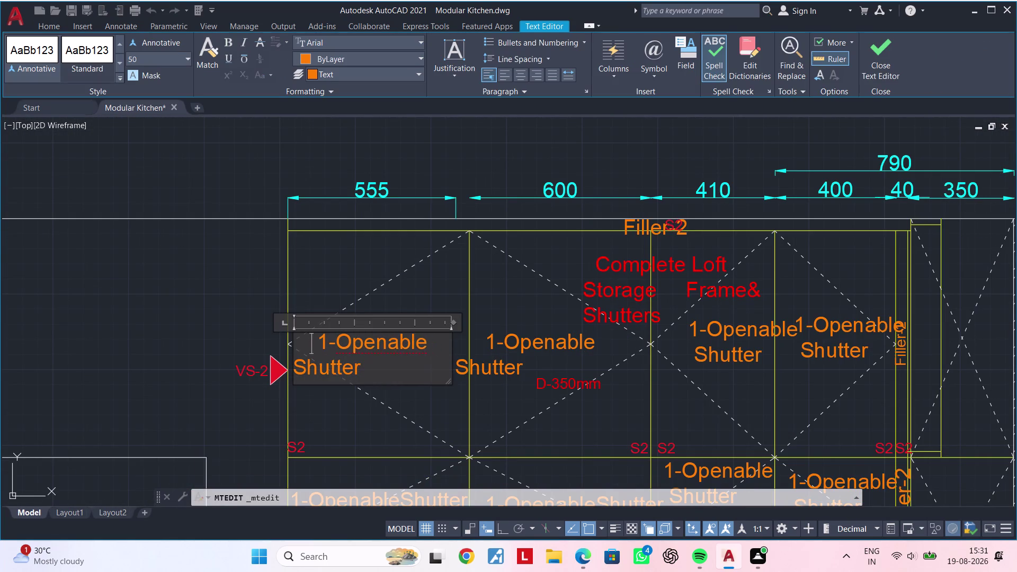
key(BackSpace)
key(BackSpace)
key(BackSpace)
click(420, 344)
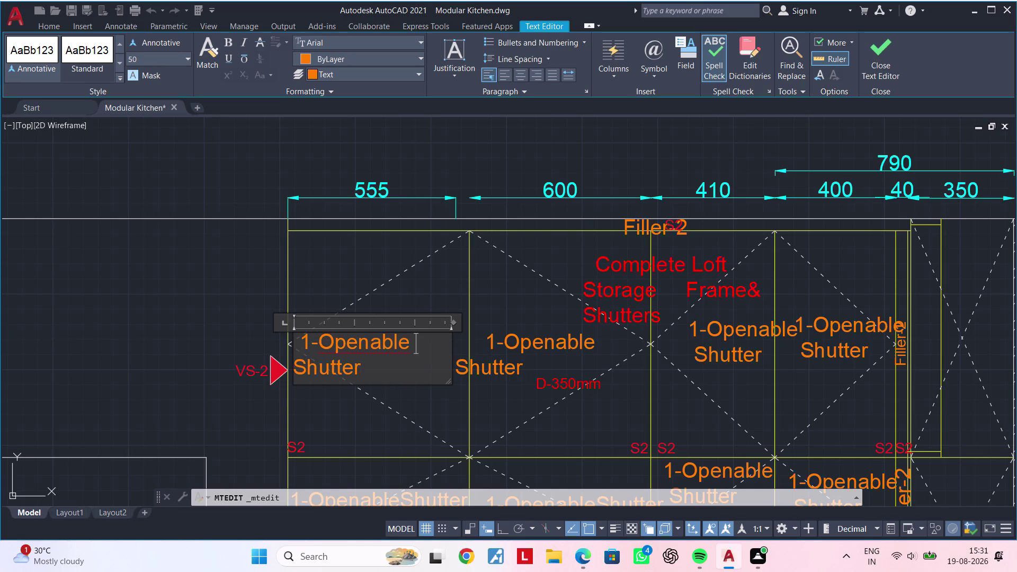
click(297, 370)
key(space)
key(space)
key(space)
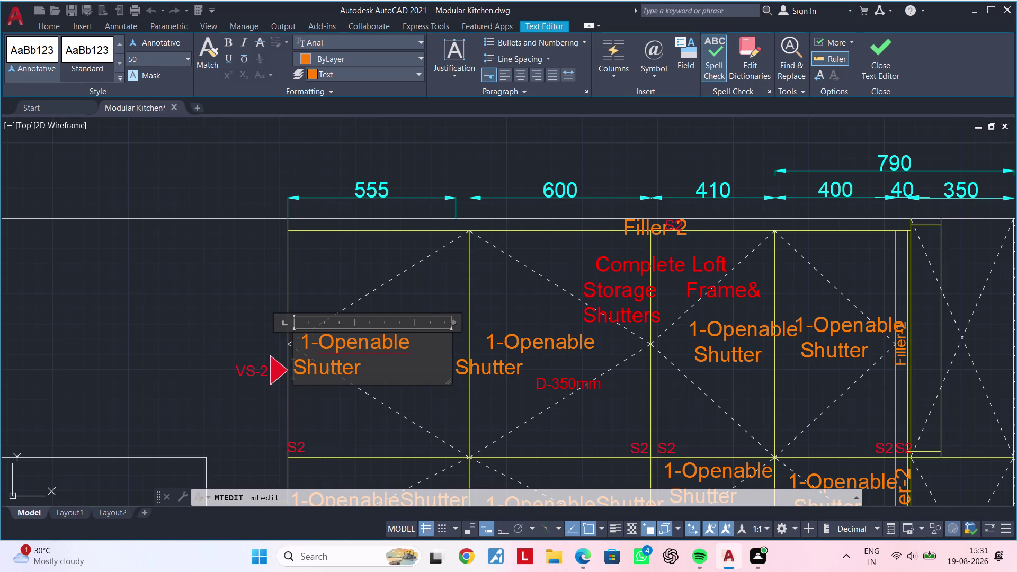
click(392, 367)
key(Escape)
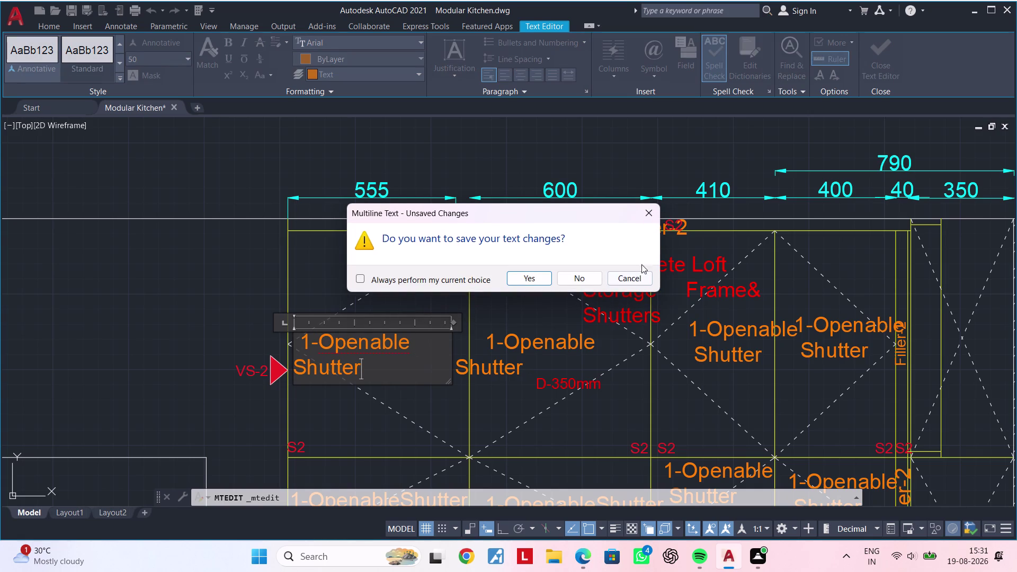
click(416, 339)
click(448, 339)
click(435, 346)
click(648, 216)
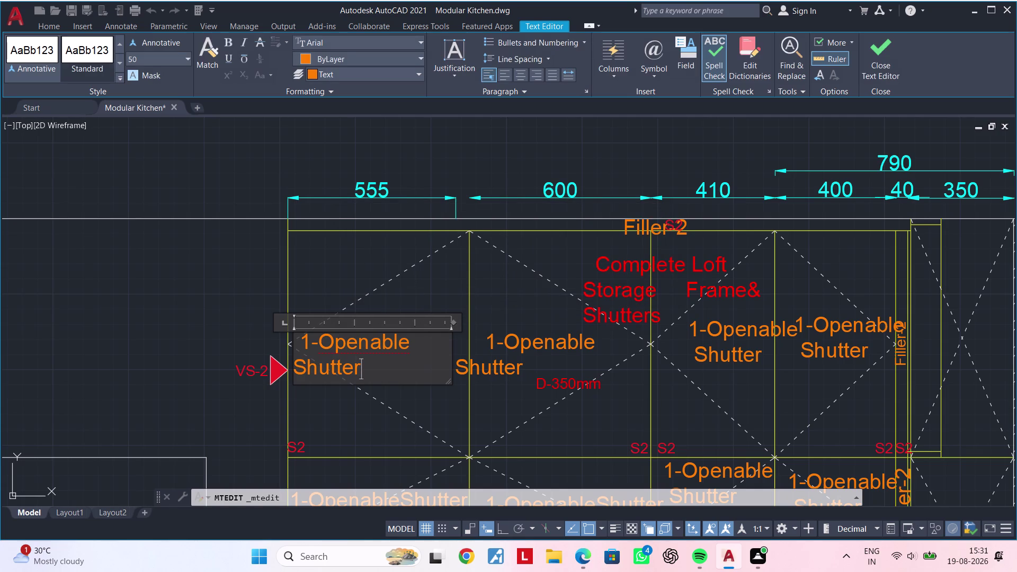
Widen the label's text box so '1-Openable Shutter' sits on one line.
drag(451, 325, 512, 311)
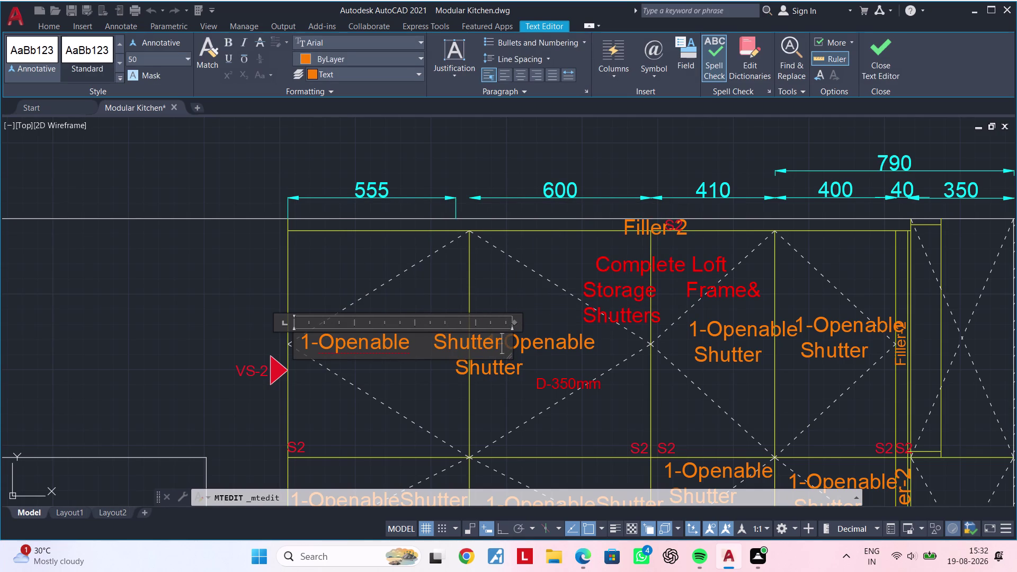
click(425, 341)
key(BackSpace)
key(BackSpace)
key(BackSpace)
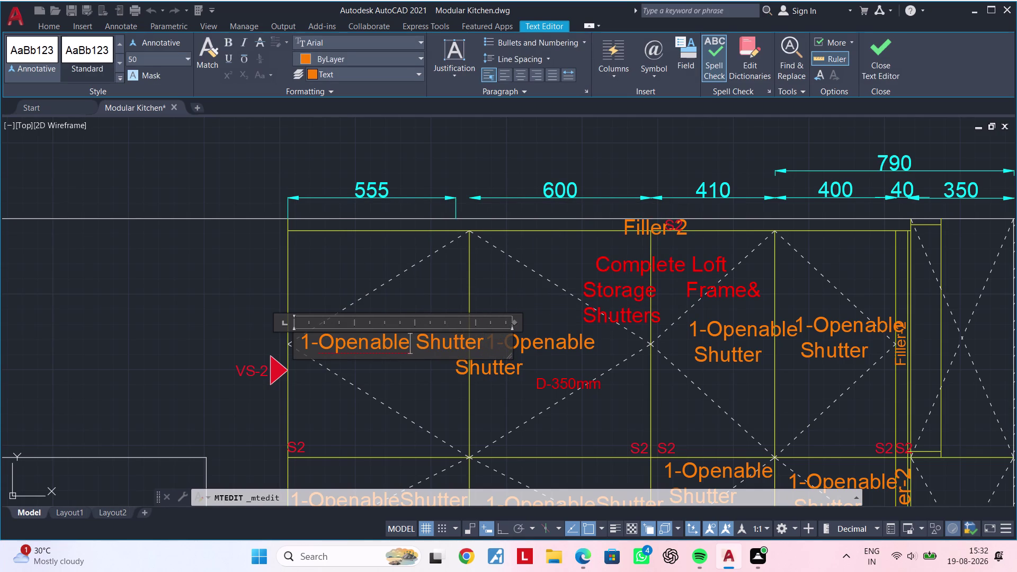
key(BackSpace)
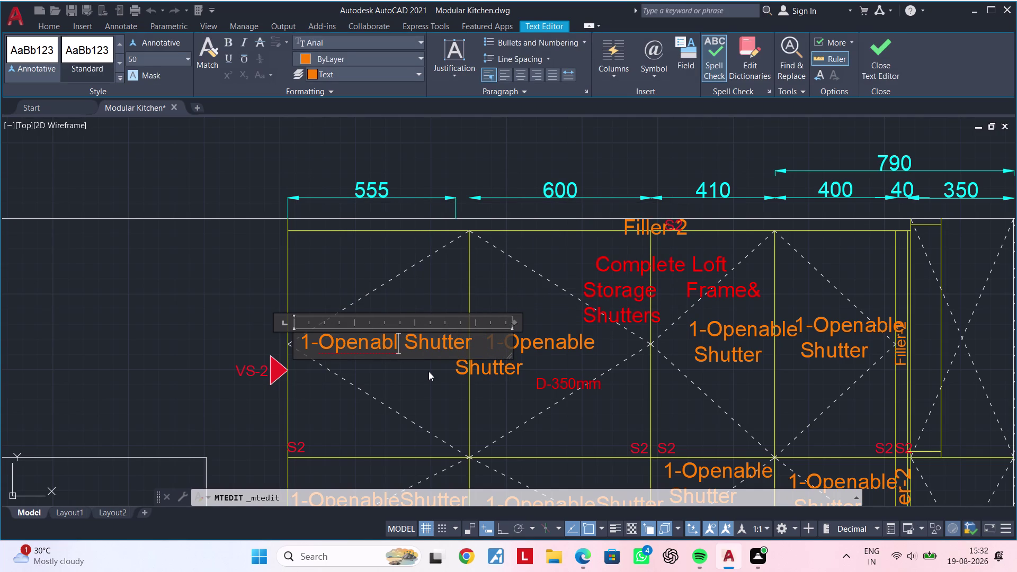
key(e)
click(435, 374)
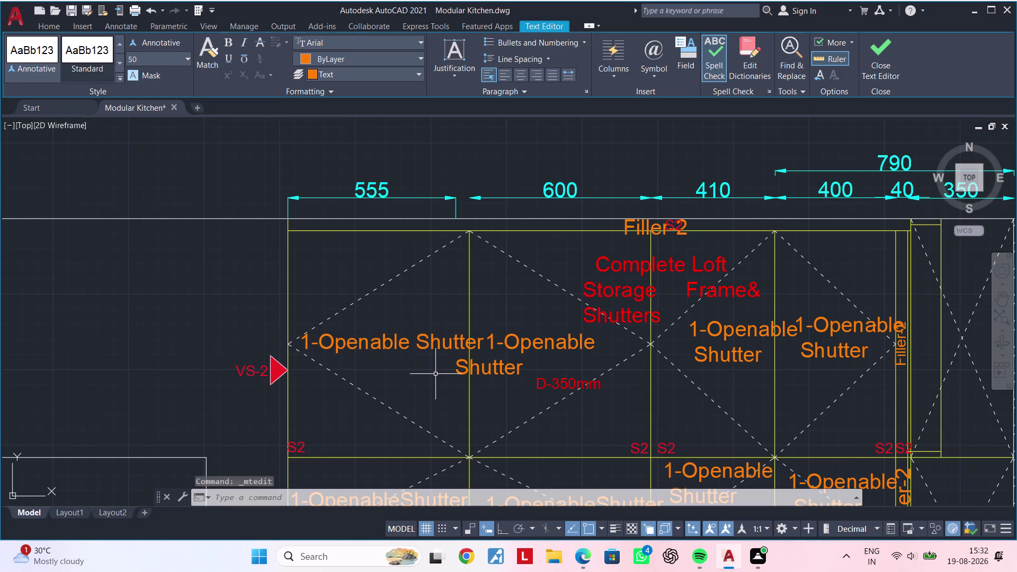
key(Escape)
Move the one-line shutter label up to the top of the bay.
click(425, 344)
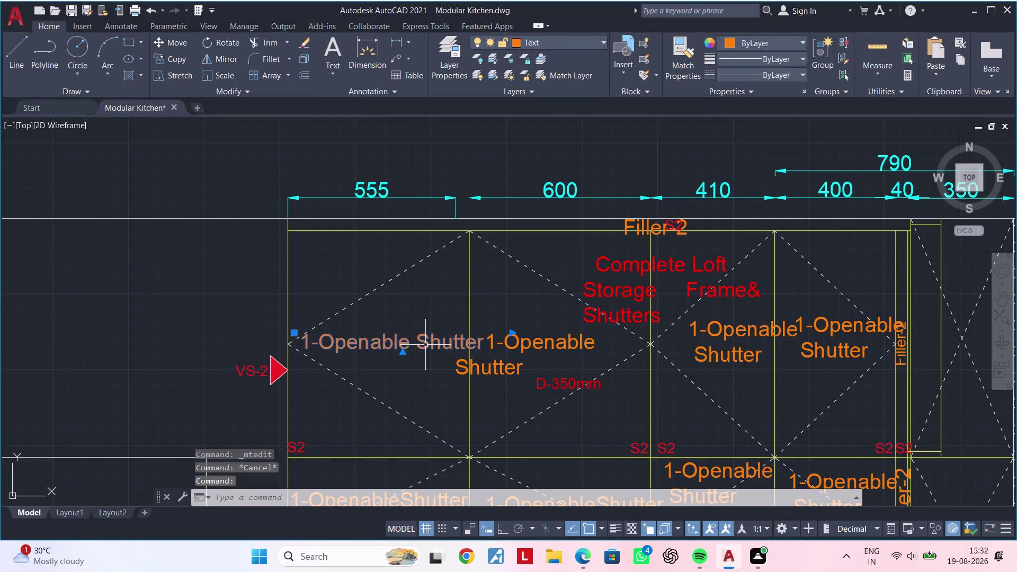
text(m)
key(space)
click(425, 345)
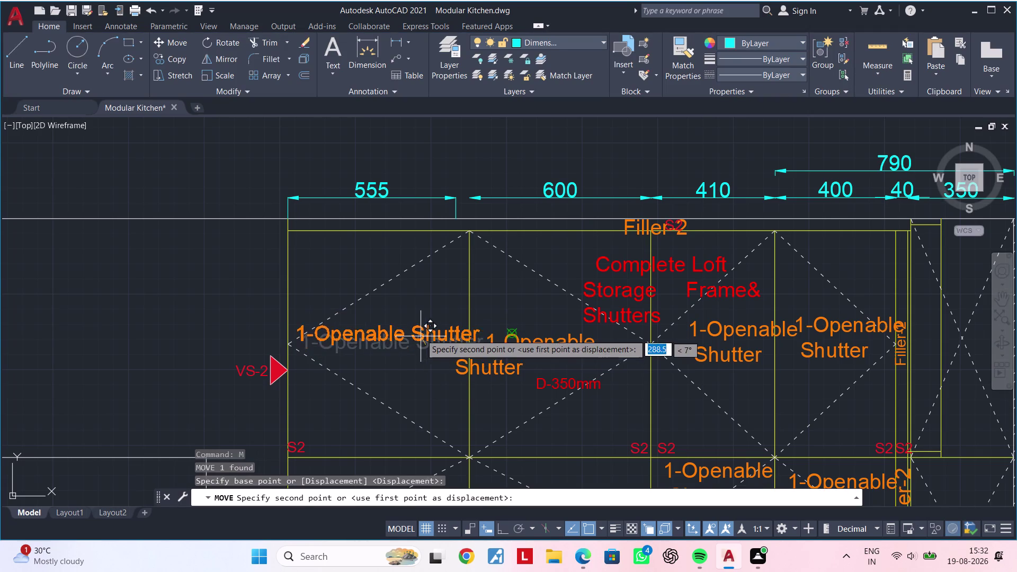
click(412, 295)
Delete the shutter labels in the second wall-cabinet bay.
middle_drag(414, 316, 383, 321)
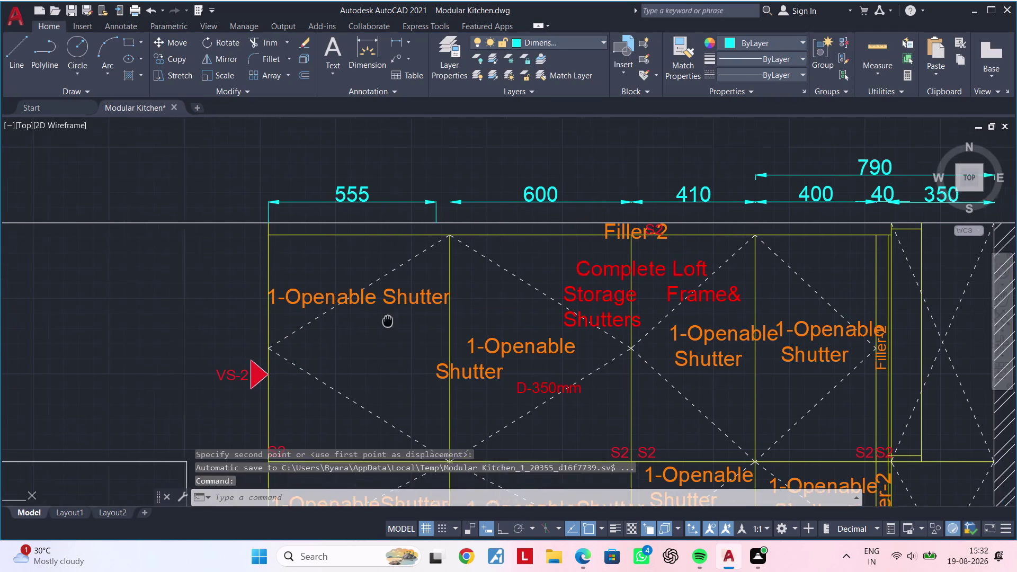
middle_drag(384, 321, 377, 322)
key(Escape)
middle_drag(393, 327, 349, 325)
key(Escape)
click(423, 344)
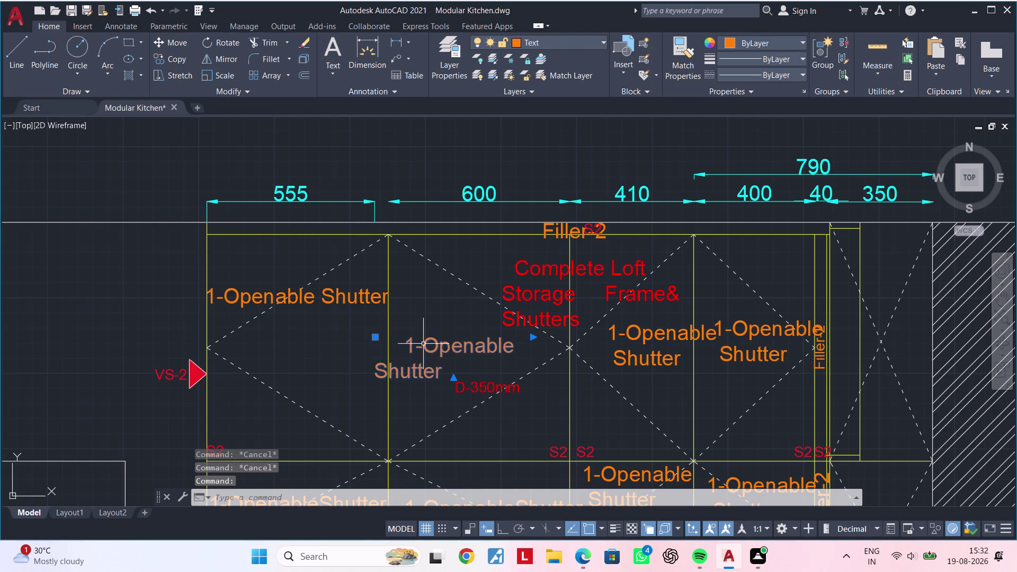
key(Delete)
click(331, 297)
key(x)
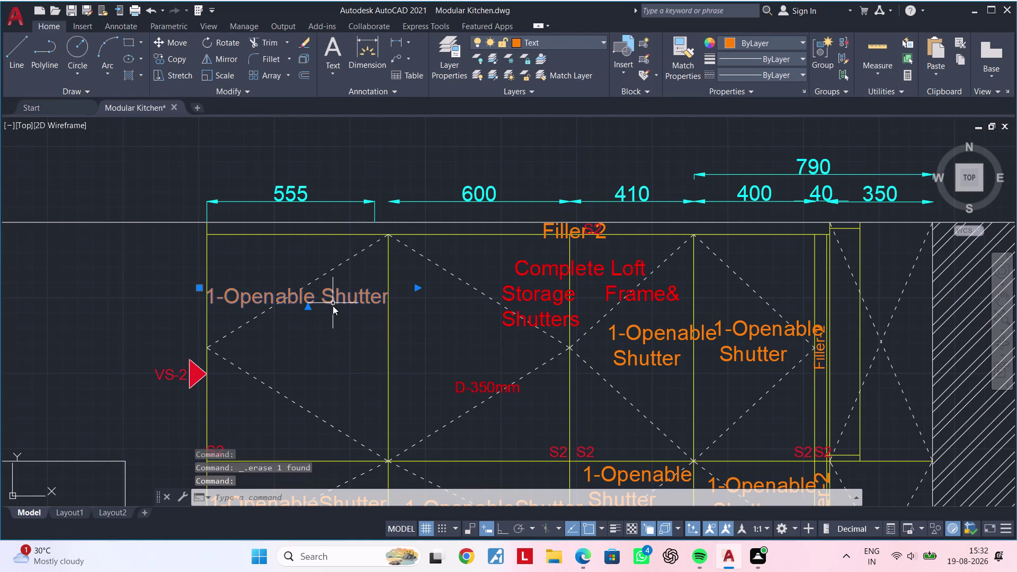
text(``)
key(Escape)
key(Escape)
key(Escape)
key(Escape)
Delete the shutter labels in the third and fourth bays.
click(619, 353)
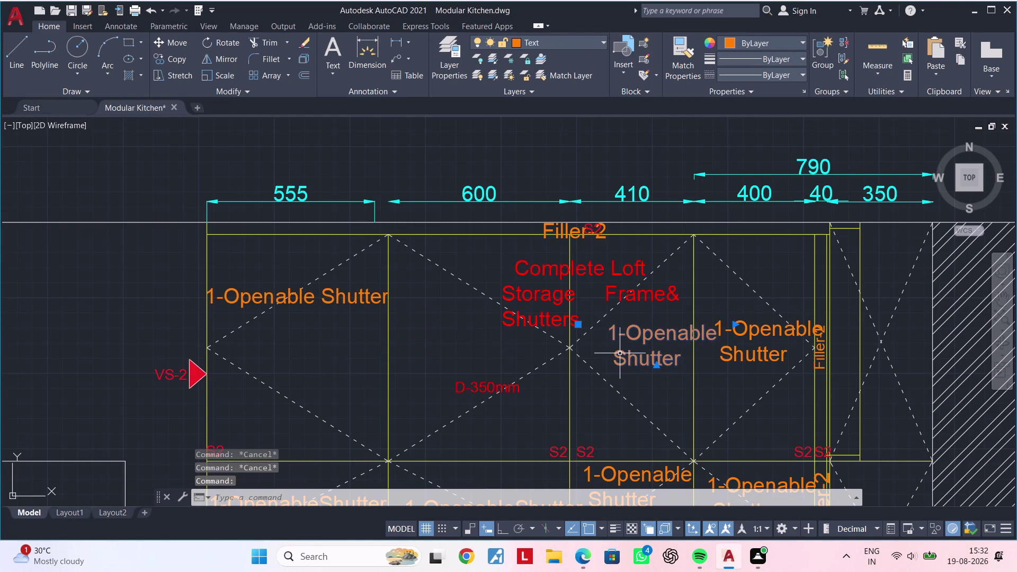
key(Delete)
click(762, 357)
key(Delete)
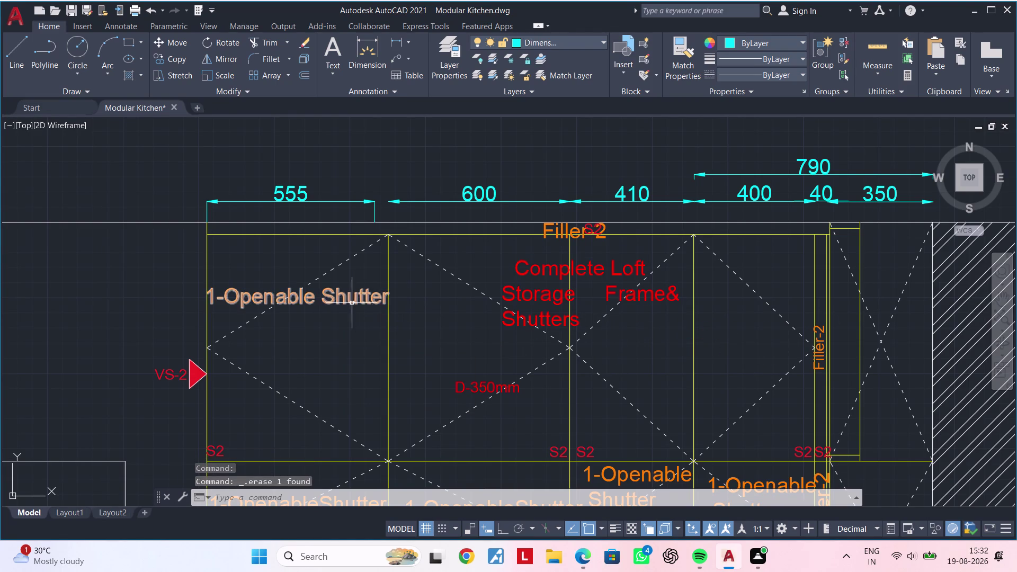
click(349, 300)
key(Escape)
Widen the Complete Loft Storage note across the bays and keep the edits.
key(Escape)
double_click(526, 321)
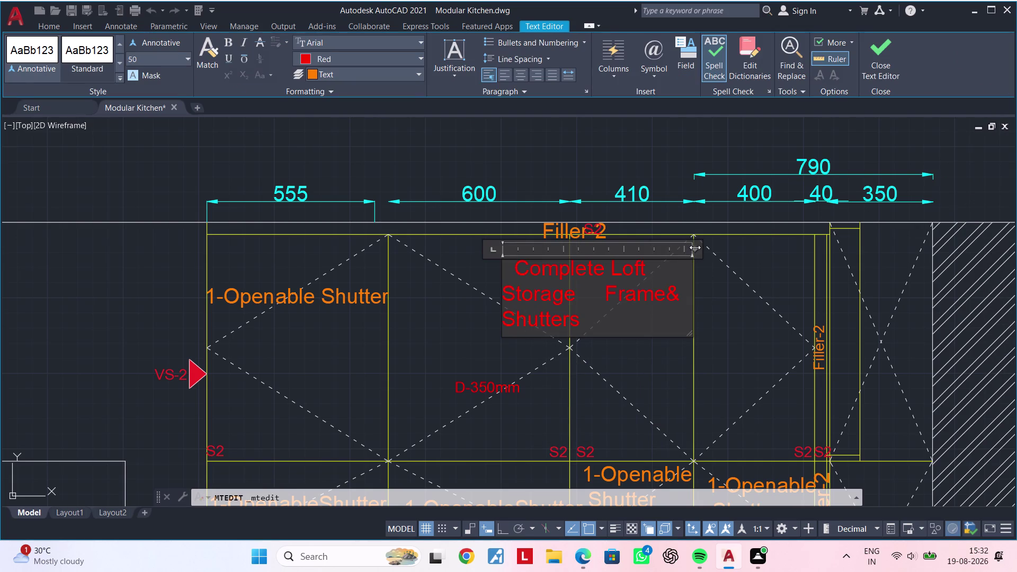
drag(695, 248, 811, 238)
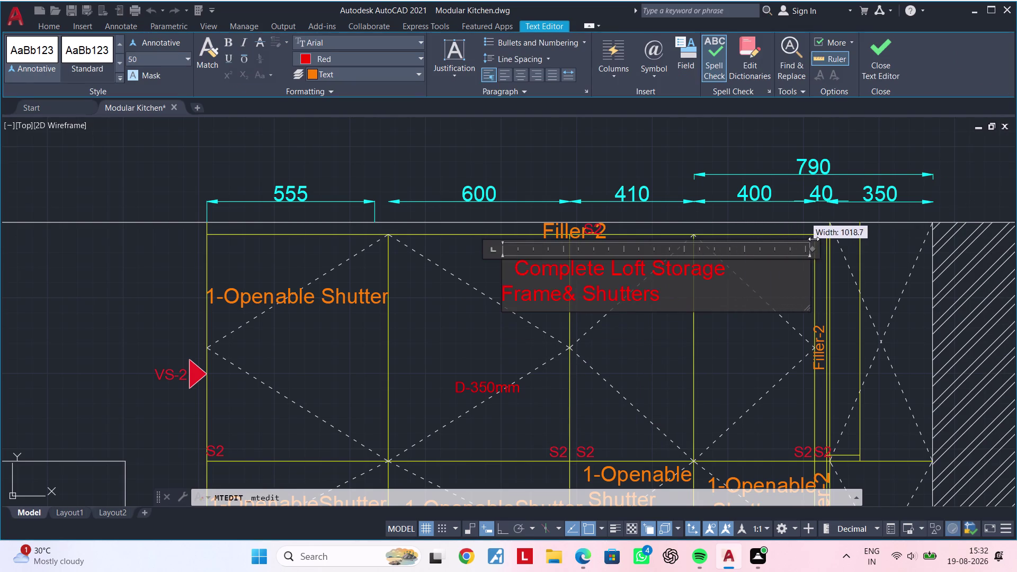
drag(811, 239, 824, 238)
key(Escape)
double_click(653, 328)
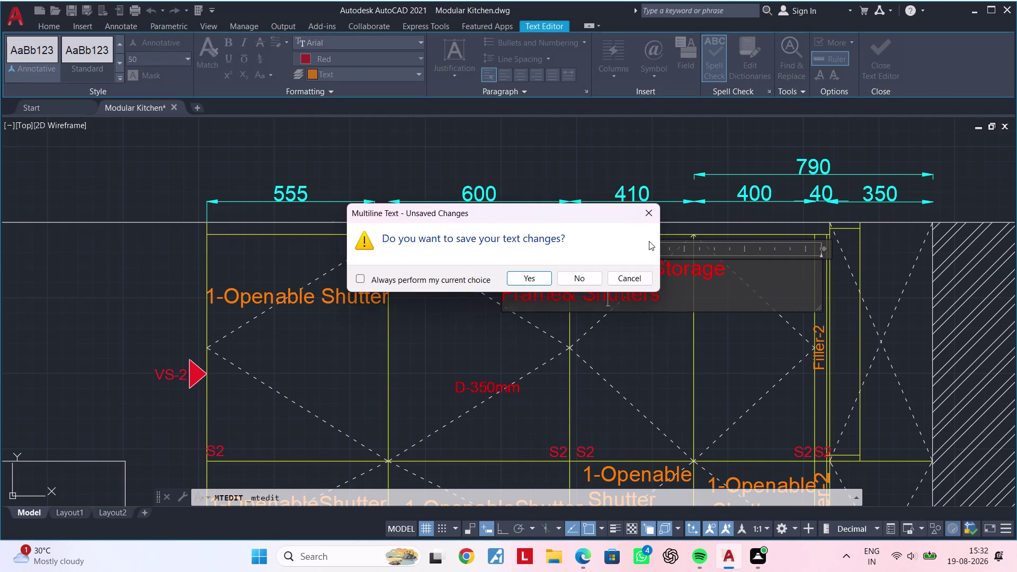
click(656, 217)
click(657, 347)
key(Escape)
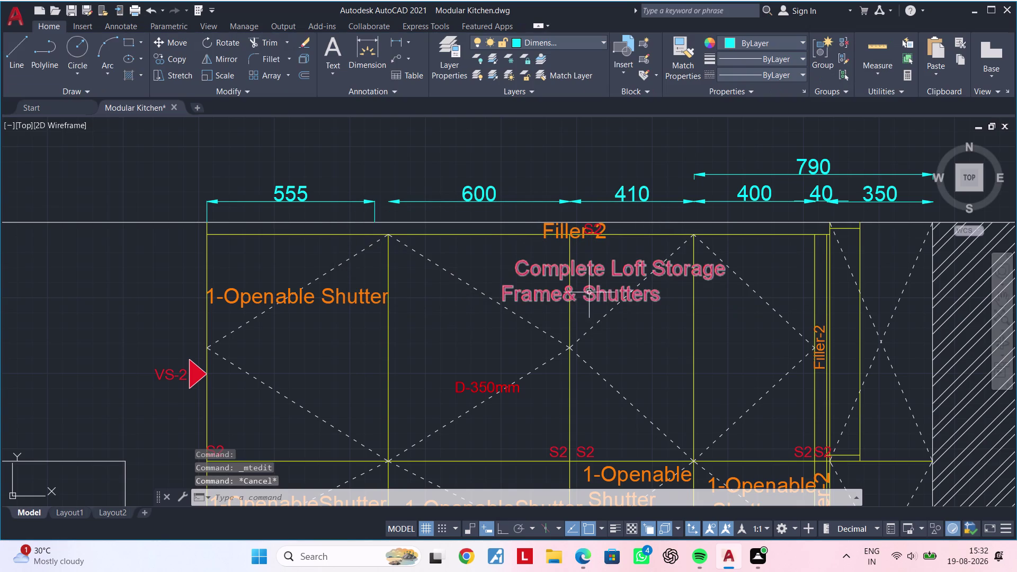
Move the Complete Loft Storage Frame& Shutters note further left.
middle_drag(587, 287, 570, 284)
click(557, 276)
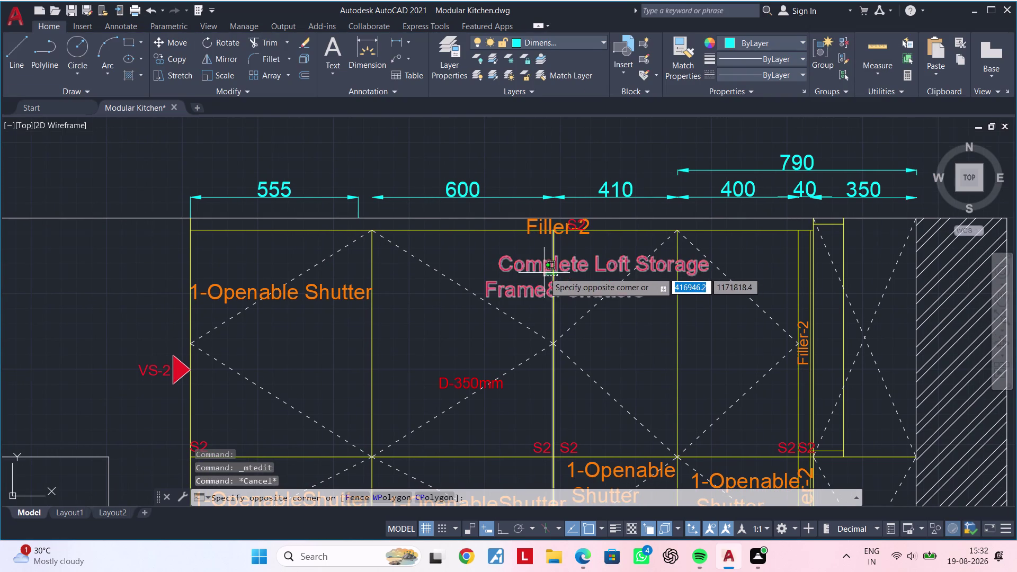
click(544, 270)
key(Escape)
click(543, 291)
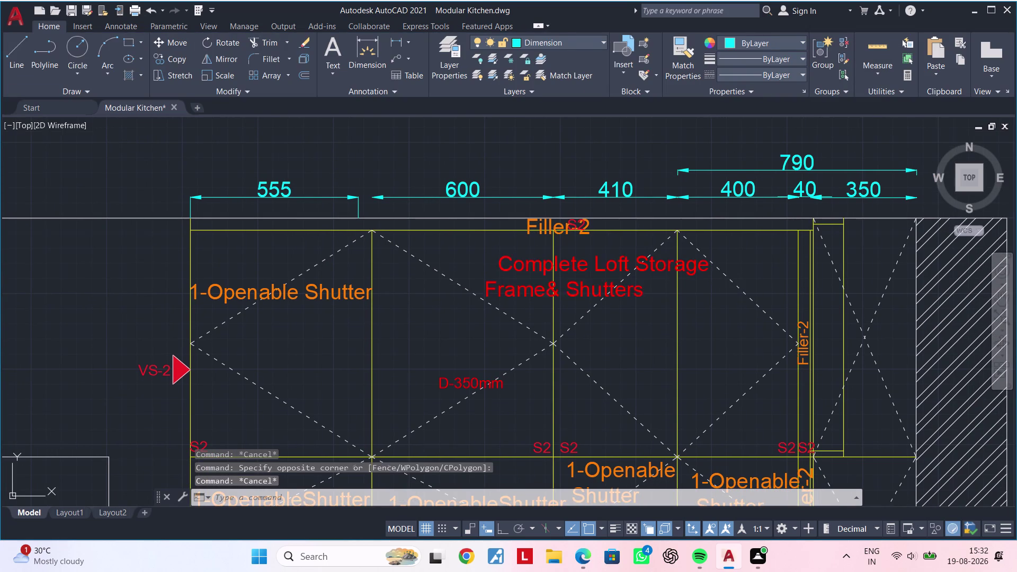
text(m)
key(space)
click(543, 291)
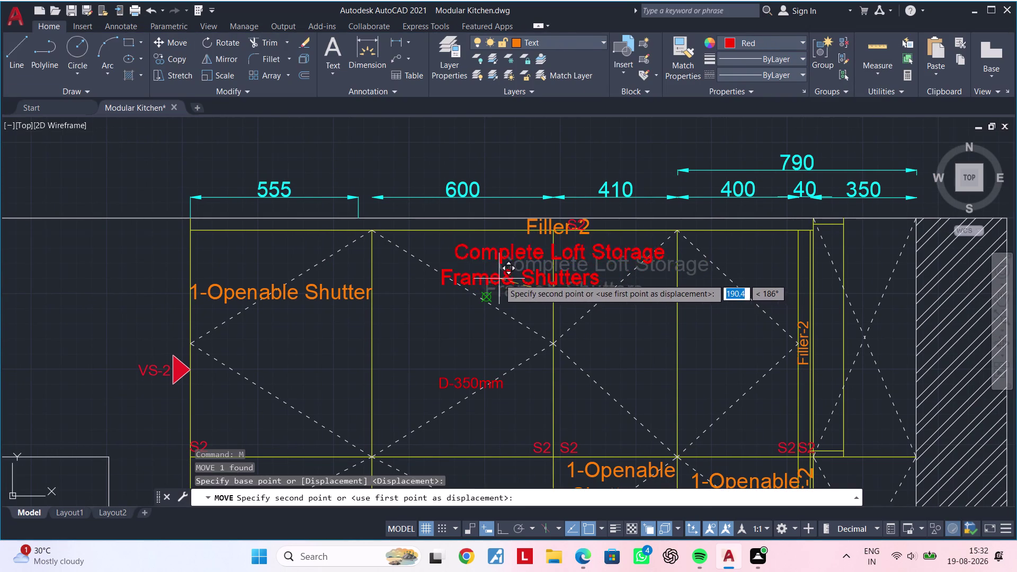
click(499, 279)
Move the Filler-2 label further left in the loft elevation.
click(533, 226)
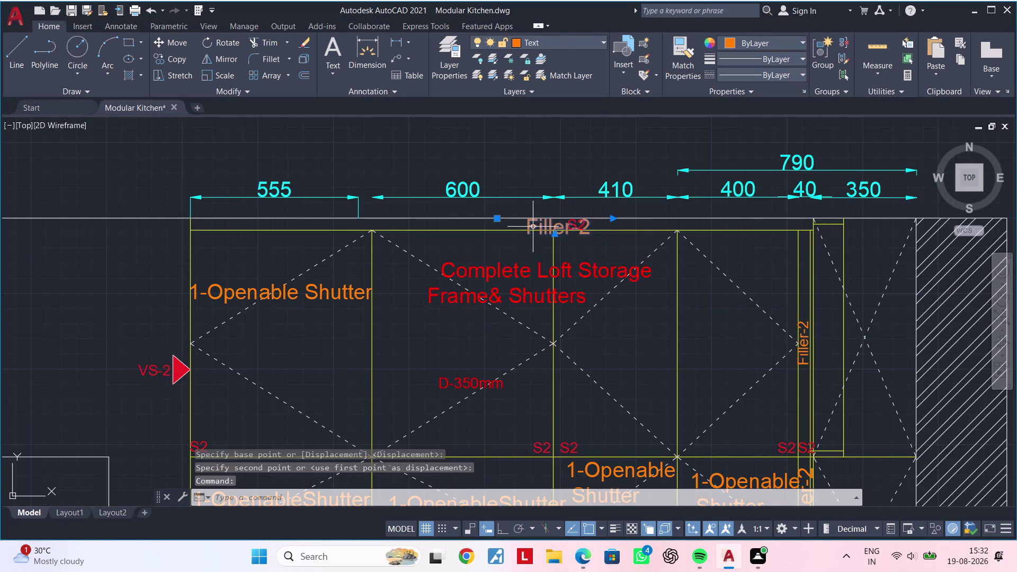
key(m)
key(space)
click(533, 227)
click(492, 228)
key(Escape)
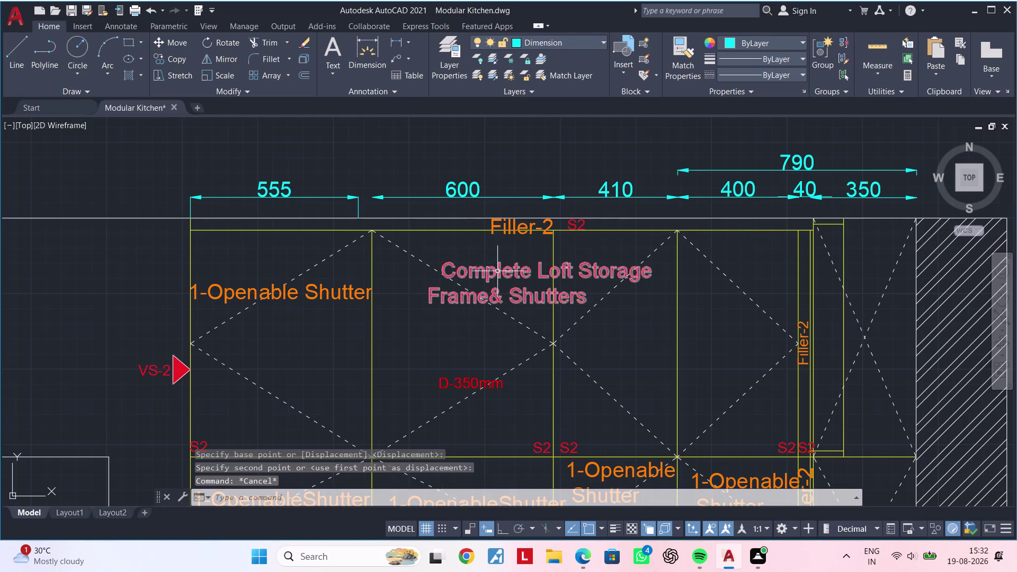
middle_drag(499, 271, 524, 257)
key(Escape)
Copy the left panel's 1-Openable Shutter label into the middle and right loft cabinets.
click(376, 276)
key(c)
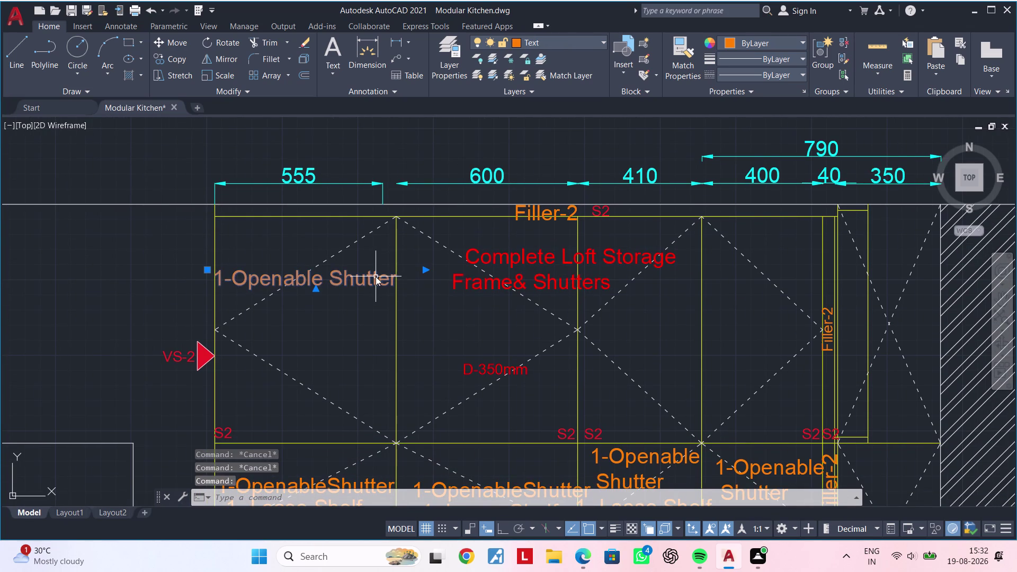
key(o)
key(space)
click(338, 276)
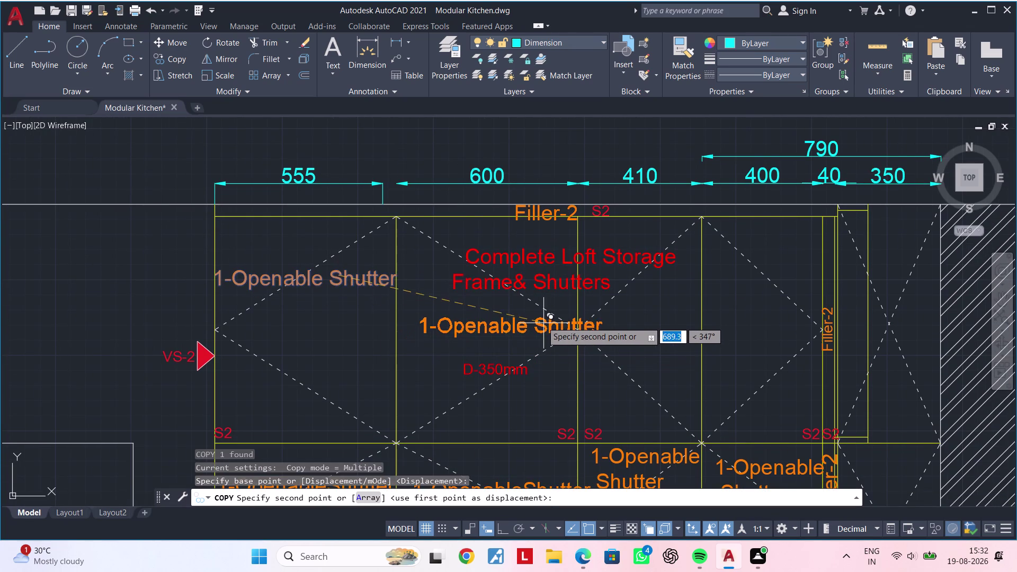
click(521, 318)
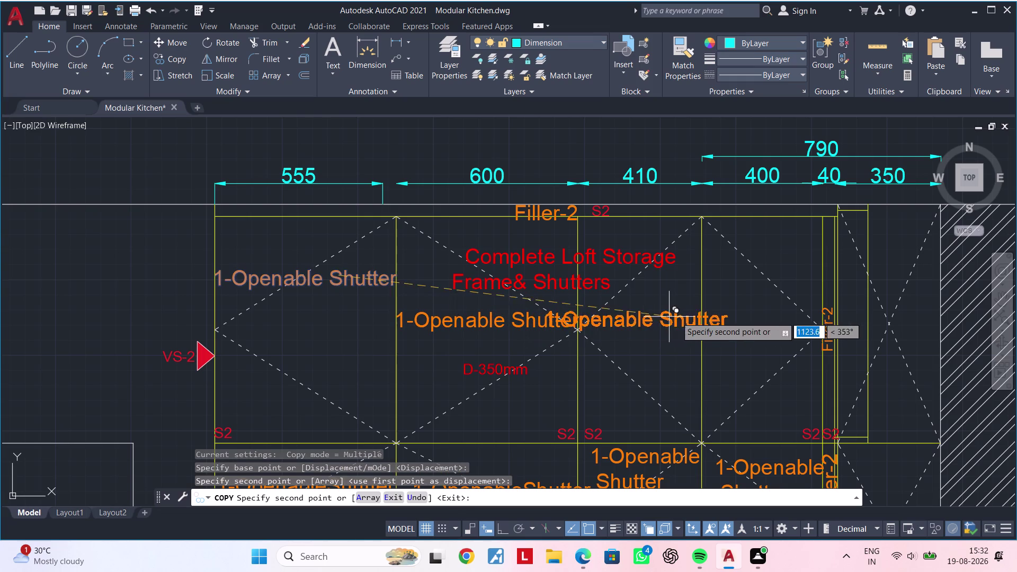
click(733, 315)
middle_drag(702, 361, 703, 396)
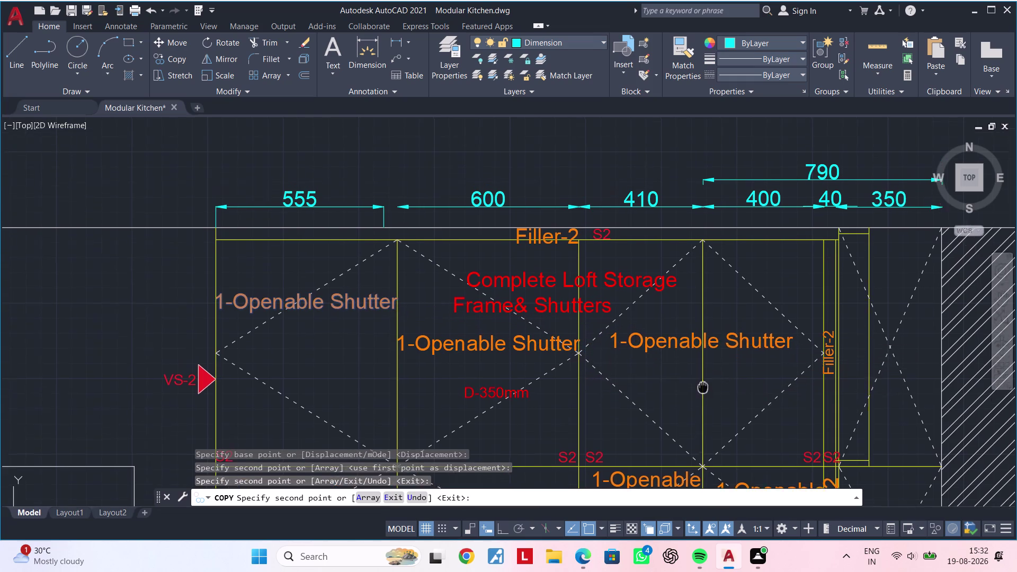
middle_drag(702, 396, 702, 427)
key(Escape)
key(Escape)
scroll(down, 3)
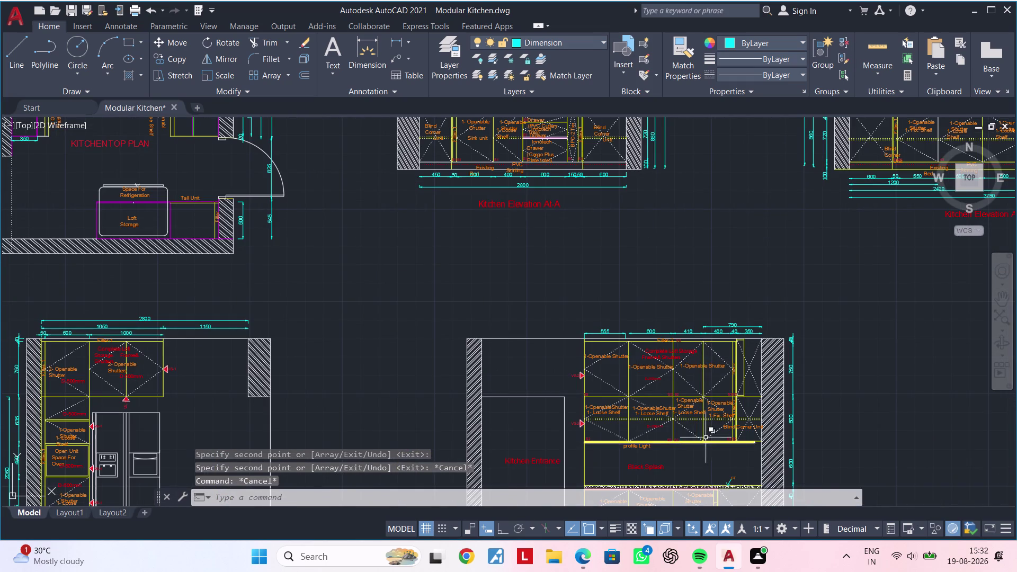
Bring the tall-unit oven cabinet elevation into view.
scroll(up, 3)
scroll(up, 3)
scroll(down, 3)
middle_drag(695, 397, 675, 571)
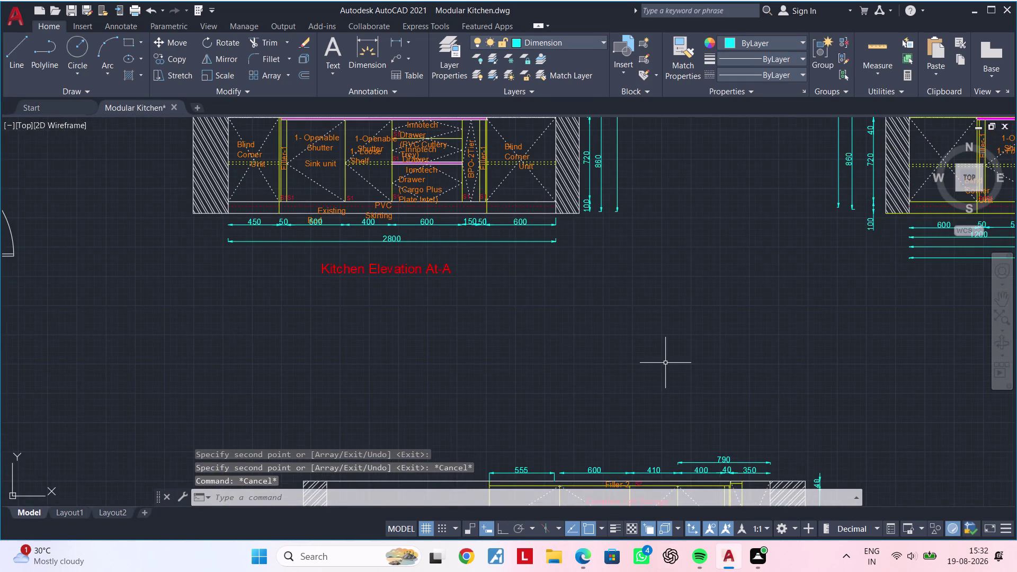
middle_drag(663, 360, 814, 194)
middle_drag(729, 371, 803, 234)
middle_drag(771, 311, 560, 263)
middle_drag(501, 273, 1016, 319)
middle_drag(624, 319, 885, 303)
scroll(up, 3)
middle_drag(540, 366, 819, 306)
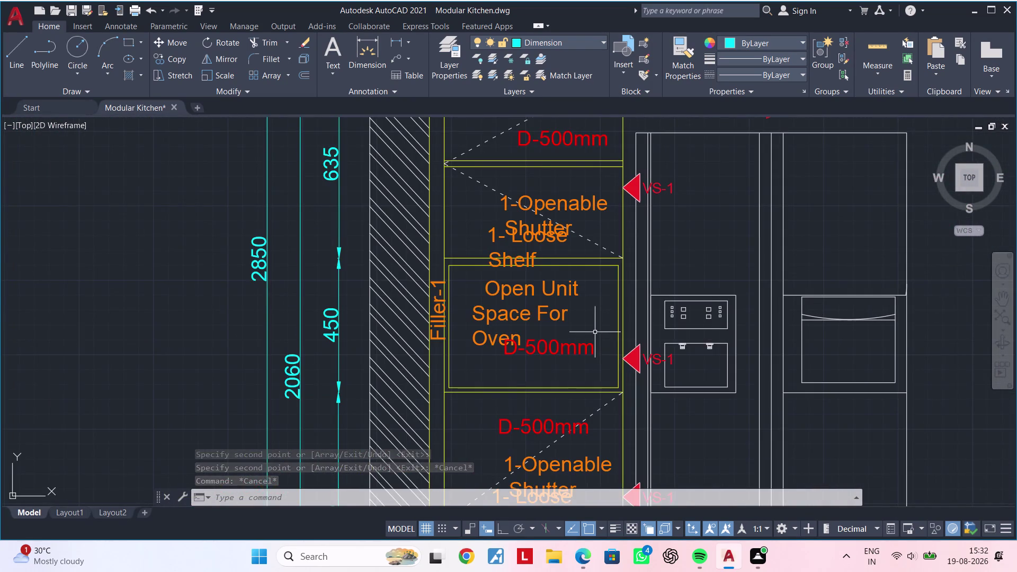
middle_drag(595, 332, 630, 307)
Move D-500mm below 'Open Unit Space For Oven' and open that note for editing.
click(593, 323)
key(m)
key(space)
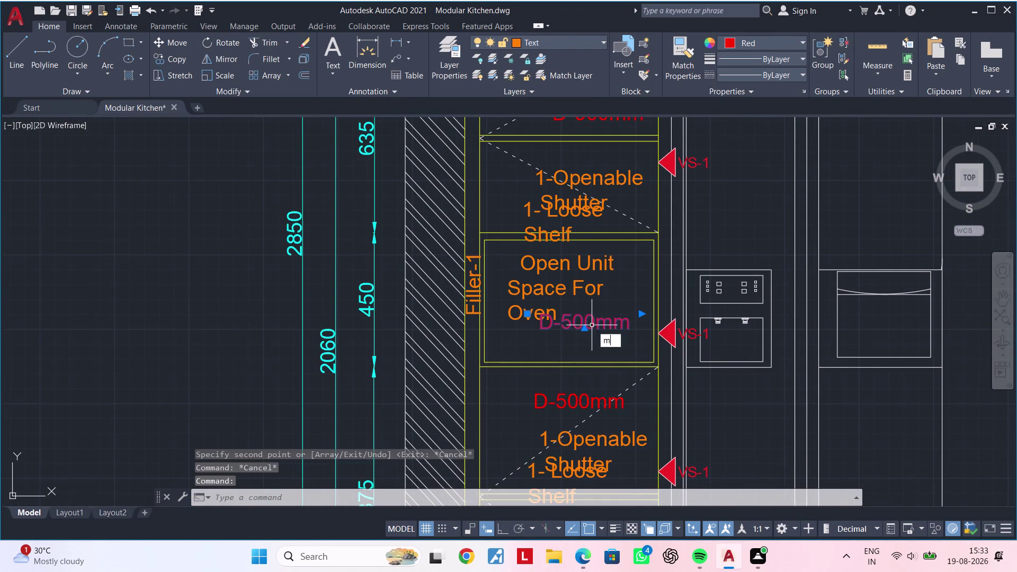
drag(591, 326, 589, 330)
click(569, 346)
key(Escape)
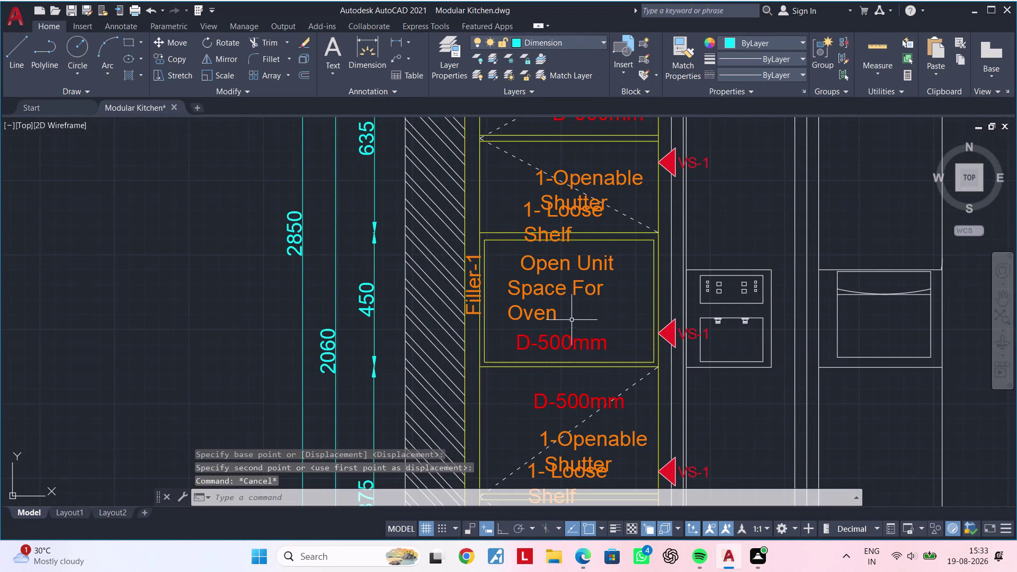
key(Escape)
key(Escape)
key(Escape)
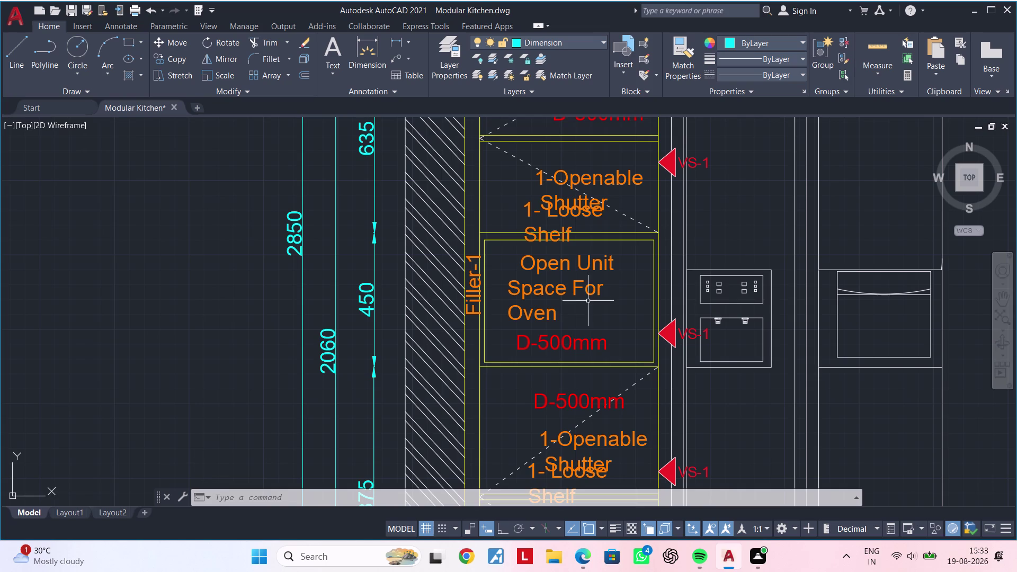
double_click(552, 292)
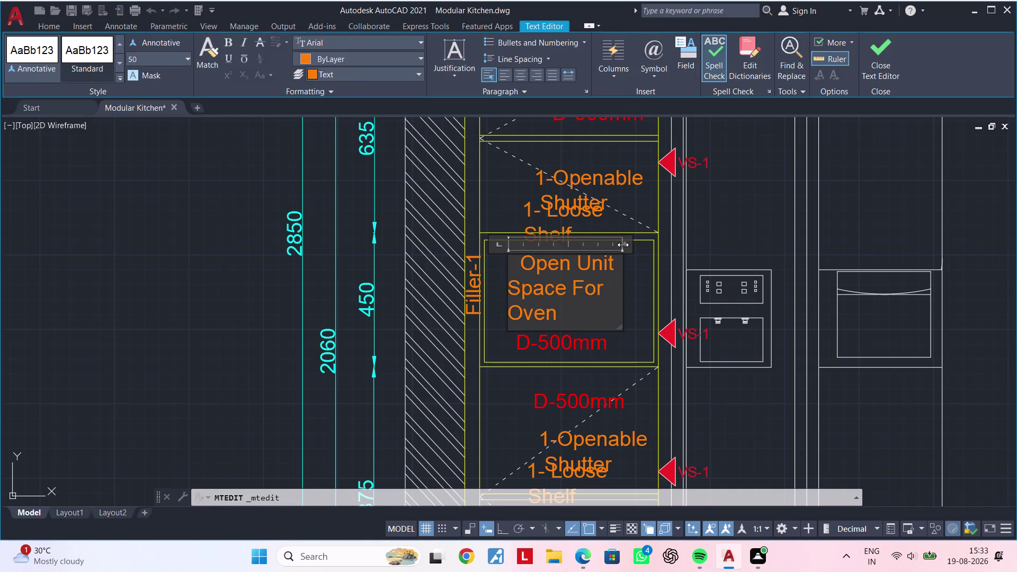
Widen the Space For Oven note to one line and shift it slightly left.
drag(623, 245, 663, 238)
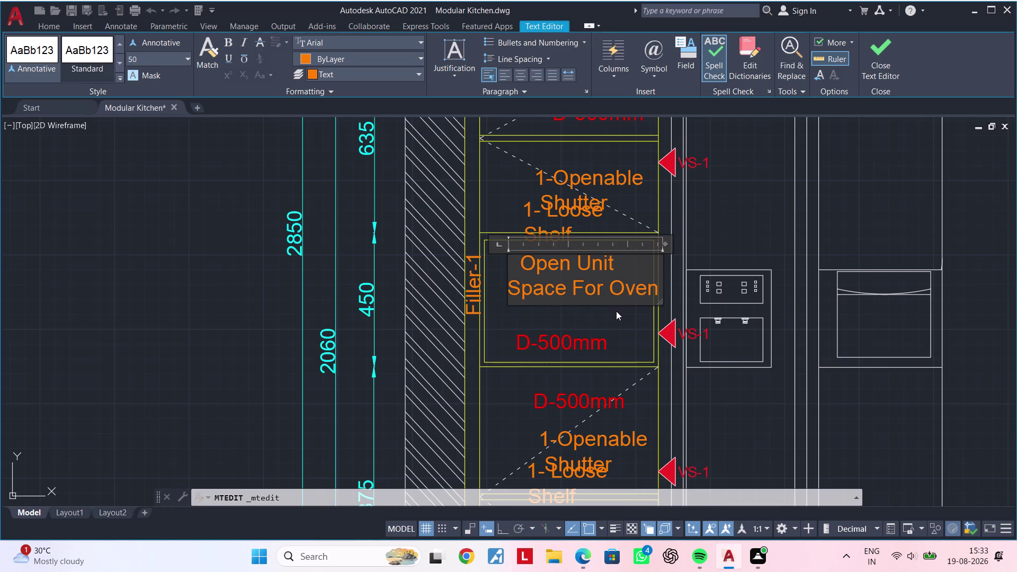
click(616, 311)
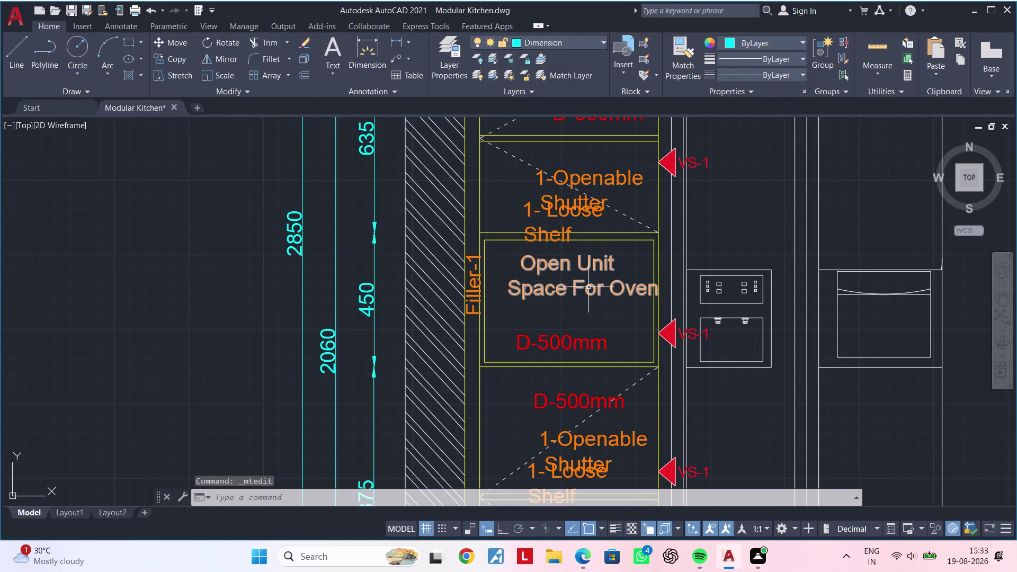
click(588, 287)
text(m)
key(space)
drag(588, 287, 578, 287)
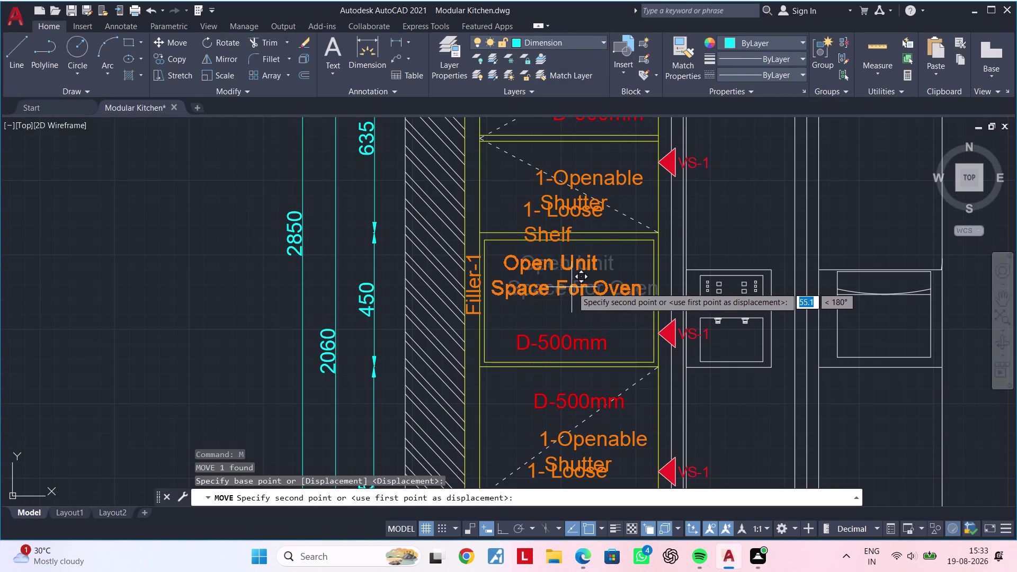
click(573, 287)
Move the 1-Openable Shutter label higher in its panel.
middle_drag(578, 283, 542, 364)
key(Escape)
key(Escape)
click(548, 262)
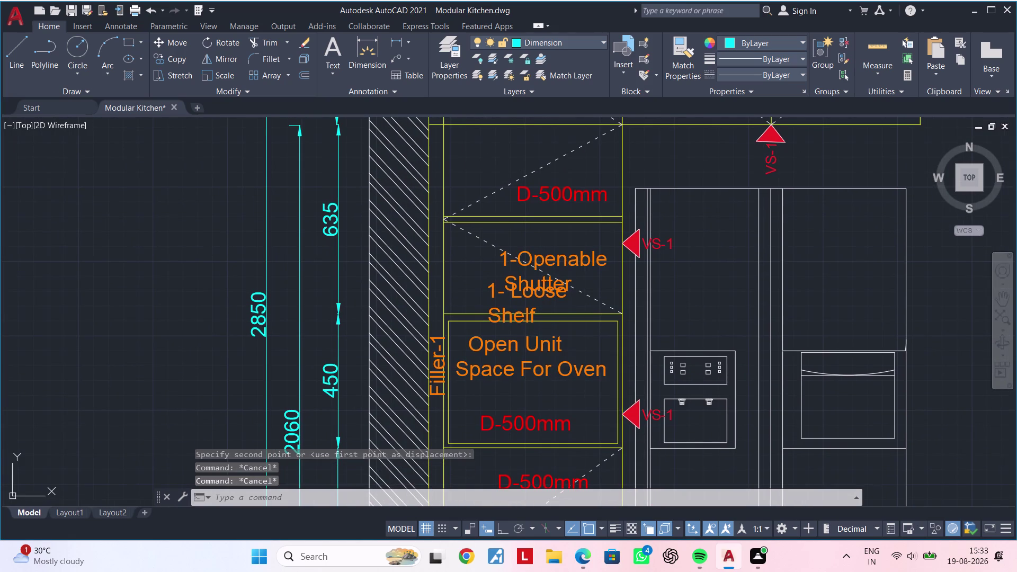
text(m)
key(space)
click(548, 262)
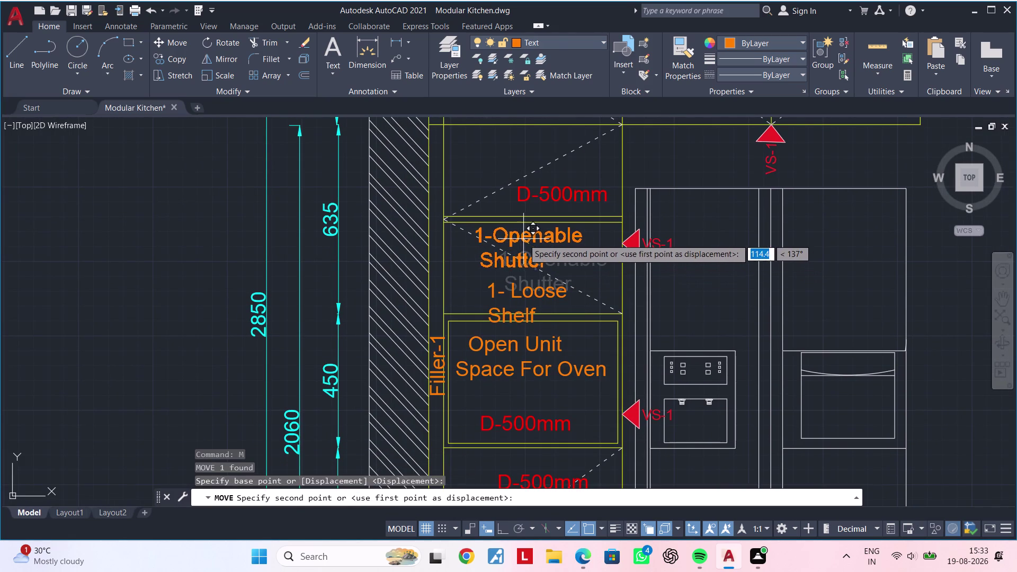
click(521, 237)
Widen the loose shelf note so '1- Loose Shelf' fits on one line.
double_click(533, 294)
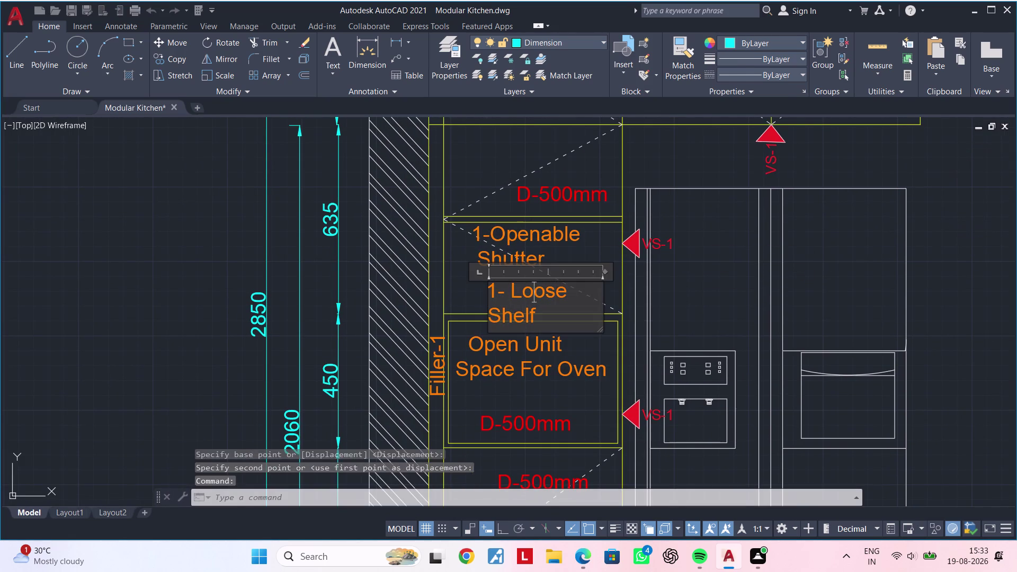
drag(604, 269, 628, 266)
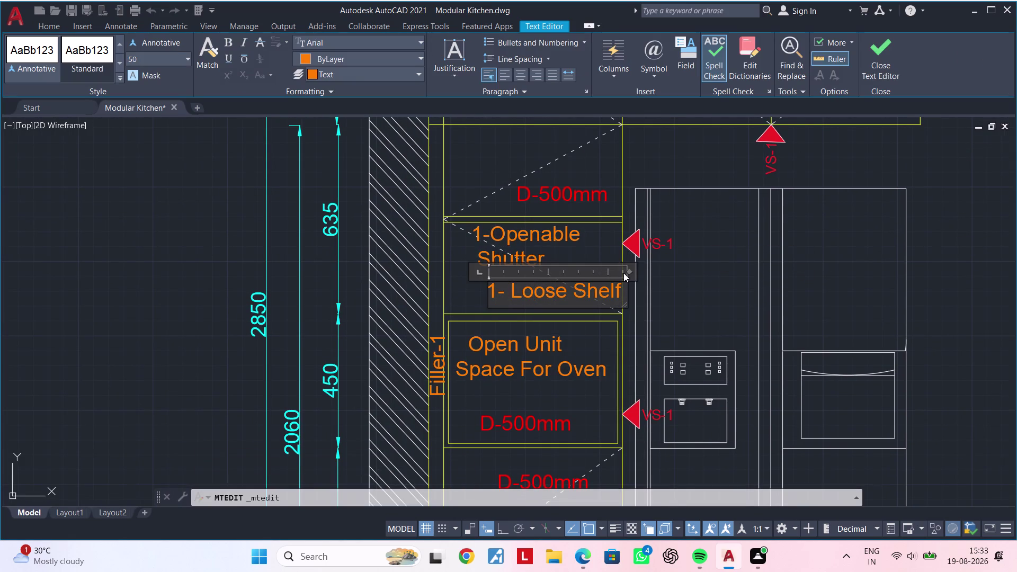
click(591, 304)
key(Escape)
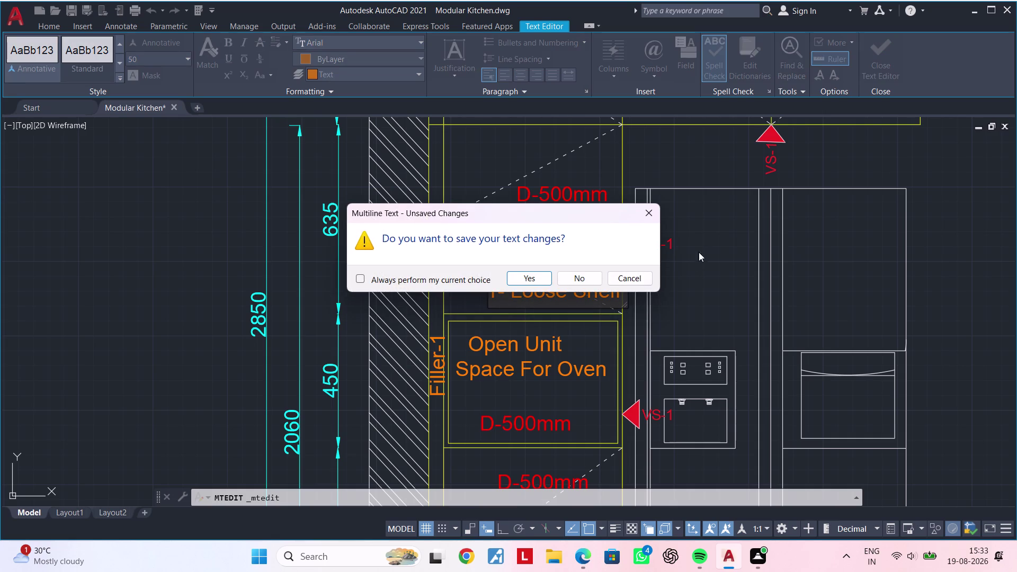
click(699, 243)
click(651, 214)
click(698, 295)
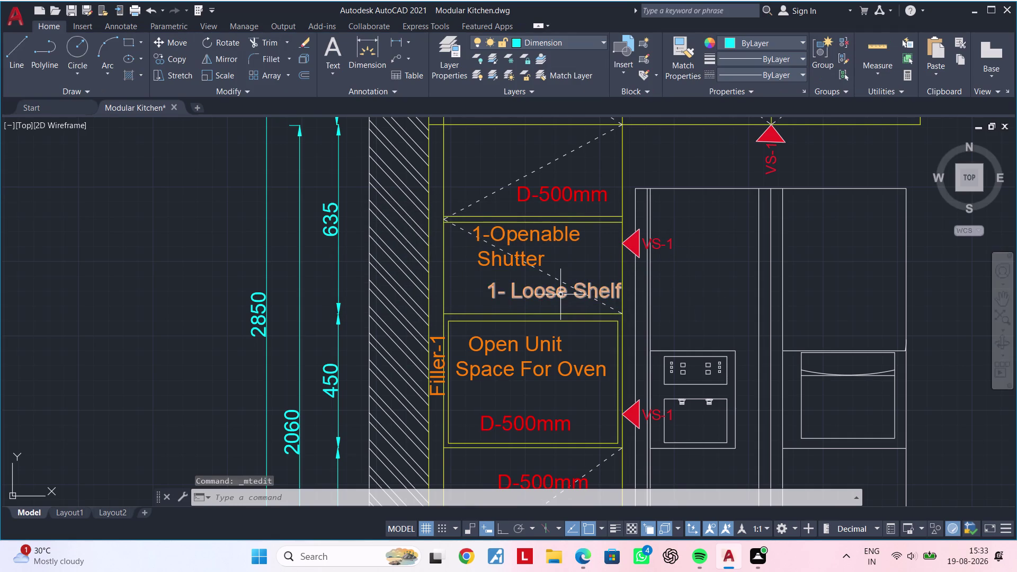
Move the 1- Loose Shelf note higher and left, beneath the shutter label.
click(559, 295)
text(m)
key(space)
click(560, 295)
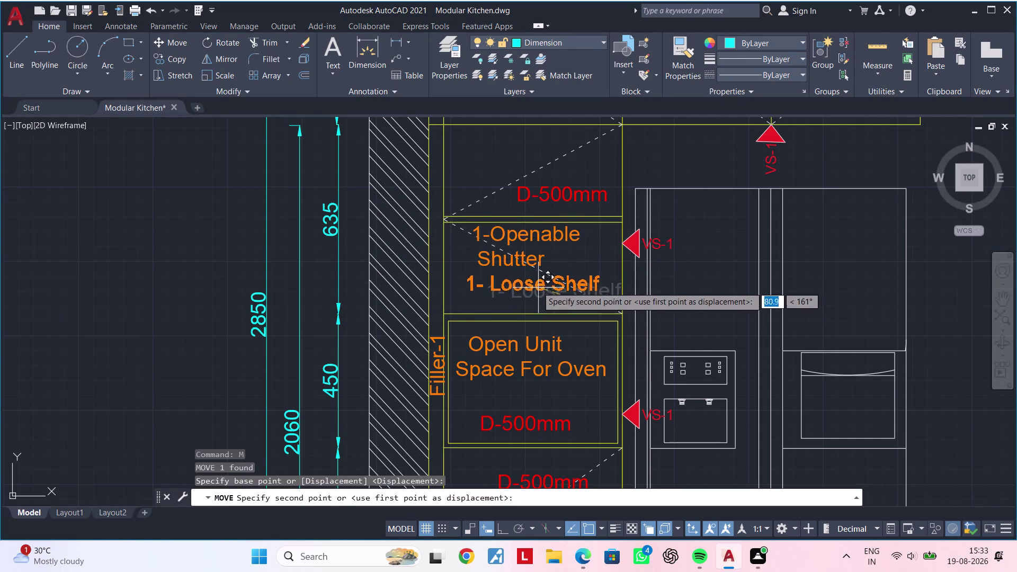
click(537, 286)
middle_drag(569, 283, 531, 394)
middle_drag(541, 342, 491, 409)
middle_drag(503, 340, 486, 389)
middle_drag(554, 258, 481, 330)
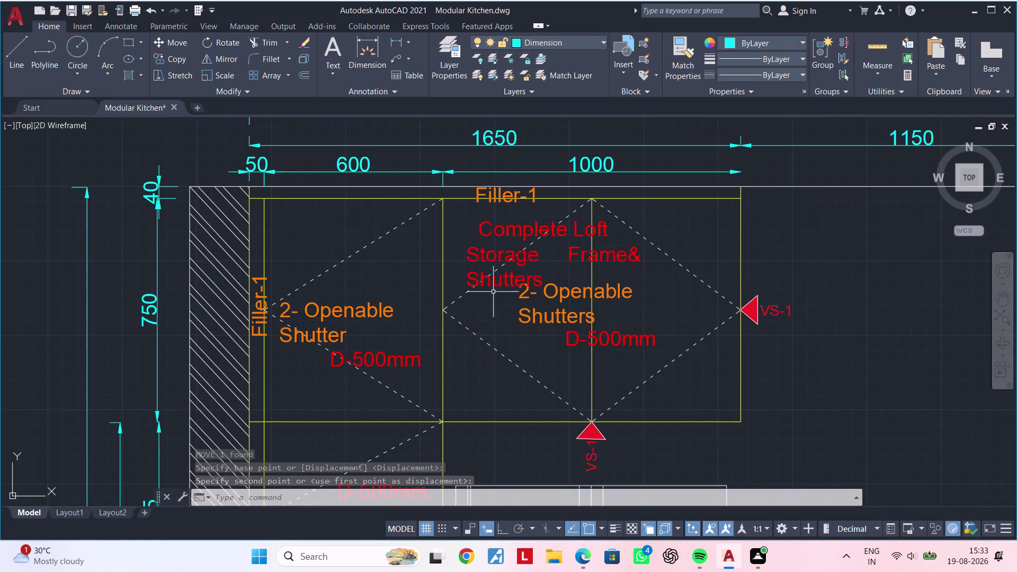
Rewrap the loft note to two lines: 'Complete Loft Storage / Frame& Shutters'.
click(500, 256)
right_click(501, 255)
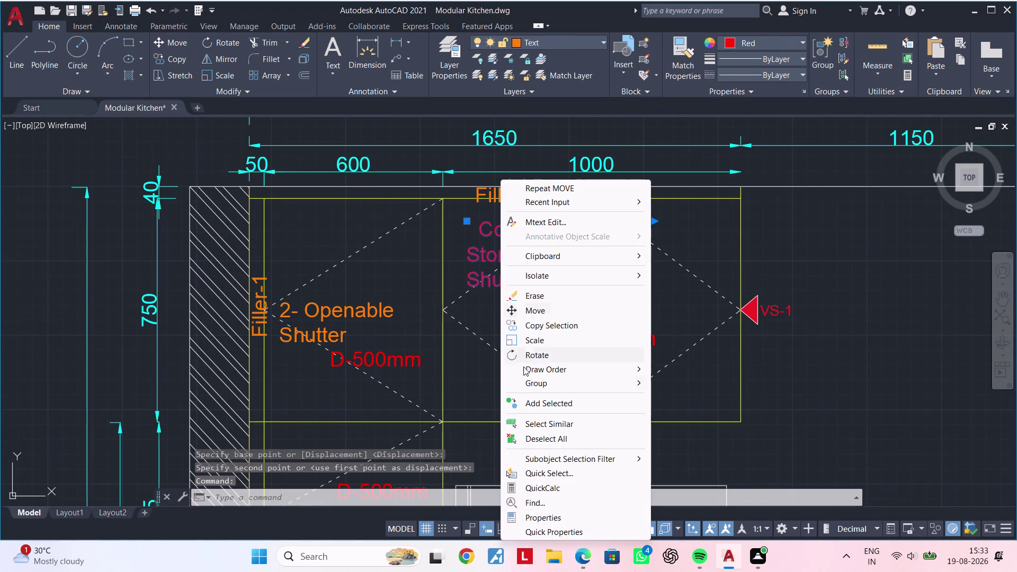
key(Escape)
double_click(529, 257)
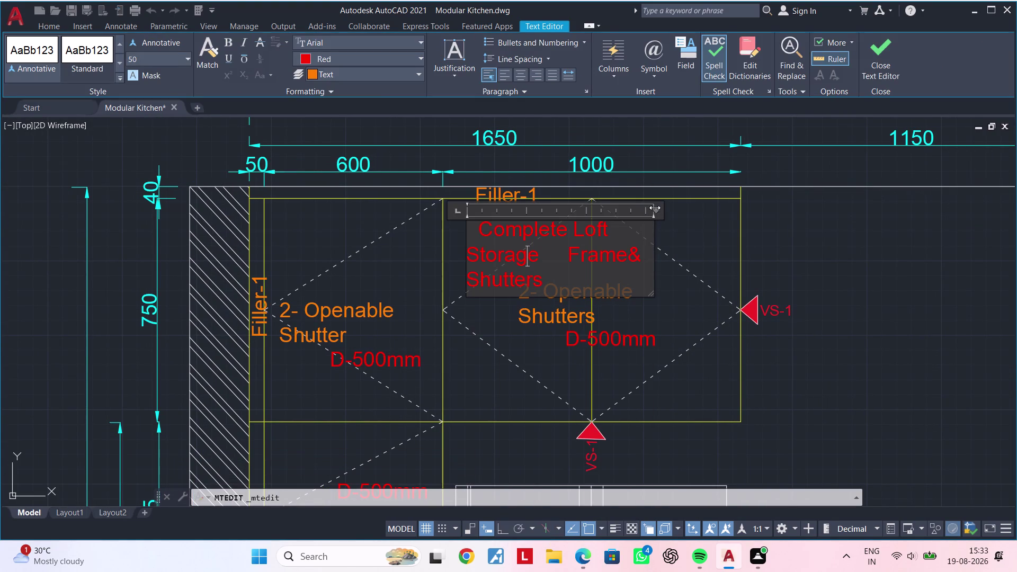
drag(654, 207, 739, 203)
click(831, 229)
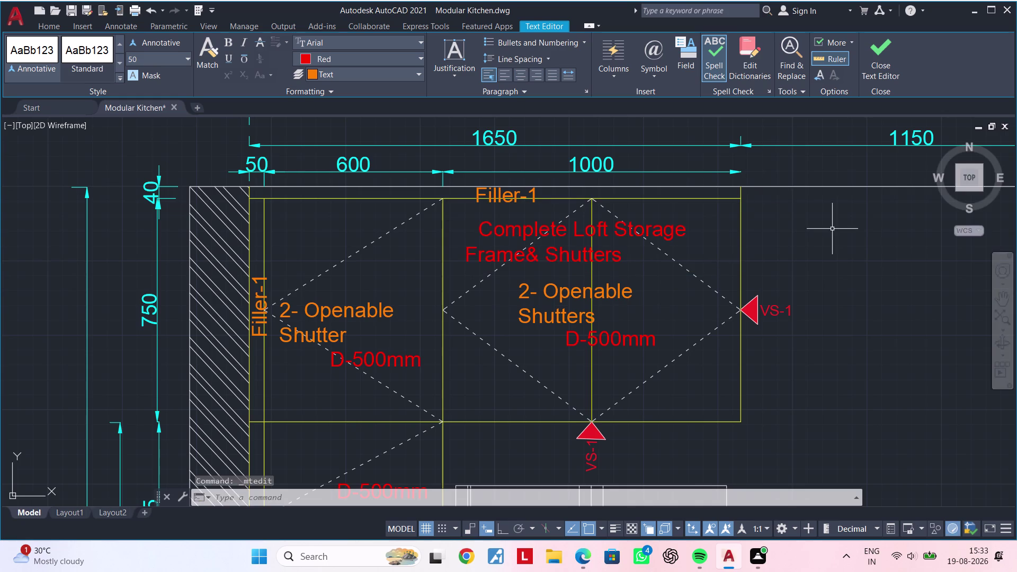
middle_drag(797, 288, 730, 304)
Move the D-500mm depth label lower, then zoom out across the drawing.
click(566, 354)
text(m)
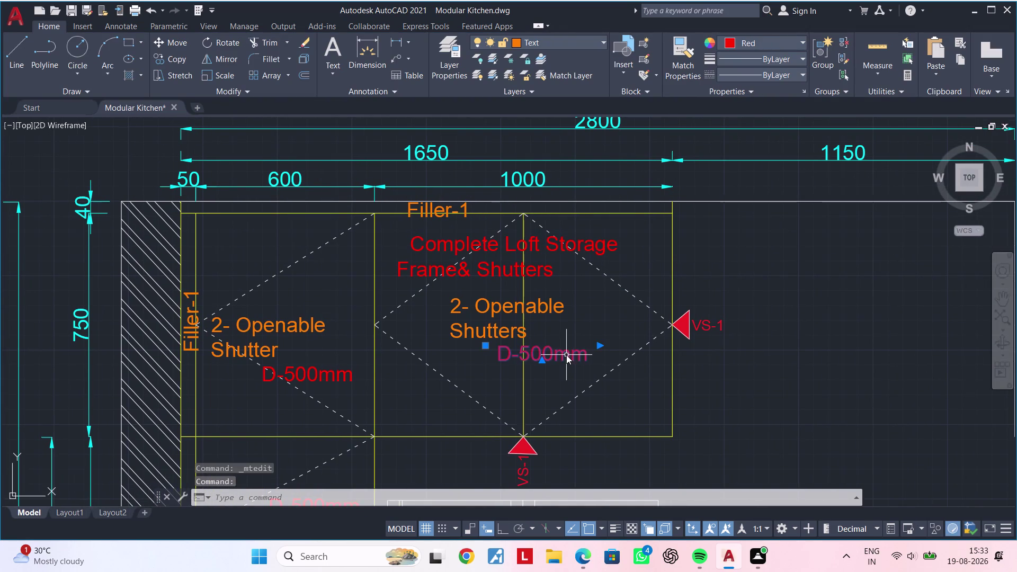
key(space)
drag(566, 355, 560, 362)
click(549, 369)
key(Escape)
scroll(down, 3)
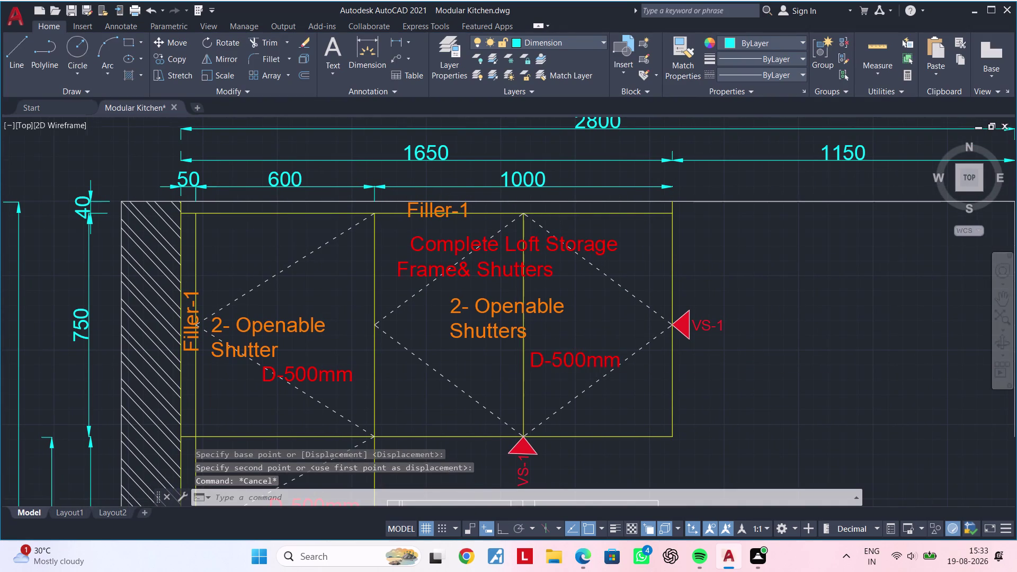
scroll(down, 3)
middle_drag(628, 339, 756, 327)
scroll(down, 3)
middle_drag(733, 327, 488, 435)
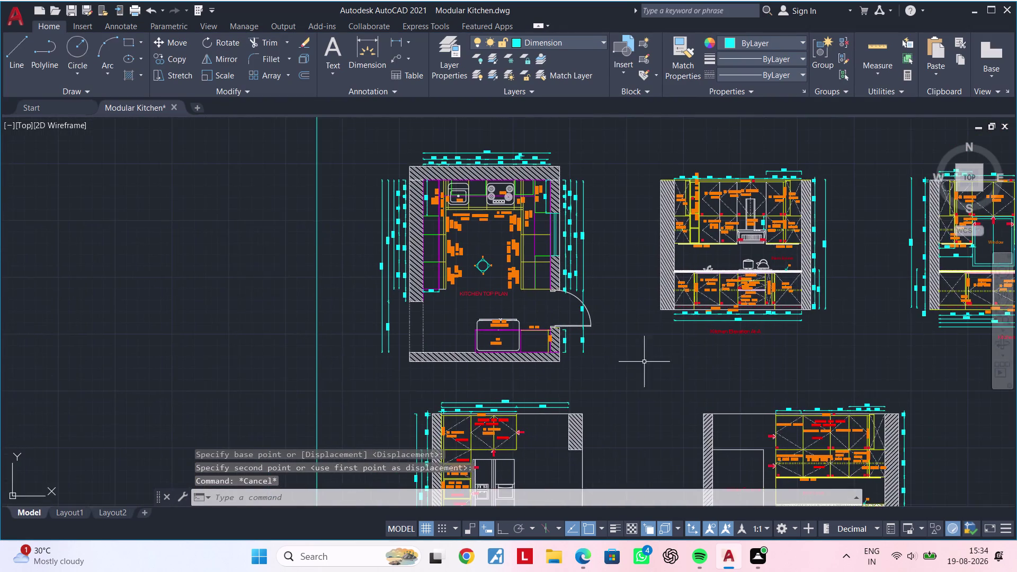
Move the base cabinet's 1-Openable Shutter label higher in the cabinet.
middle_drag(678, 354, 483, 364)
scroll(up, 3)
scroll(up, 3)
middle_drag(625, 311, 346, 307)
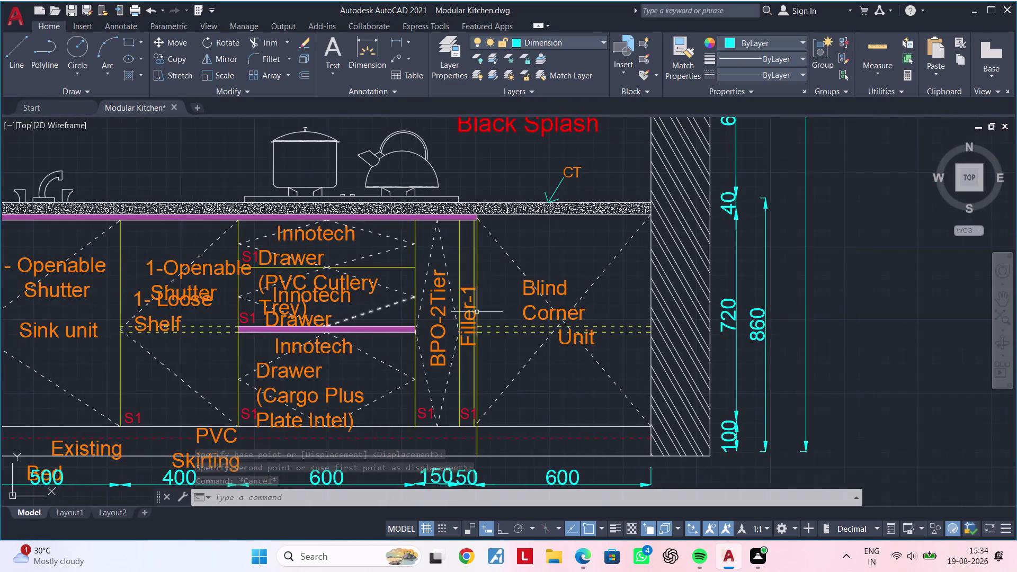
scroll(down, 3)
middle_drag(672, 330, 287, 340)
middle_drag(776, 337, 455, 351)
scroll(up, 3)
middle_drag(519, 333, 615, 312)
scroll(up, 3)
click(579, 315)
text(m)
key(space)
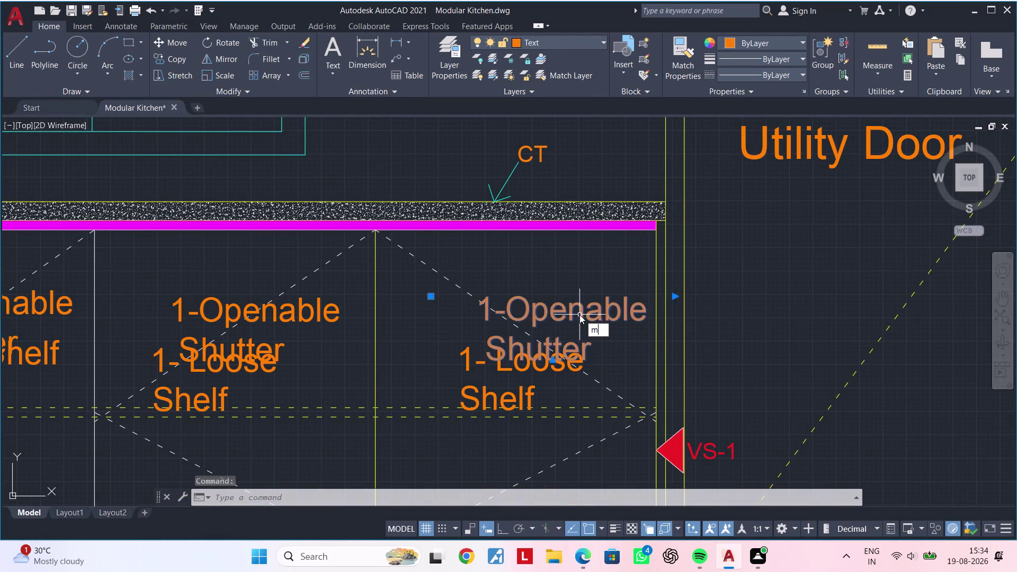
click(576, 314)
click(538, 281)
key(Escape)
Reflow the Loose Shelf label onto one line and move it under the shutter note.
double_click(537, 362)
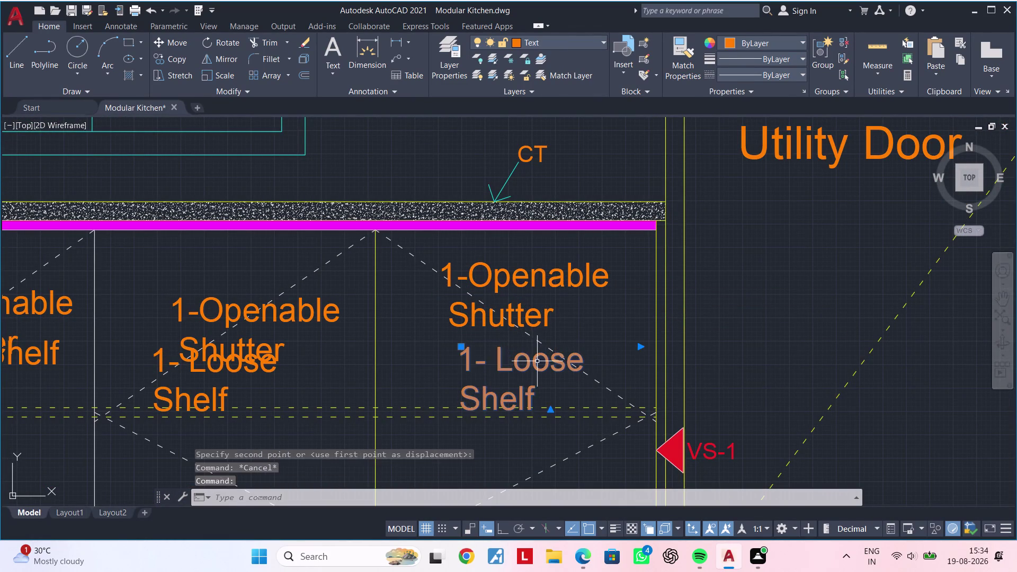
click(639, 336)
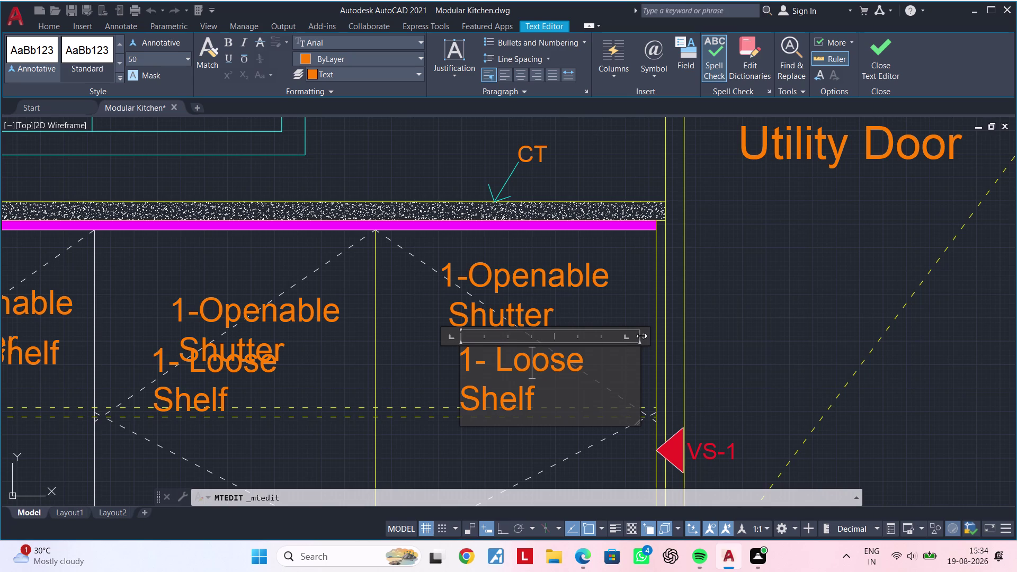
drag(644, 336, 694, 334)
click(441, 383)
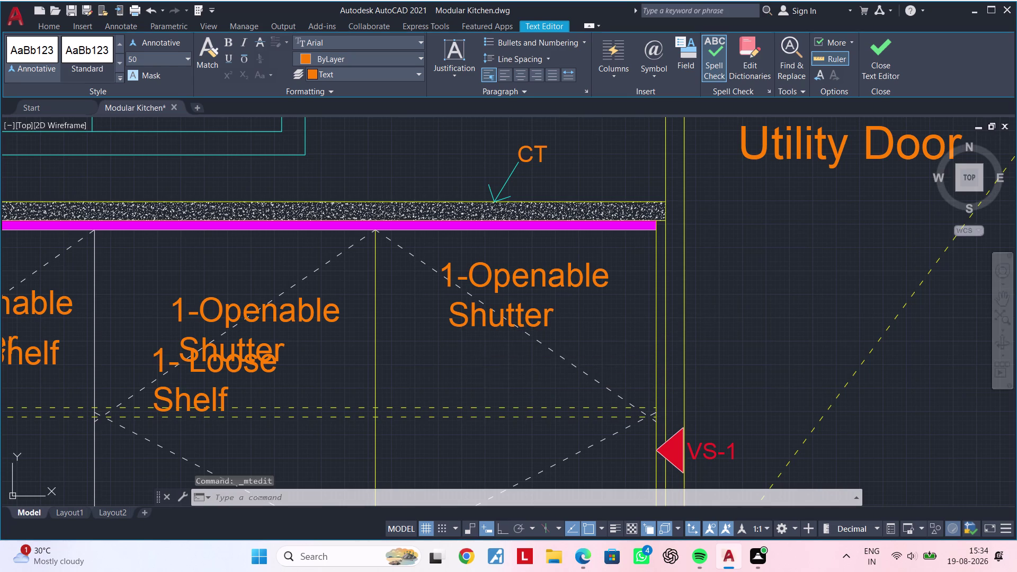
middle_drag(489, 378, 641, 364)
click(670, 351)
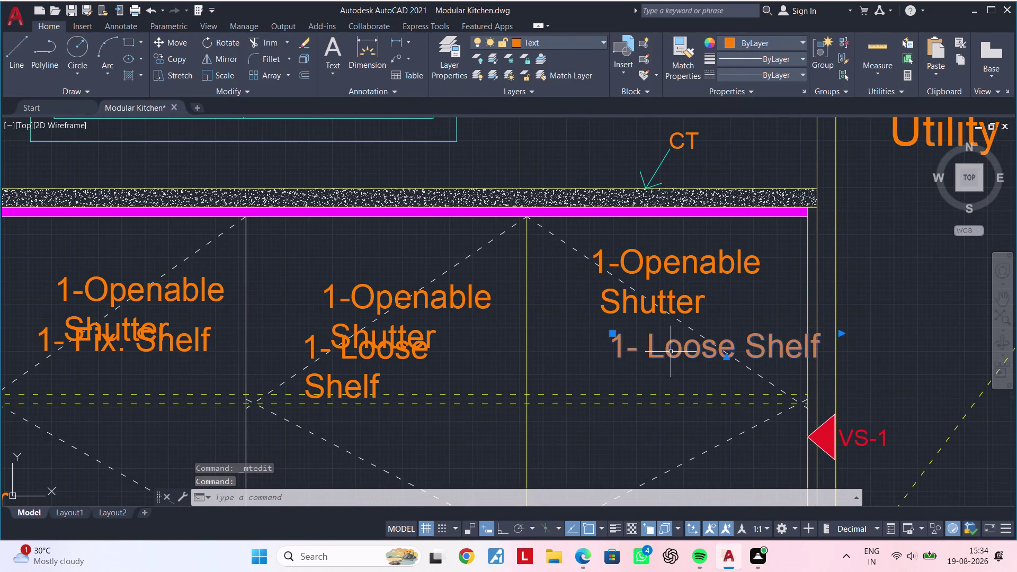
text(m)
key(space)
drag(664, 352, 657, 352)
click(615, 350)
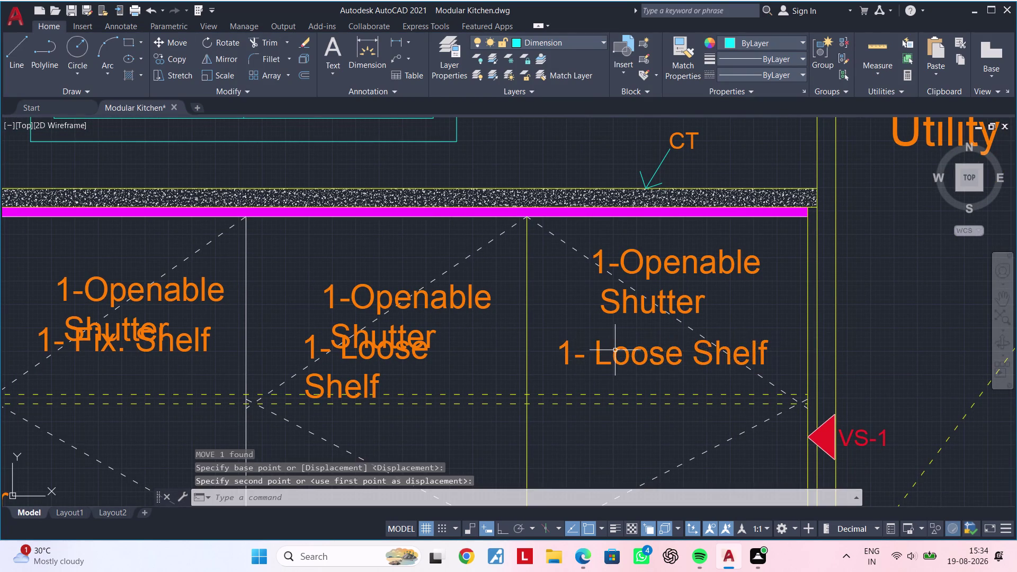
Delete the extra two-line Loose Shelf label and move 1- Fix. Shelf below its shutter note.
middle_drag(601, 362, 779, 337)
click(544, 358)
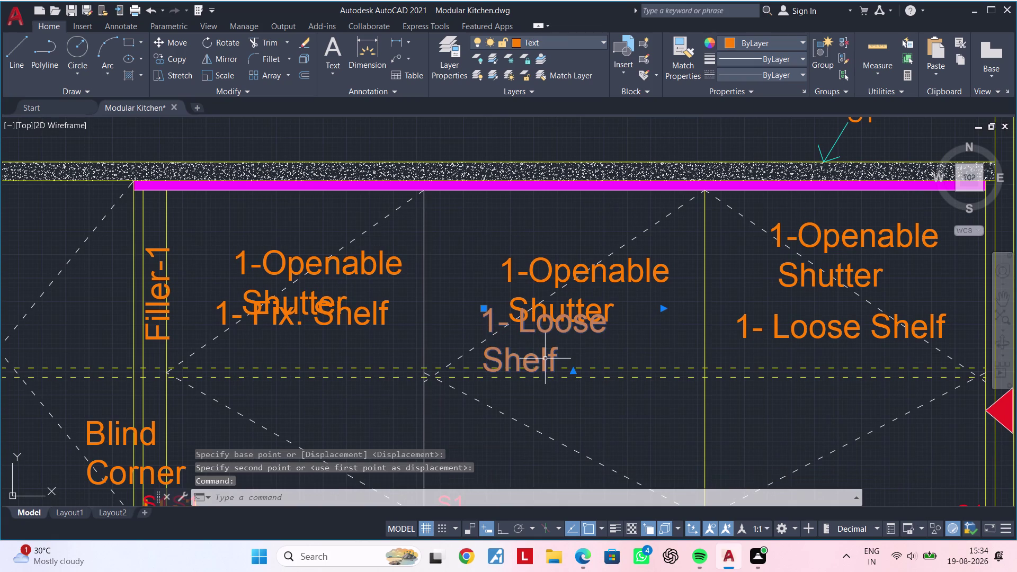
key(Delete)
middle_drag(545, 363, 651, 359)
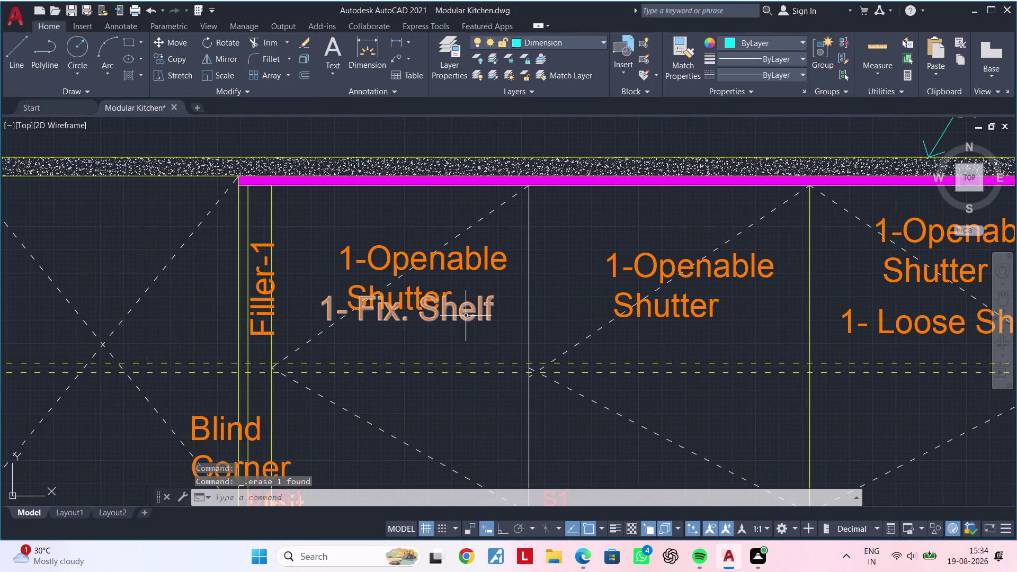
click(466, 315)
text(m)
key(space)
click(466, 315)
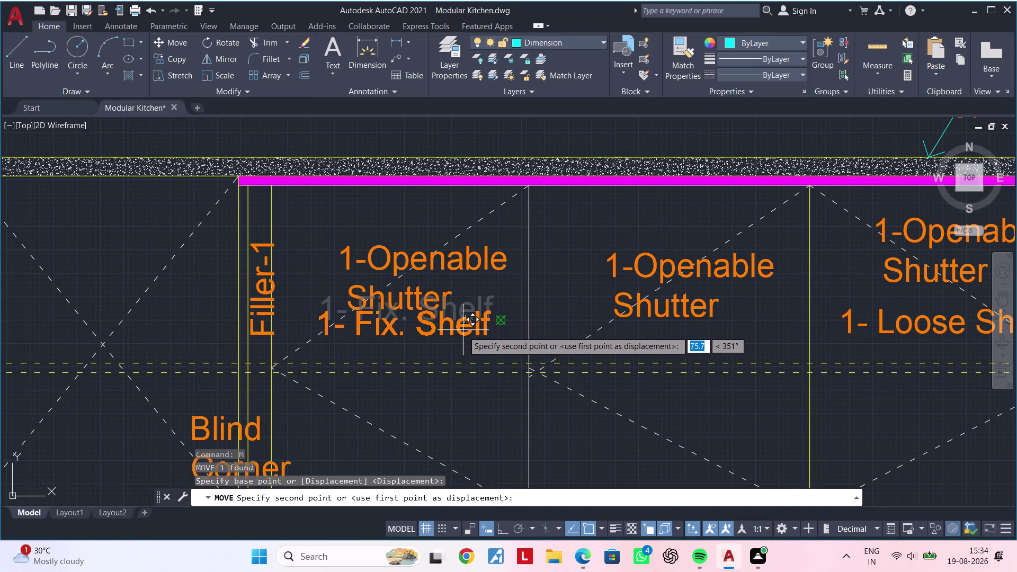
click(463, 336)
Copy the 1- Loose Shelf label under the middle unit's shutter note.
middle_drag(556, 339, 350, 338)
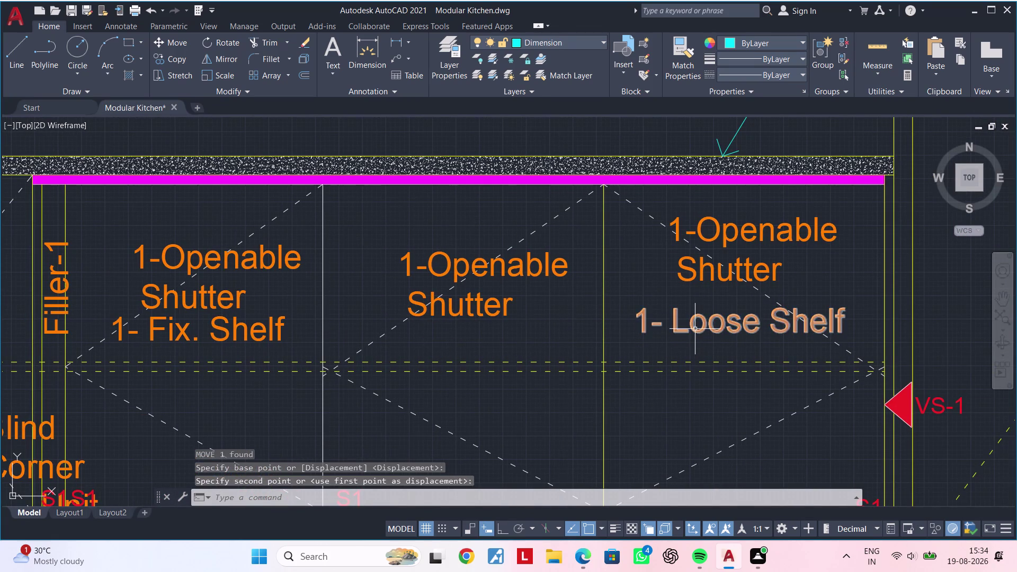
click(694, 329)
key(c)
key(o)
key(space)
text(n)
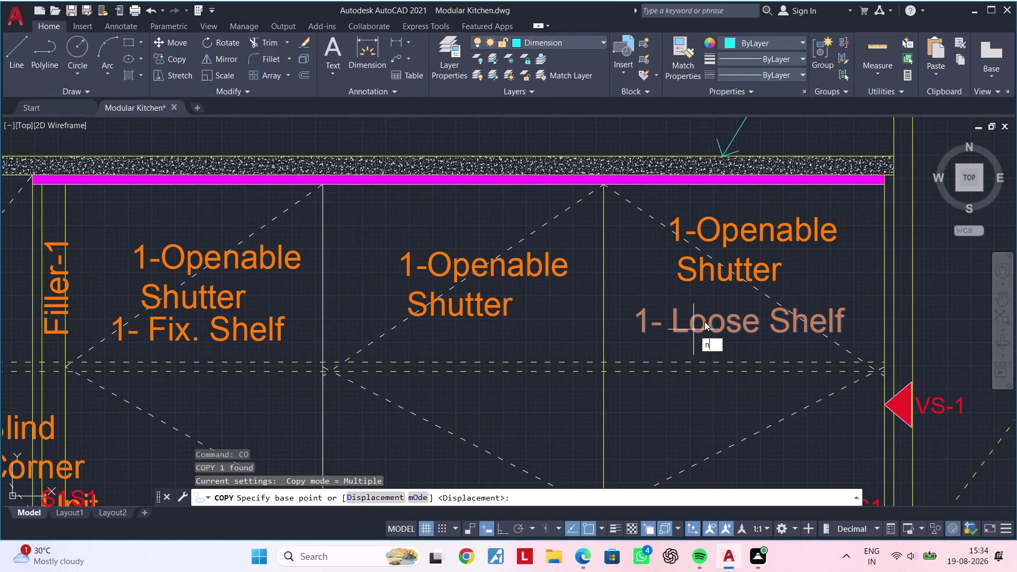
key(Escape)
key(Escape)
click(706, 321)
key(c)
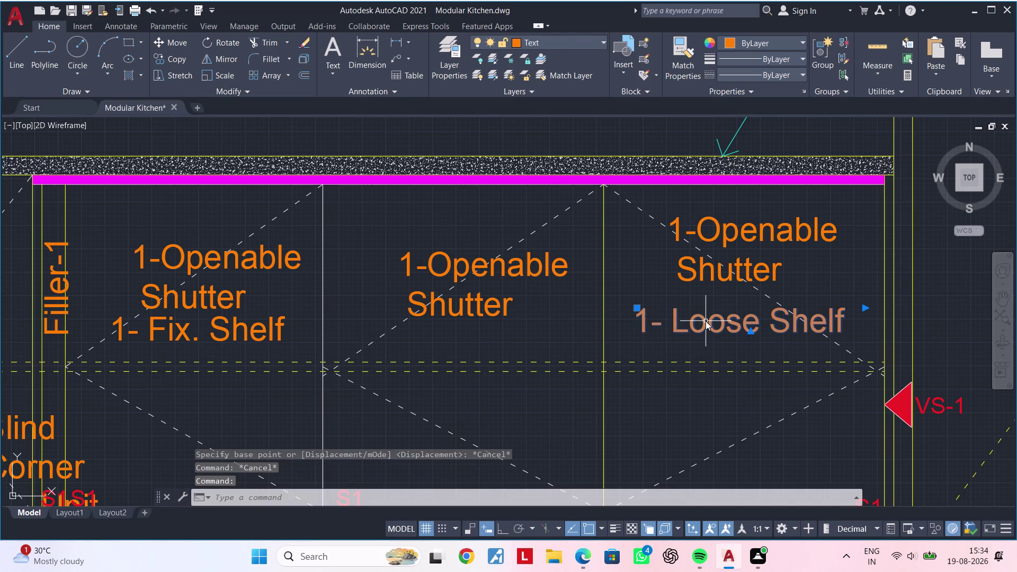
text(o)
key(space)
click(709, 322)
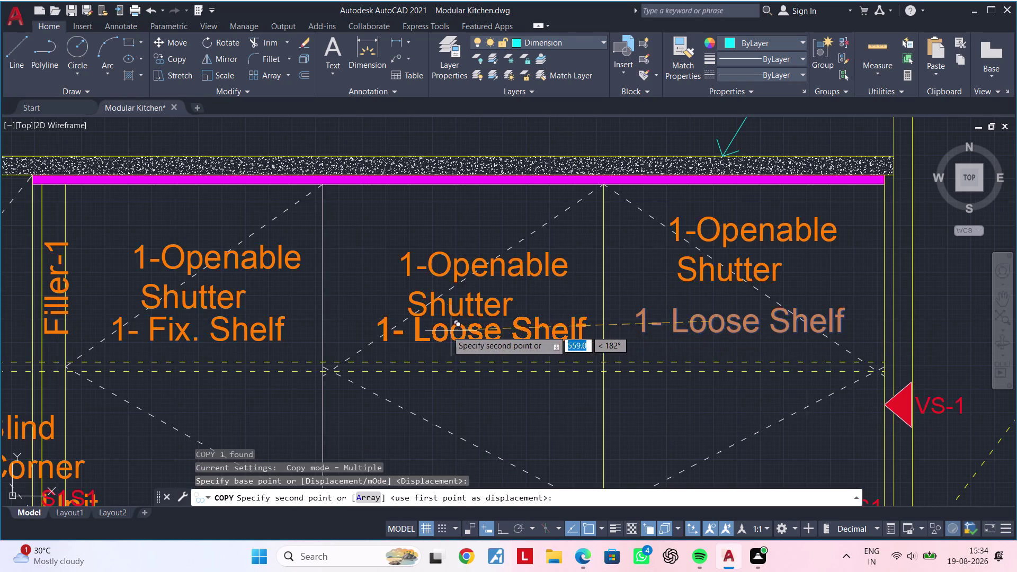
click(447, 336)
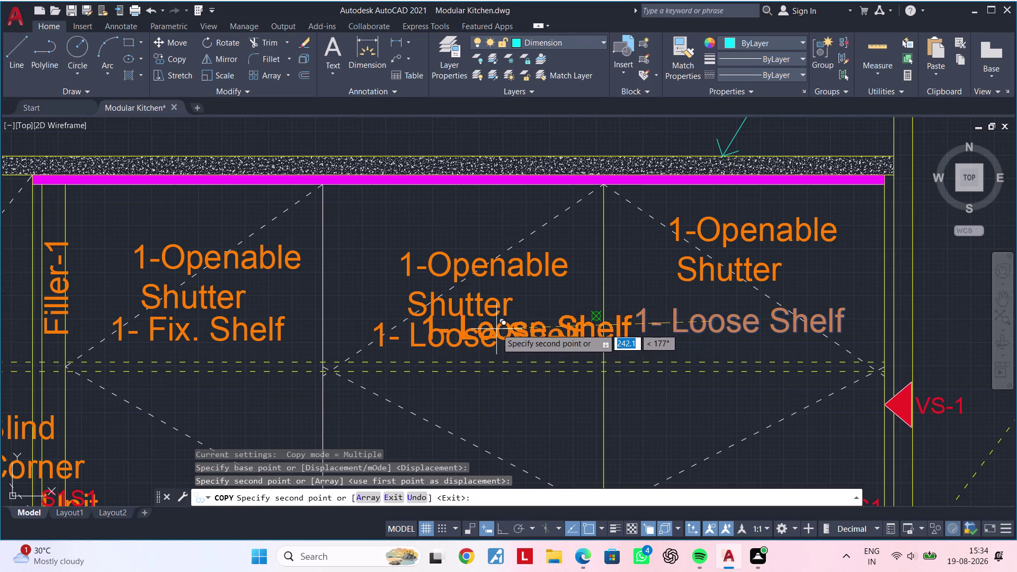
scroll(down, 3)
middle_drag(512, 326, 536, 399)
key(Escape)
key(Escape)
scroll(up, 3)
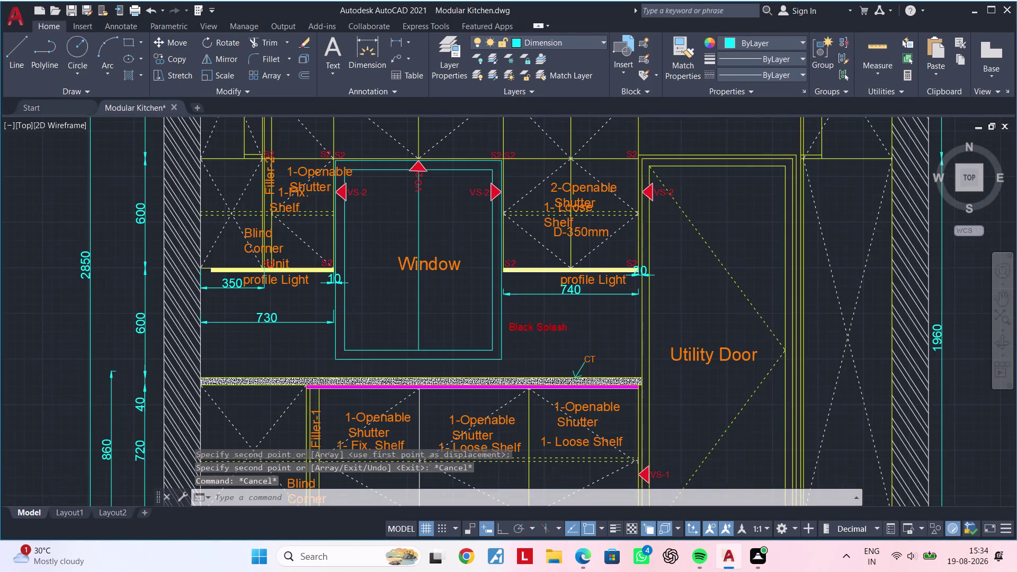
Widen the Loose Shelf label to one line and move it between the shutter and depth notes.
middle_drag(582, 323, 580, 465)
middle_drag(570, 339, 564, 385)
scroll(up, 3)
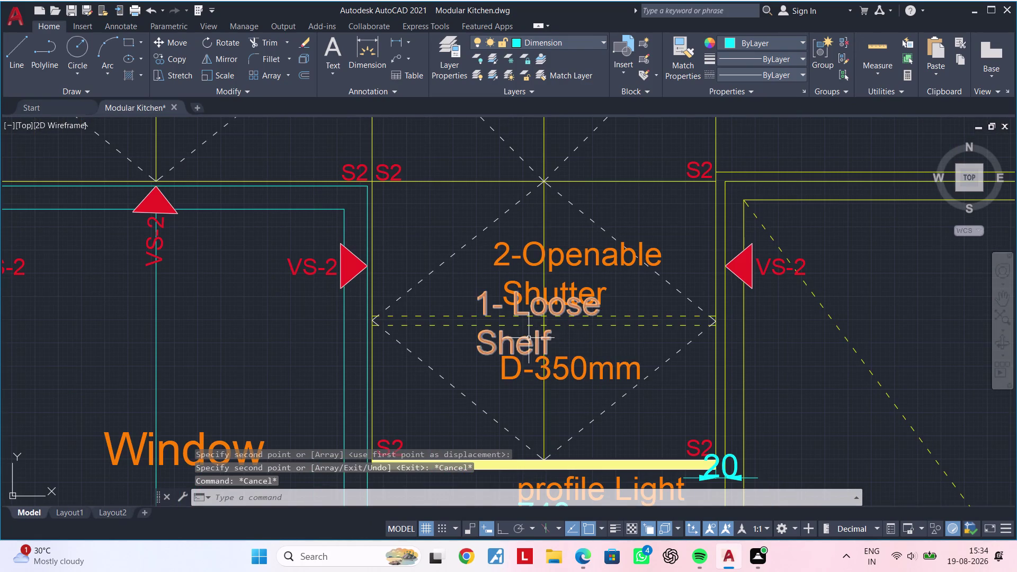
double_click(528, 338)
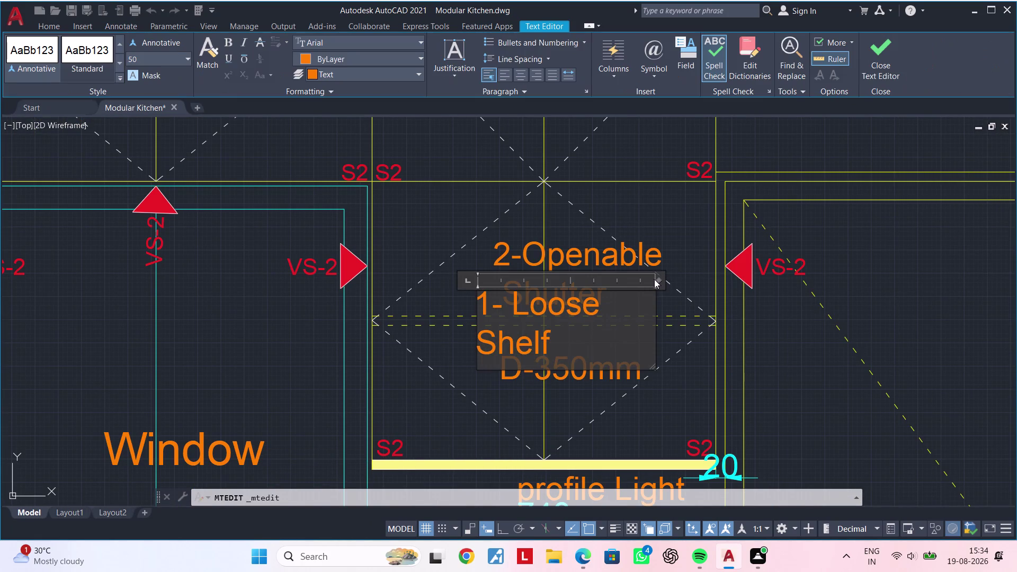
drag(659, 279, 703, 278)
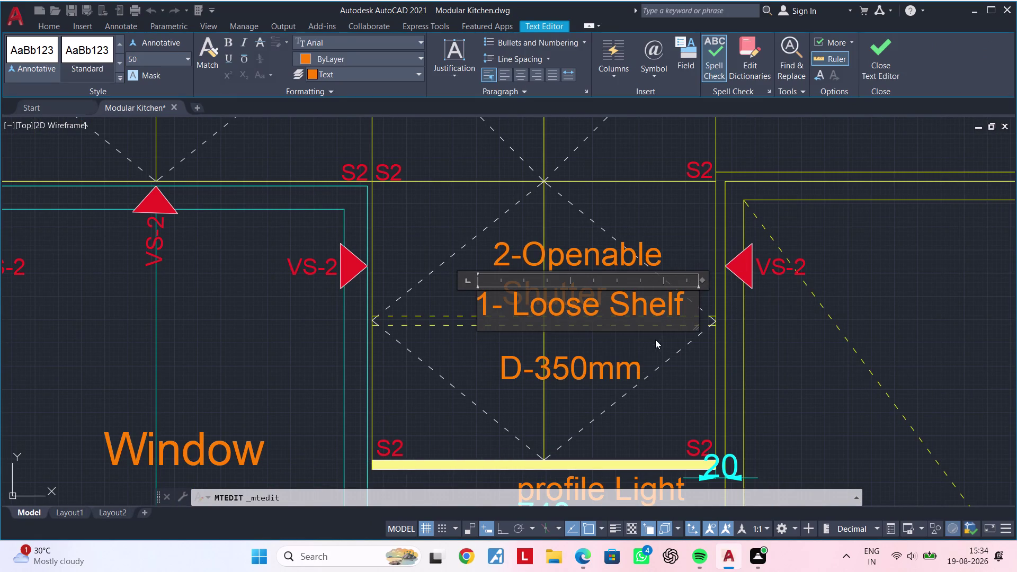
click(655, 339)
click(641, 306)
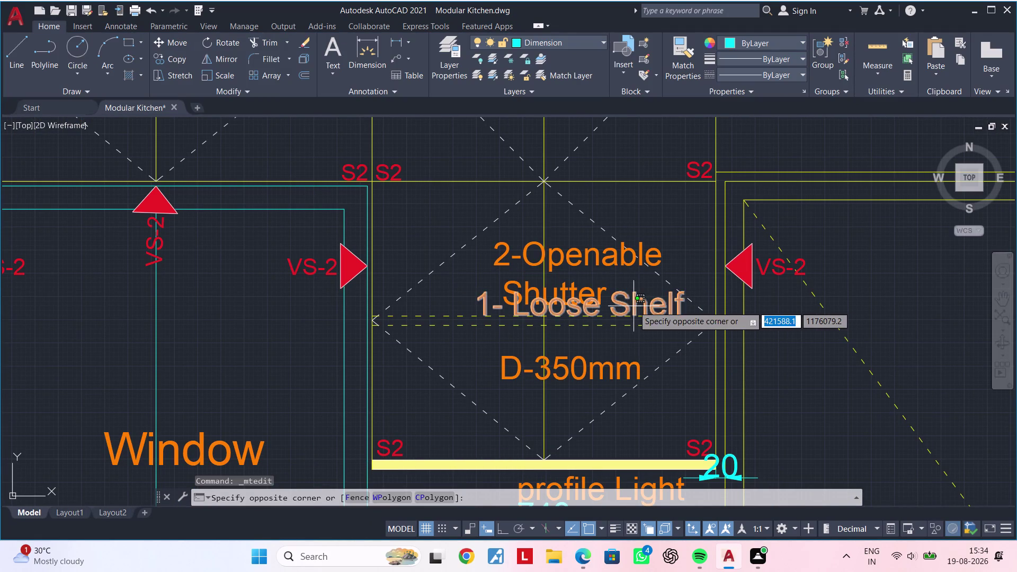
click(633, 306)
text(m)
key(space)
click(633, 306)
click(622, 325)
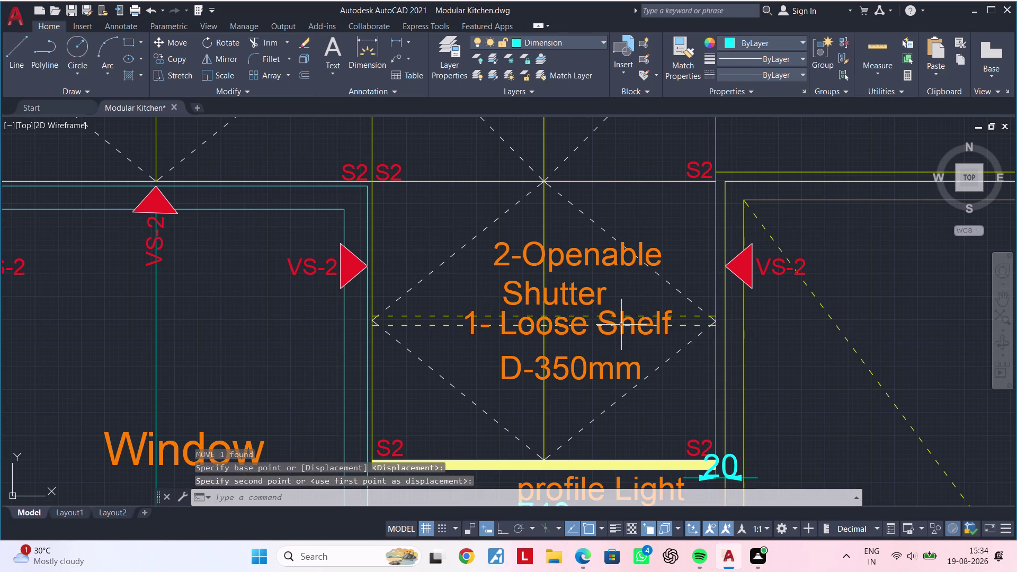
Widen the Blind Corner Unit label's text box on the corner wall cabinet.
scroll(down, 3)
middle_drag(609, 336, 597, 370)
middle_drag(552, 364, 702, 336)
middle_drag(526, 362, 654, 344)
middle_drag(500, 343, 594, 333)
double_click(450, 355)
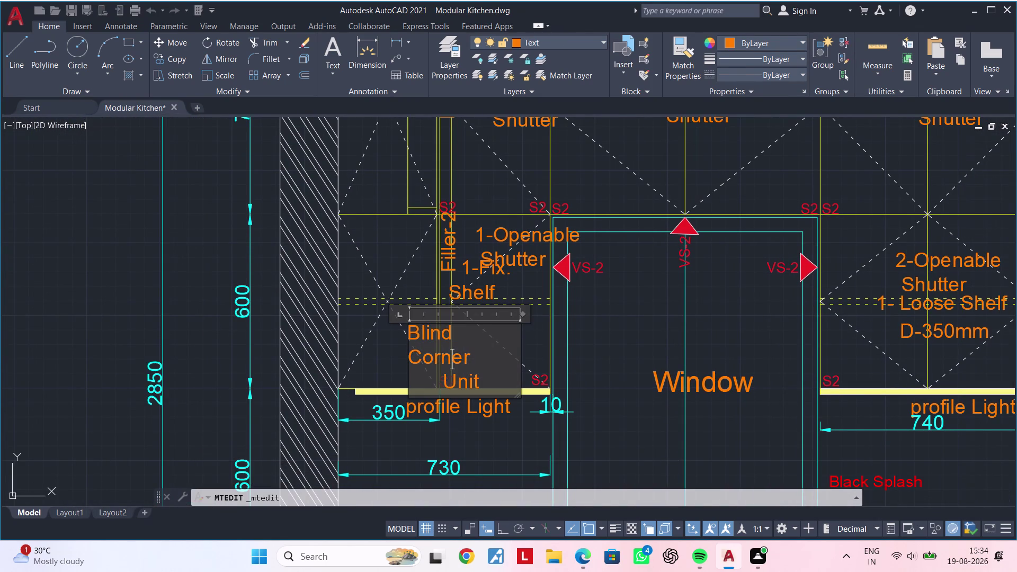
drag(523, 312, 587, 310)
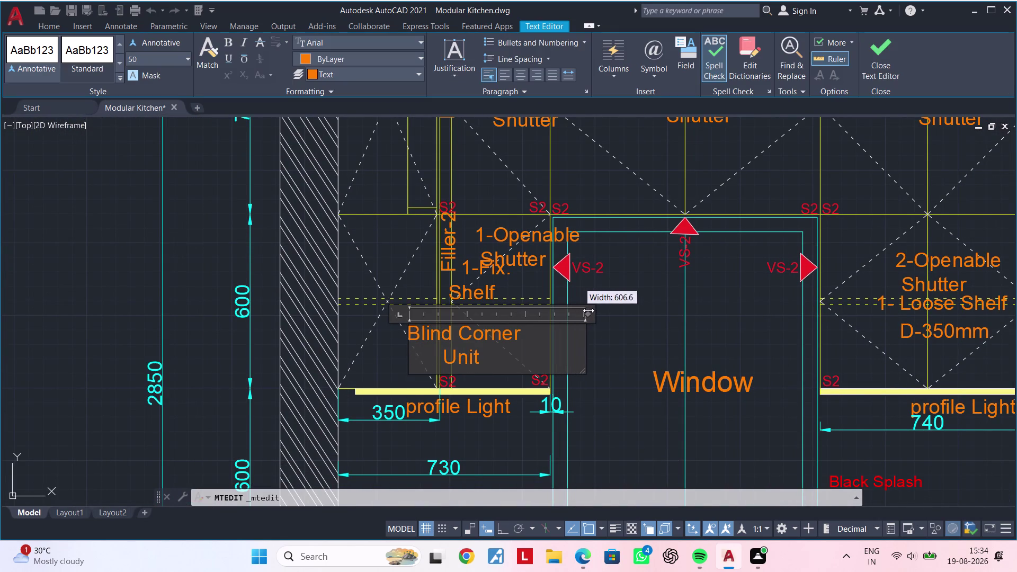
drag(587, 311, 595, 310)
click(622, 359)
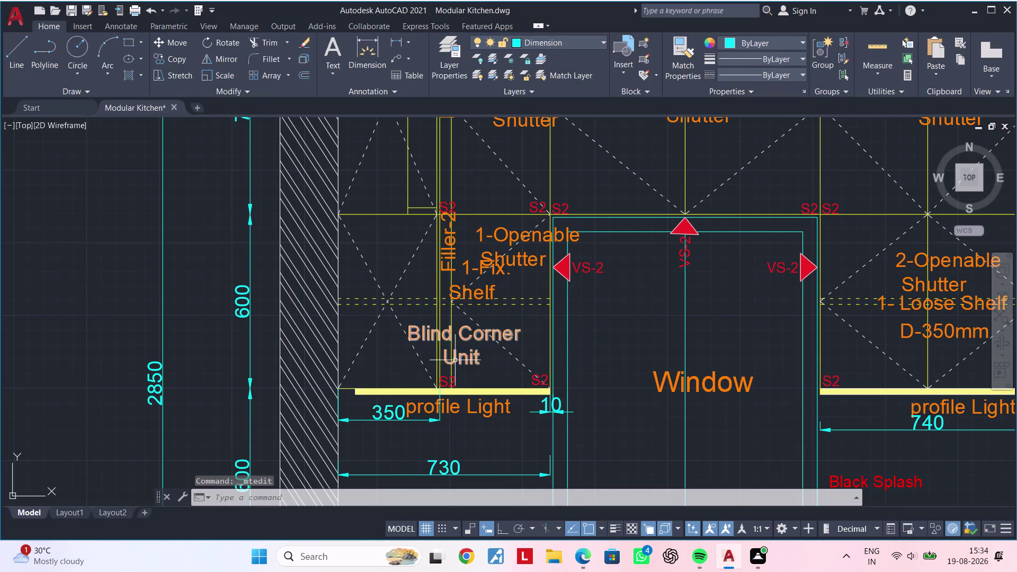
Widen the Fix. Shelf label to one line and move it below the shutter note.
middle_drag(466, 369, 452, 385)
scroll(up, 3)
click(465, 311)
click(465, 311)
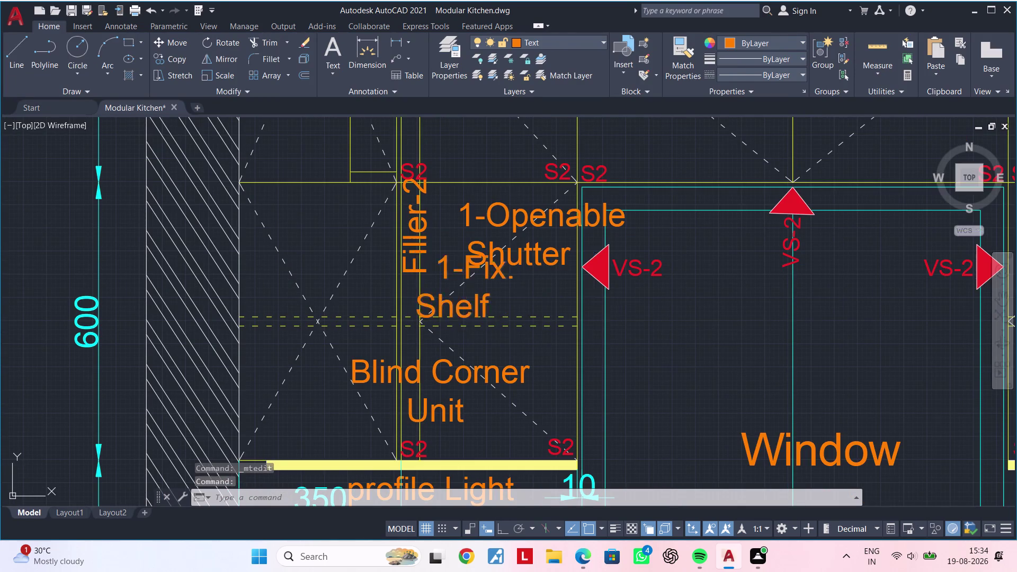
drag(595, 245, 613, 245)
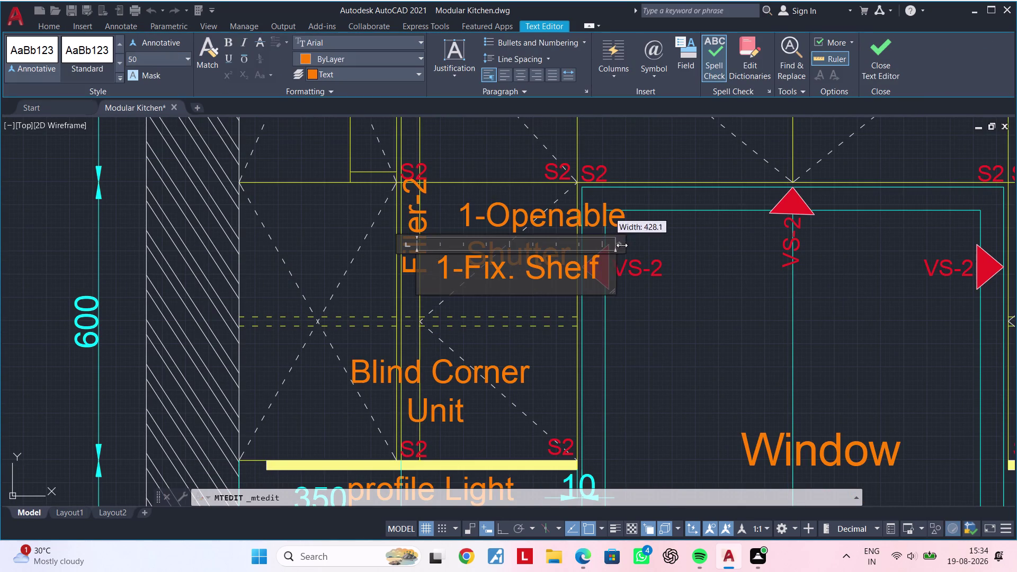
drag(613, 245, 632, 246)
click(641, 315)
click(549, 268)
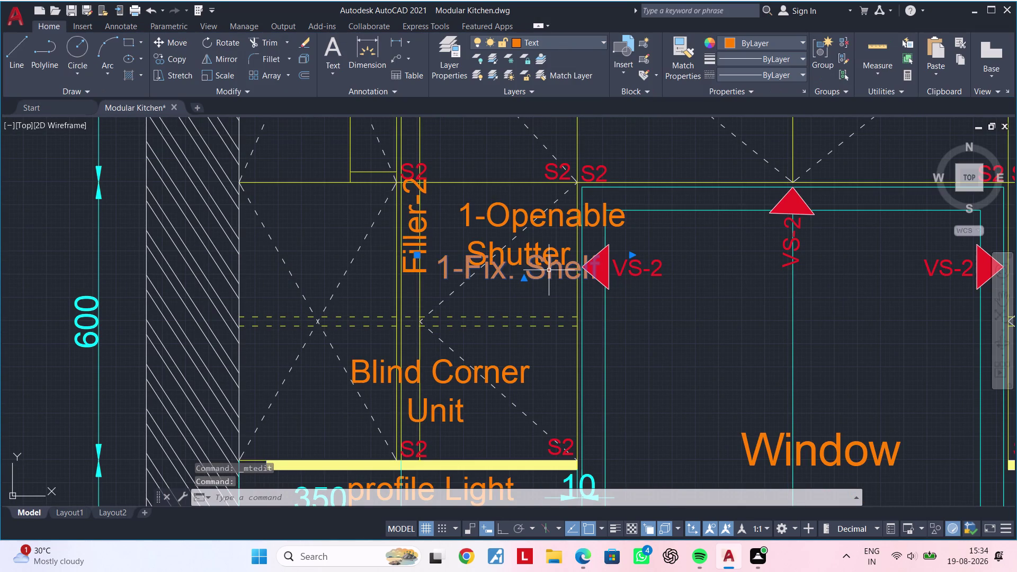
text(m)
key(space)
drag(548, 270, 548, 275)
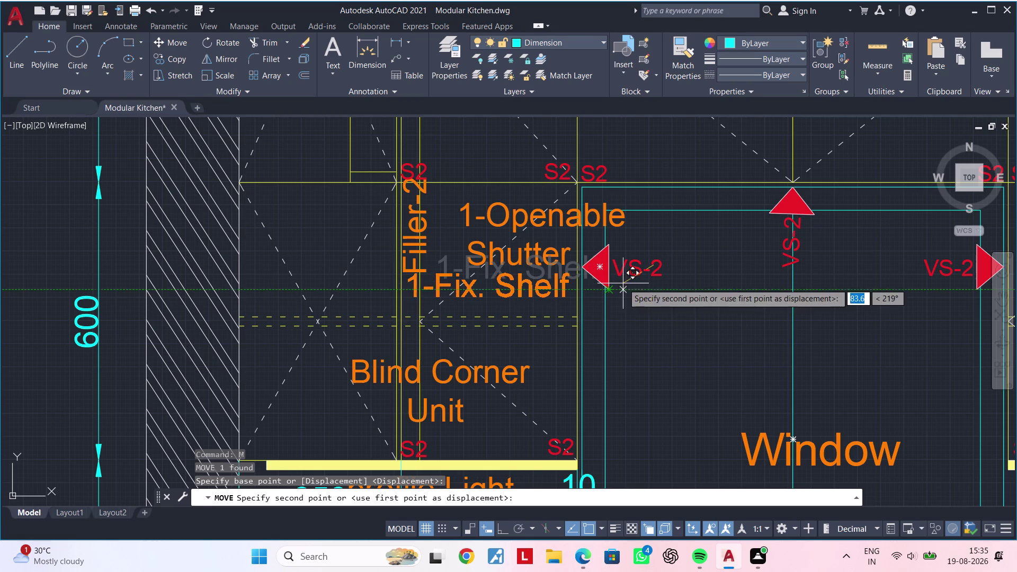
click(630, 284)
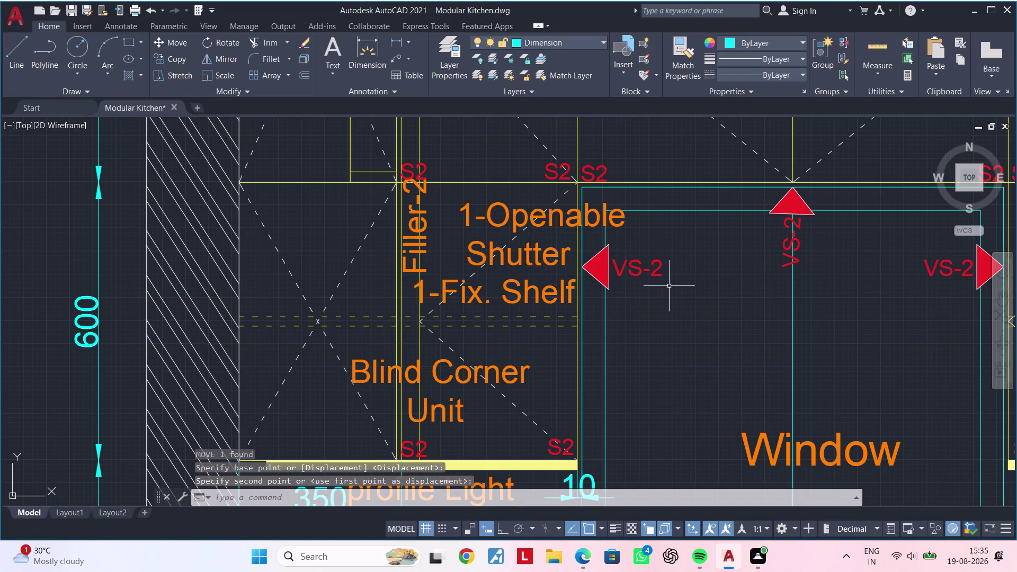
Move the 1-Openable Shutter label on the lower left cabinet slightly left.
middle_drag(669, 286, 587, 403)
scroll(down, 3)
middle_drag(625, 356, 560, 411)
click(432, 395)
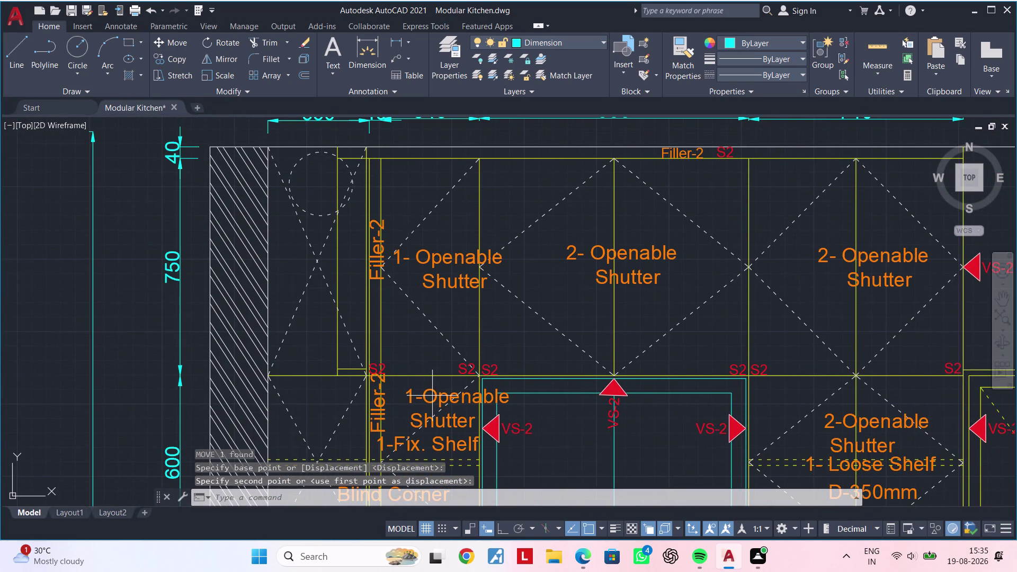
click(411, 394)
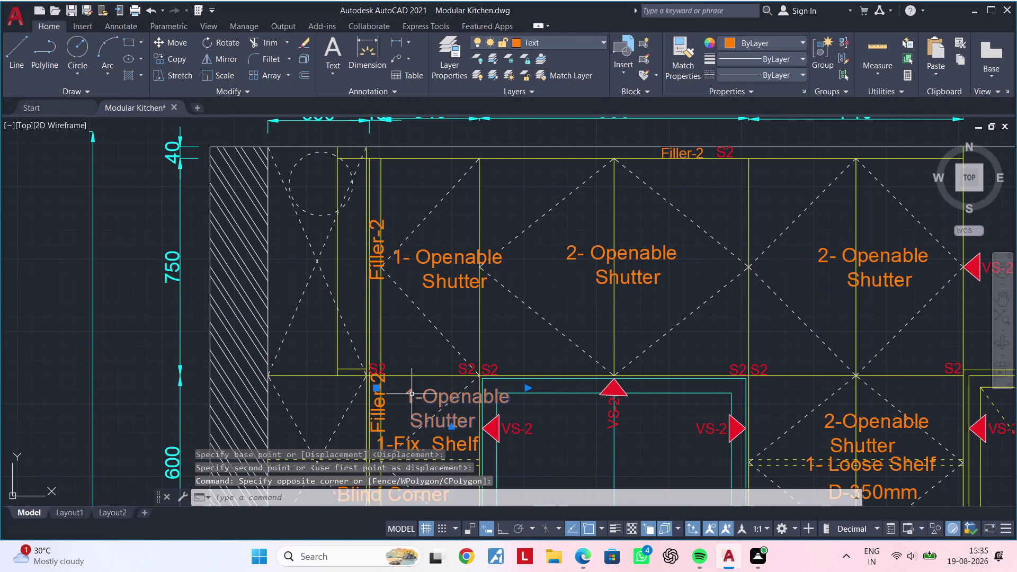
text(m)
key(space)
click(416, 391)
click(397, 390)
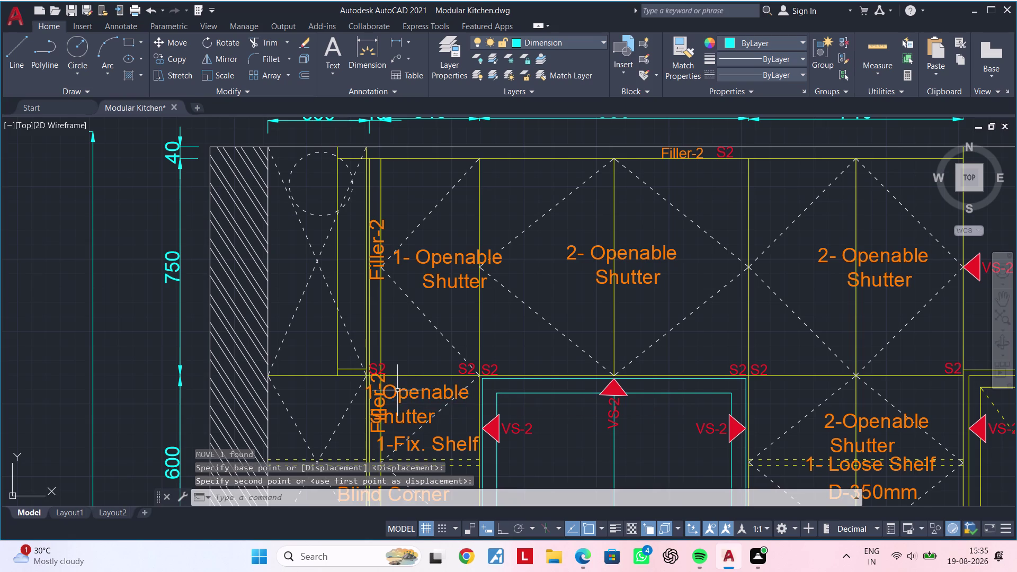
Shift the 1-Openable Shutter label lower and right, just above 1-Fix. Shelf.
click(427, 395)
text(m)
key(space)
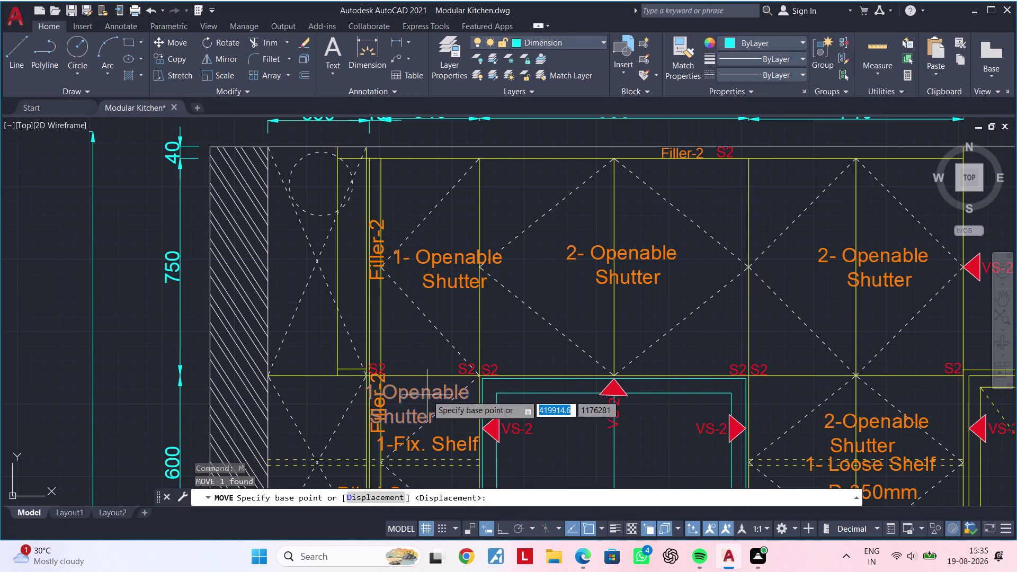
click(427, 395)
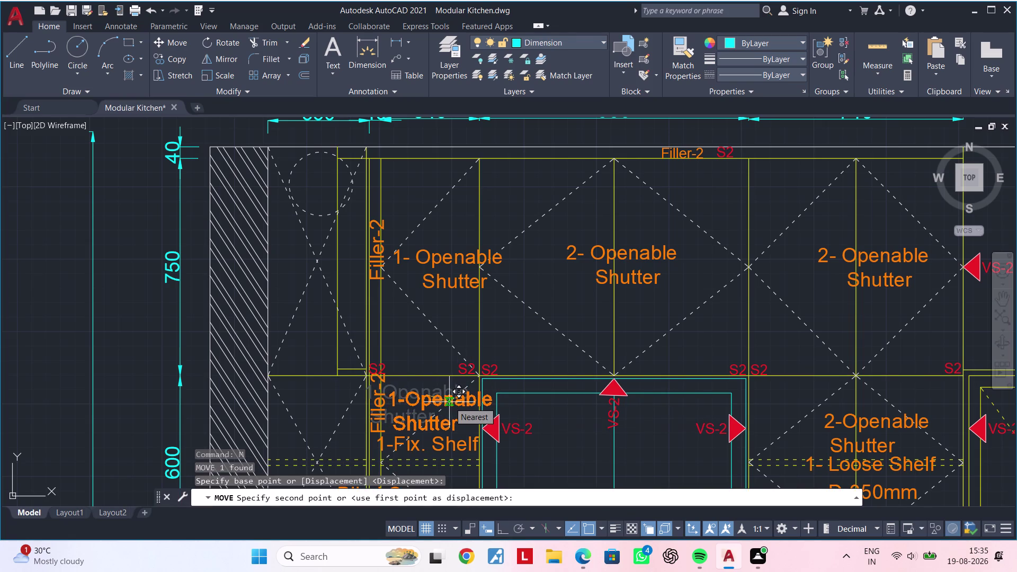
click(449, 402)
middle_drag(513, 394, 461, 419)
middle_drag(541, 387, 468, 410)
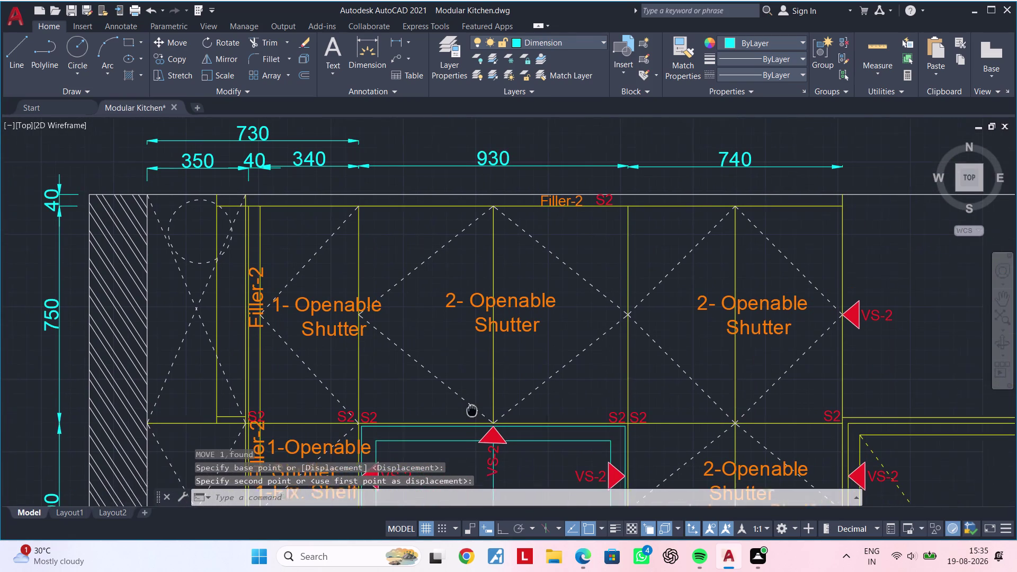
middle_drag(469, 410, 455, 412)
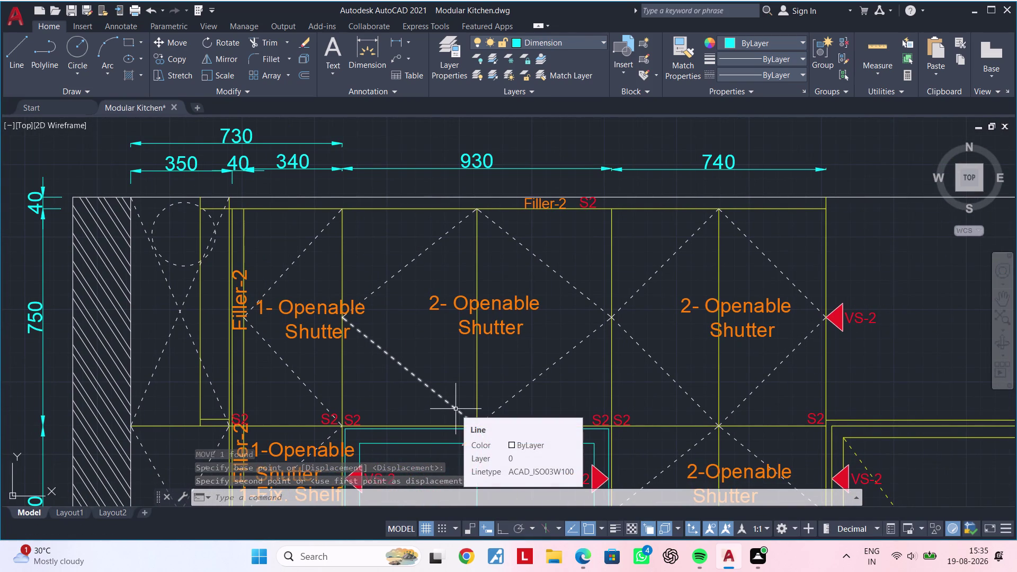
scroll(down, 3)
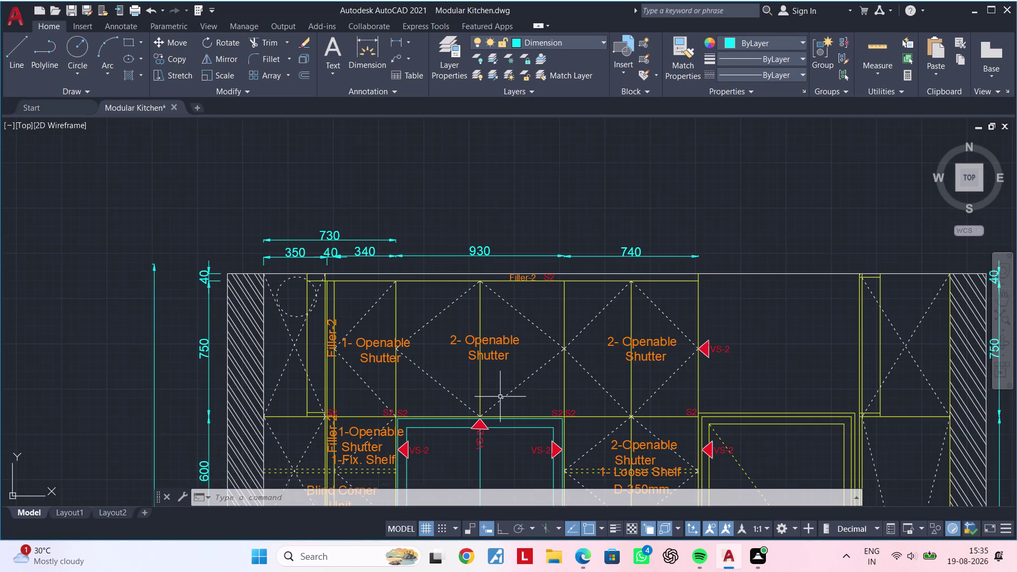
Widen the Open Unit label at the left blind corner cabinet onto one line.
middle_click(539, 384)
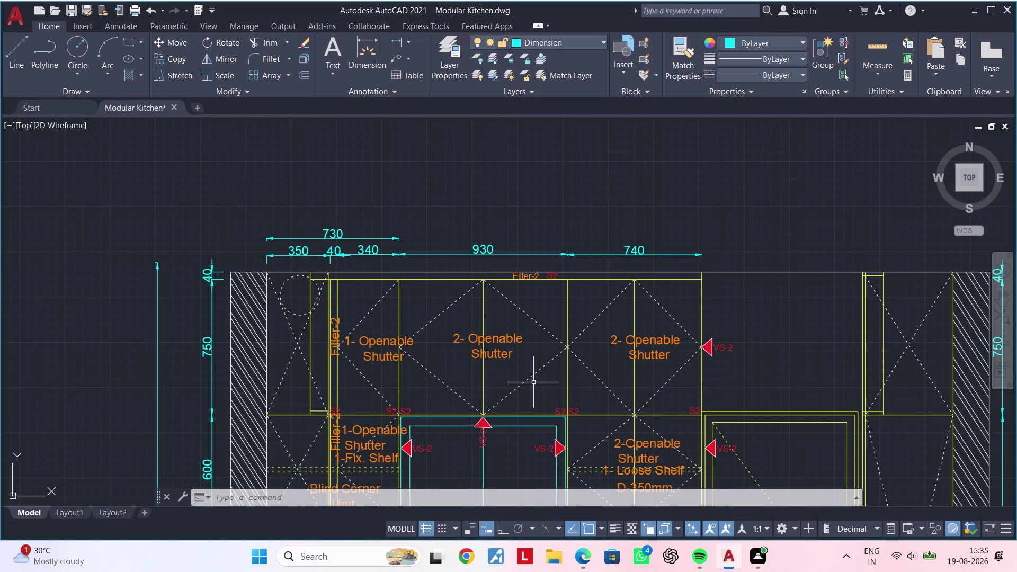
scroll(down, 3)
middle_drag(536, 382, 564, 285)
middle_drag(563, 369, 566, 282)
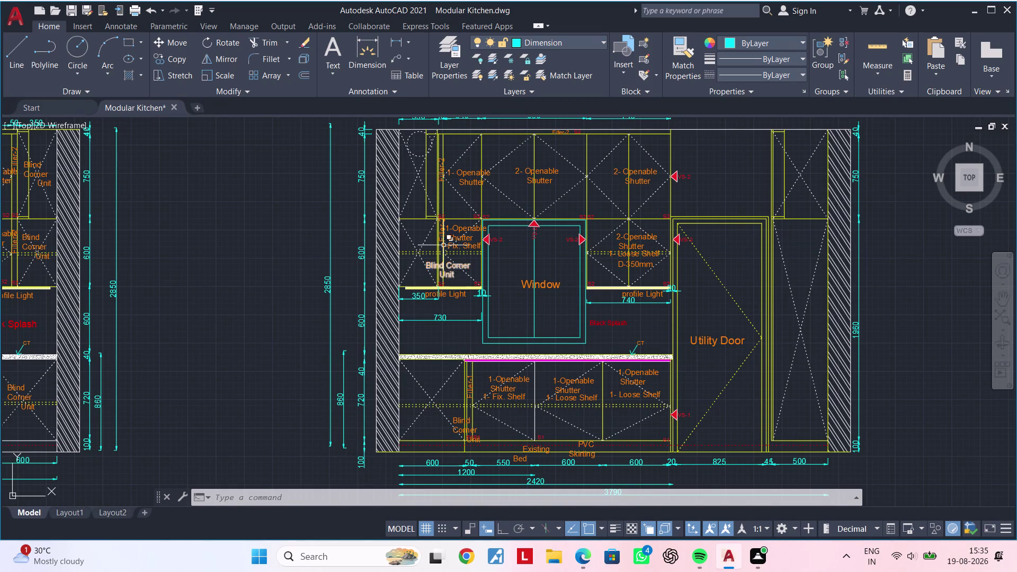
scroll(up, 3)
middle_drag(439, 268, 678, 268)
scroll(down, 3)
middle_drag(377, 336, 658, 265)
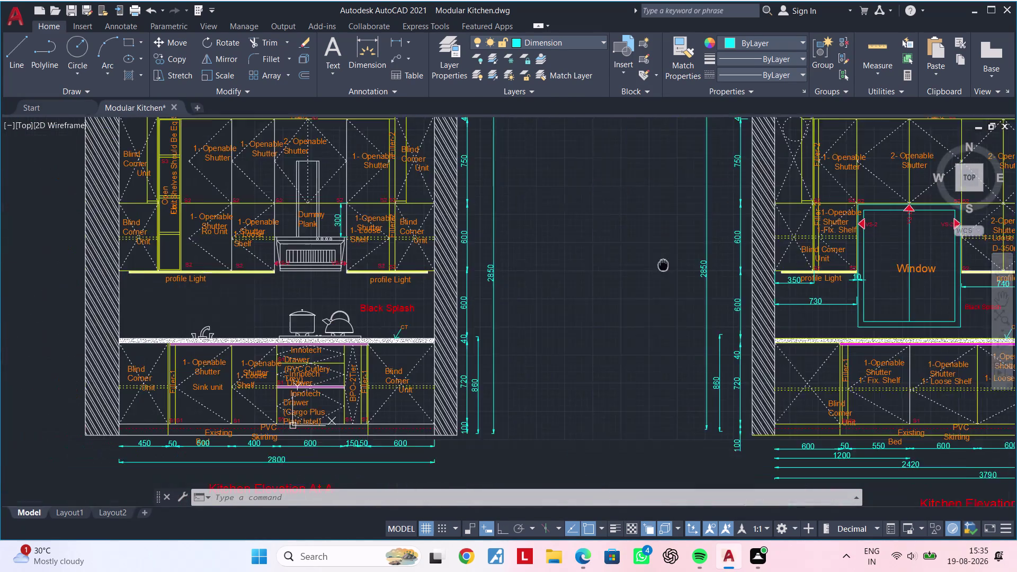
middle_drag(658, 265, 667, 263)
middle_drag(496, 297, 705, 297)
middle_drag(558, 273, 581, 438)
scroll(up, 3)
middle_drag(466, 338, 541, 312)
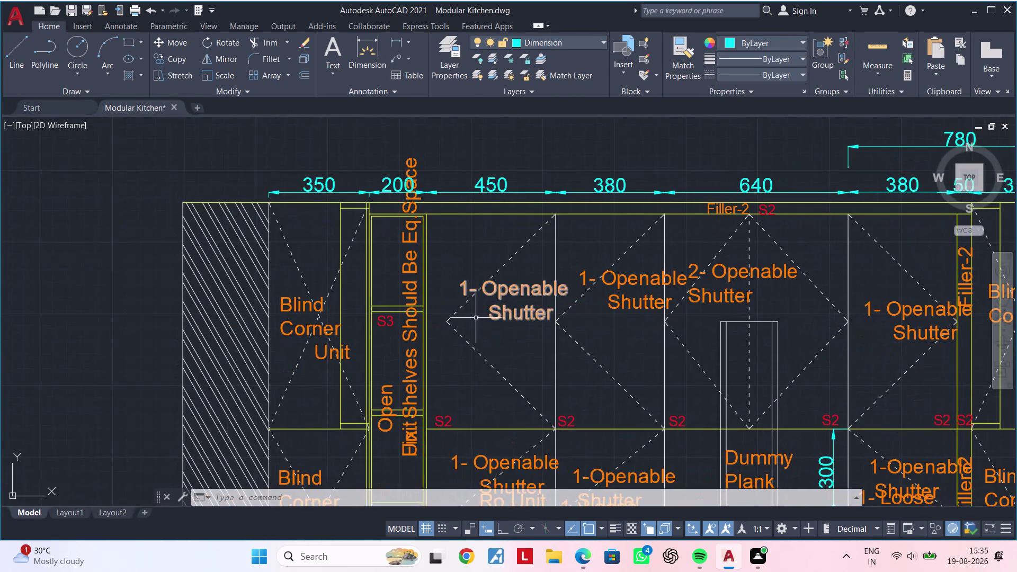
middle_drag(484, 315, 557, 275)
scroll(up, 3)
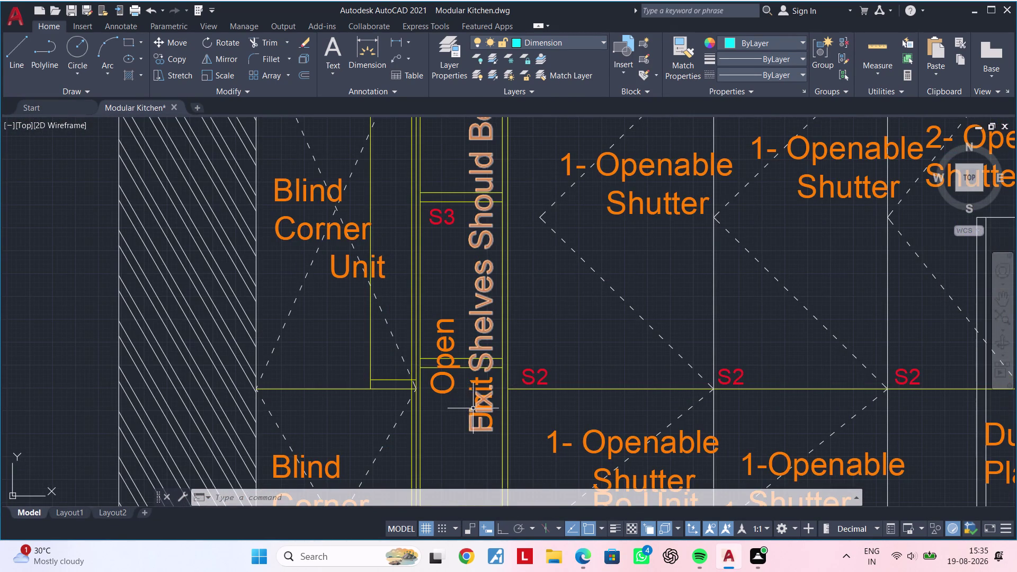
double_click(437, 380)
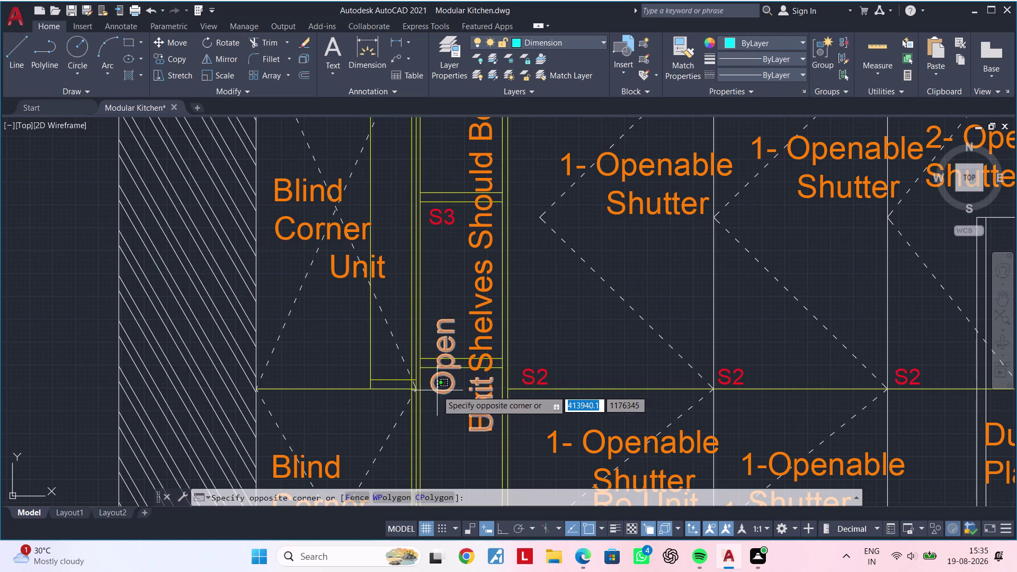
click(440, 392)
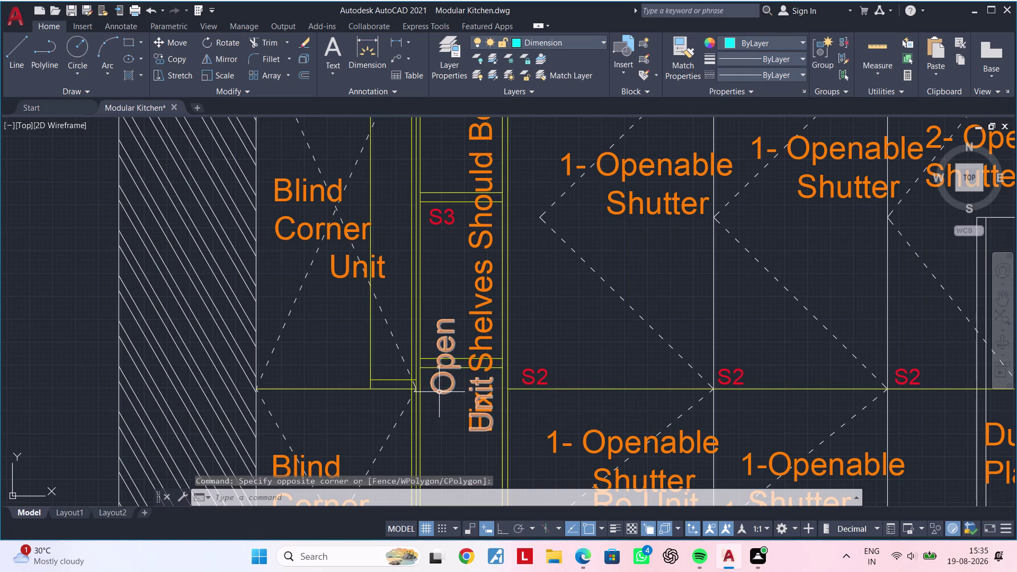
double_click(439, 392)
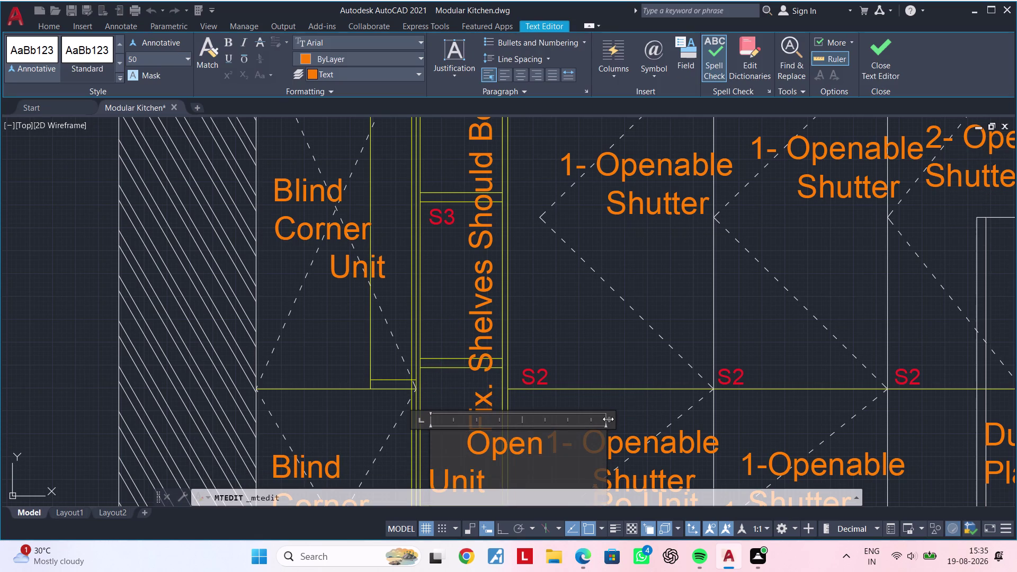
drag(609, 419, 648, 414)
click(623, 358)
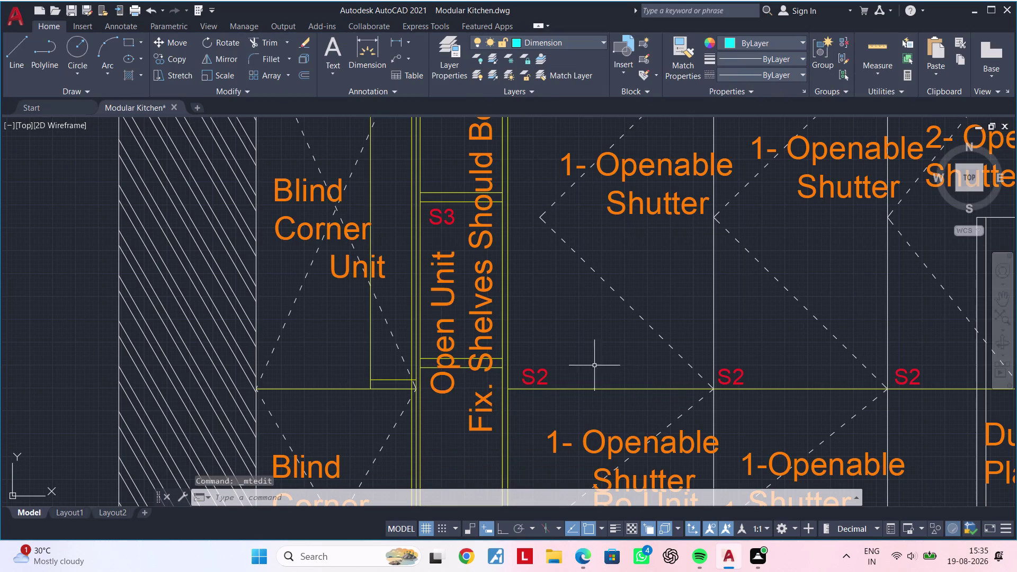
Move the Open Unit label beside the shelves note.
scroll(down, 3)
click(495, 347)
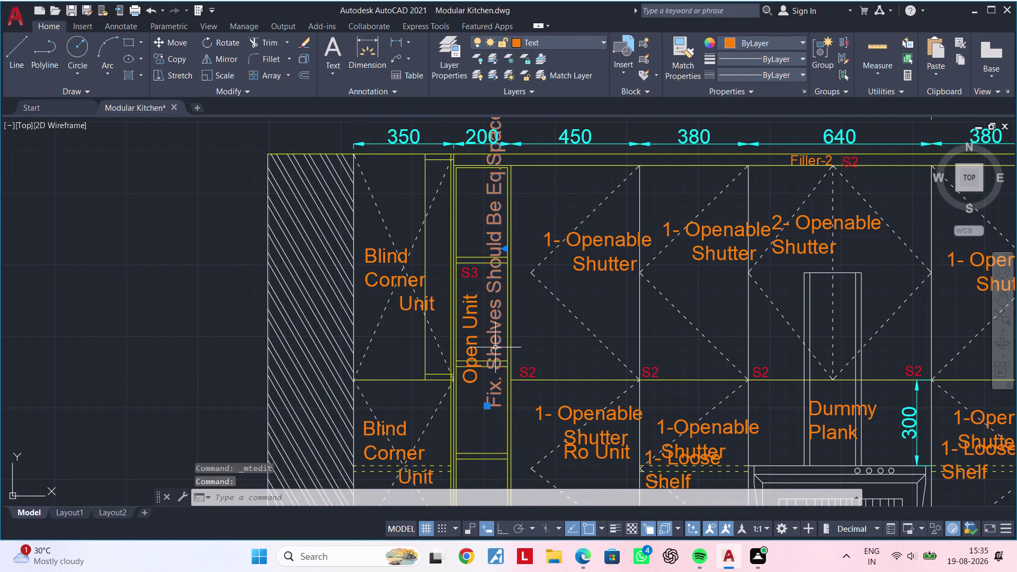
text(m)
key(space)
click(494, 347)
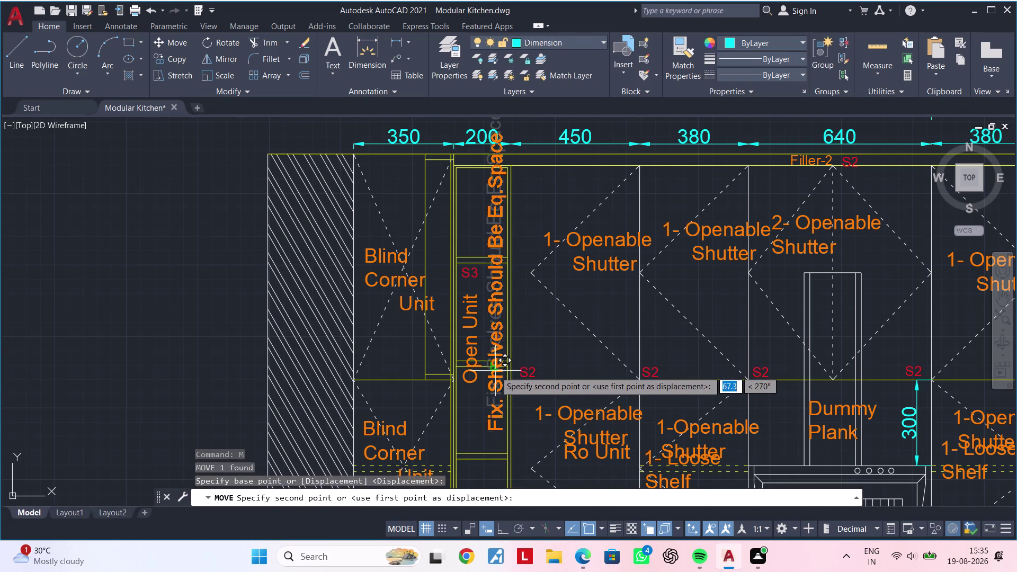
middle_drag(491, 386, 508, 317)
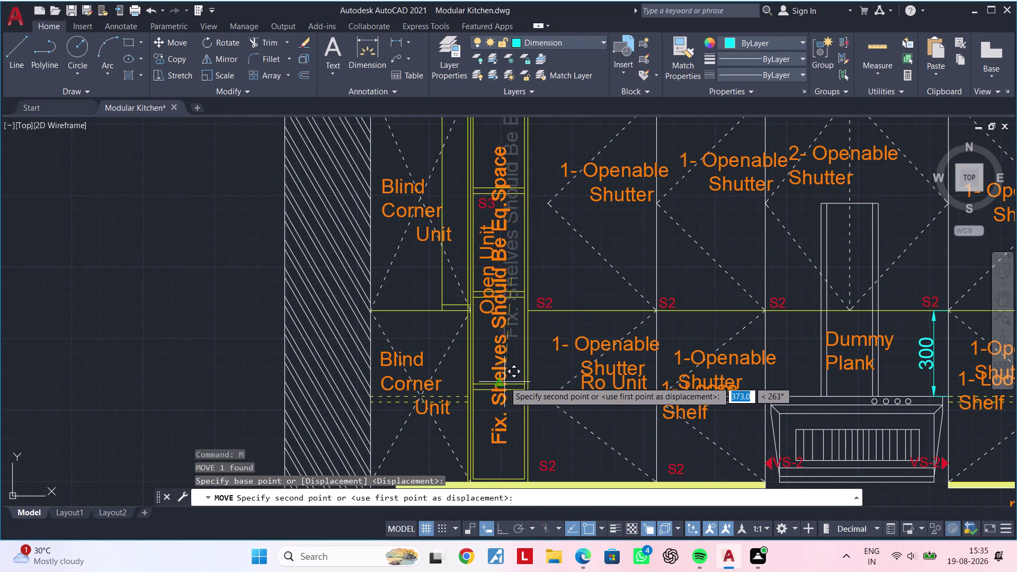
click(511, 378)
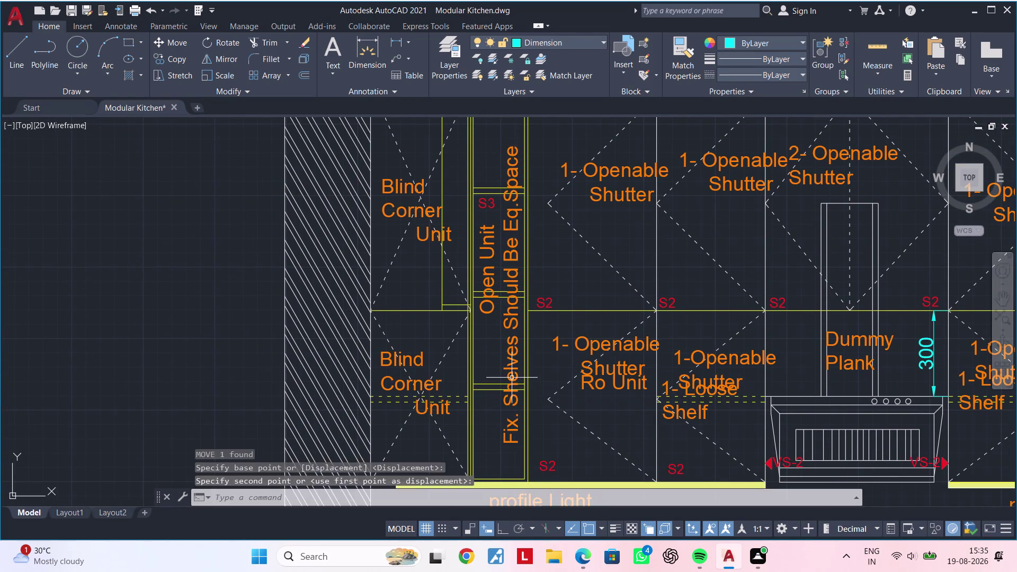
middle_drag(512, 377, 512, 333)
key(Escape)
key(Escape)
middle_click(494, 373)
key(Escape)
key(Escape)
key(Escape)
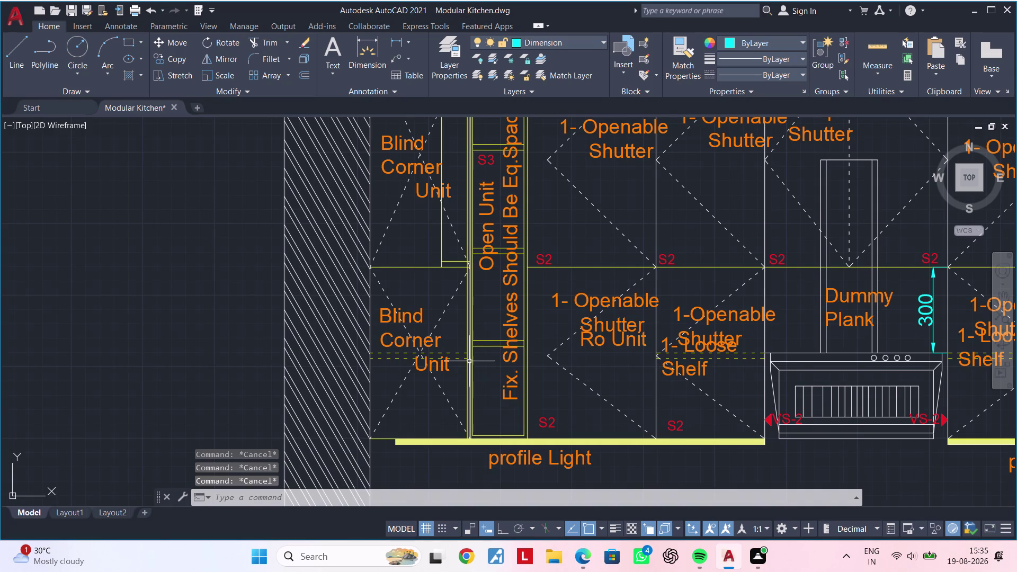
key(Escape)
middle_drag(495, 359, 442, 382)
key(Escape)
Move the Ro Unit label below the shutter text.
click(547, 363)
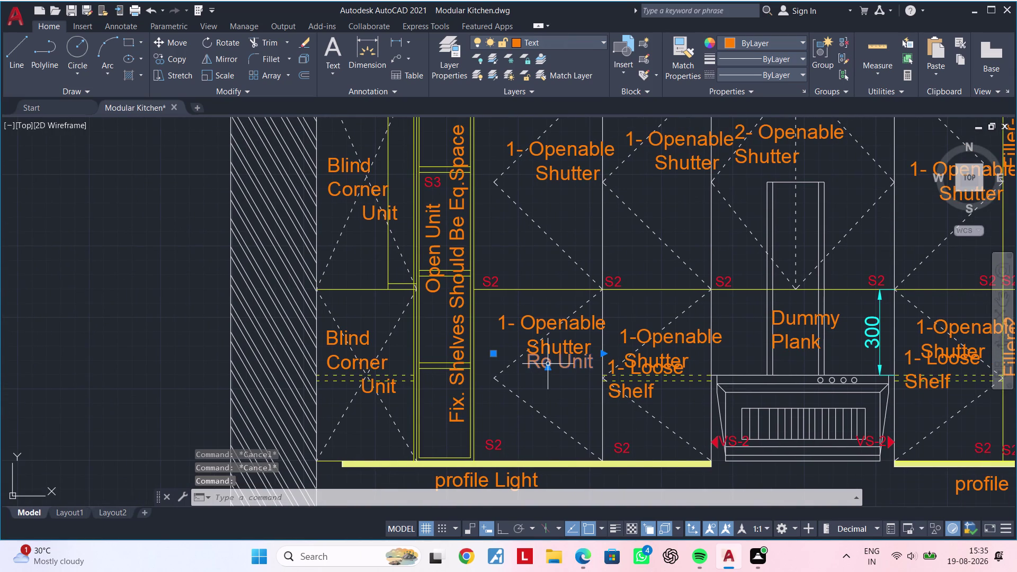
text(m)
key(space)
drag(547, 364, 547, 371)
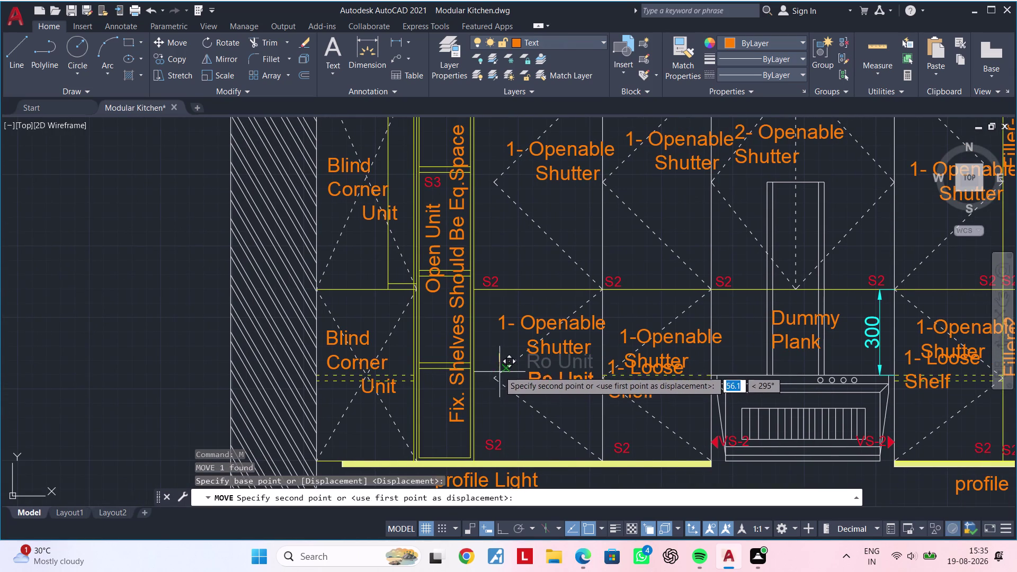
click(496, 367)
middle_drag(554, 383, 492, 382)
key(Escape)
key(Escape)
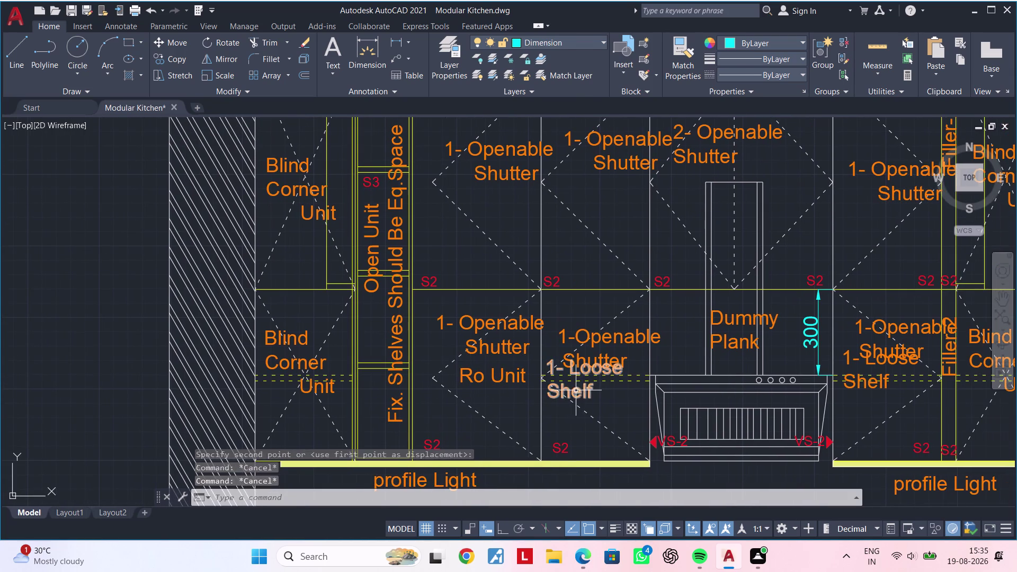
Widen the Loose Shelf label so it fits on one line.
double_click(576, 391)
drag(656, 350, 691, 347)
click(664, 358)
click(623, 390)
key(Escape)
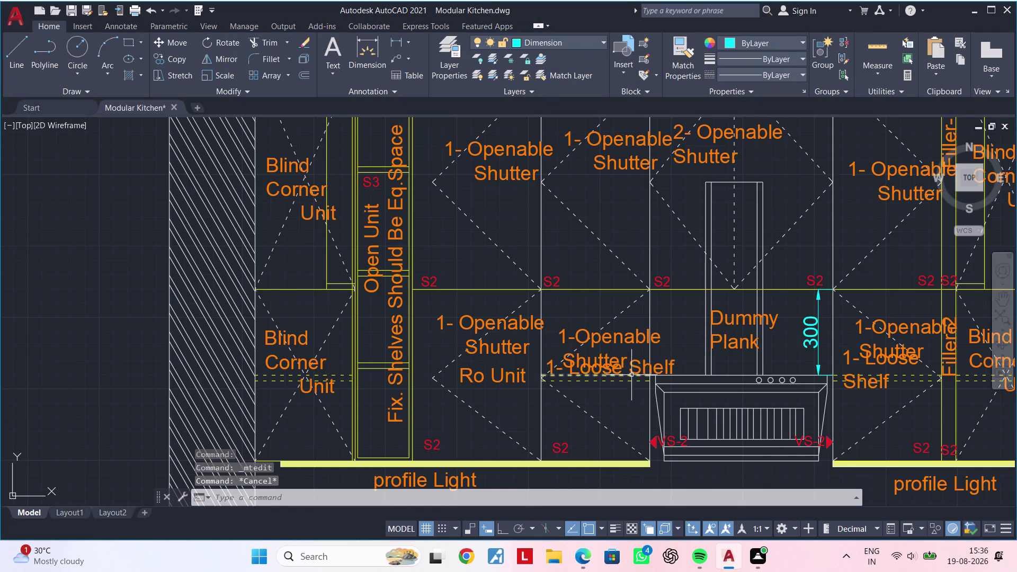
Move the Loose Shelf label under the shutter text.
click(632, 370)
text(m)
key(space)
click(632, 370)
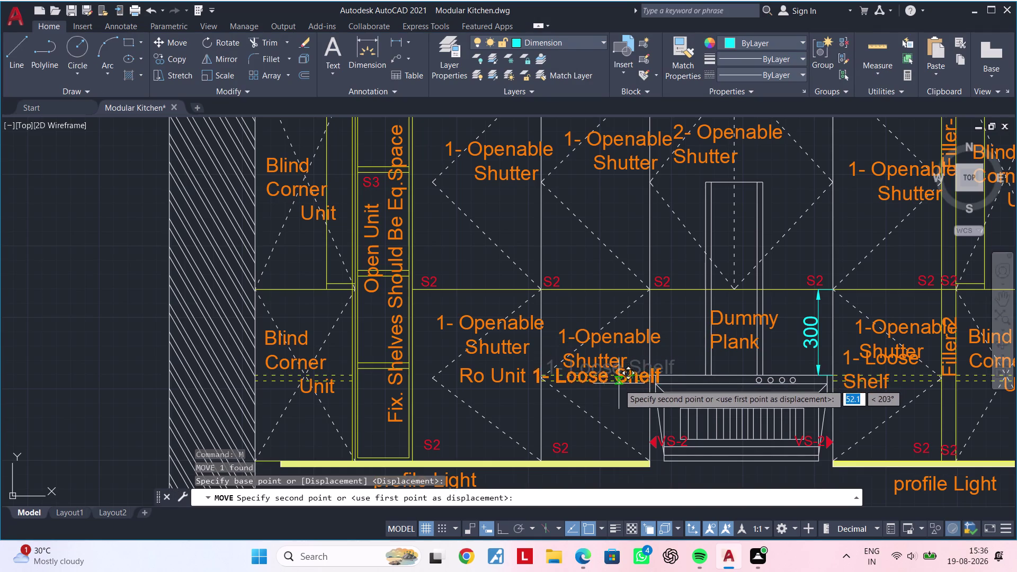
click(616, 392)
middle_drag(714, 368, 589, 382)
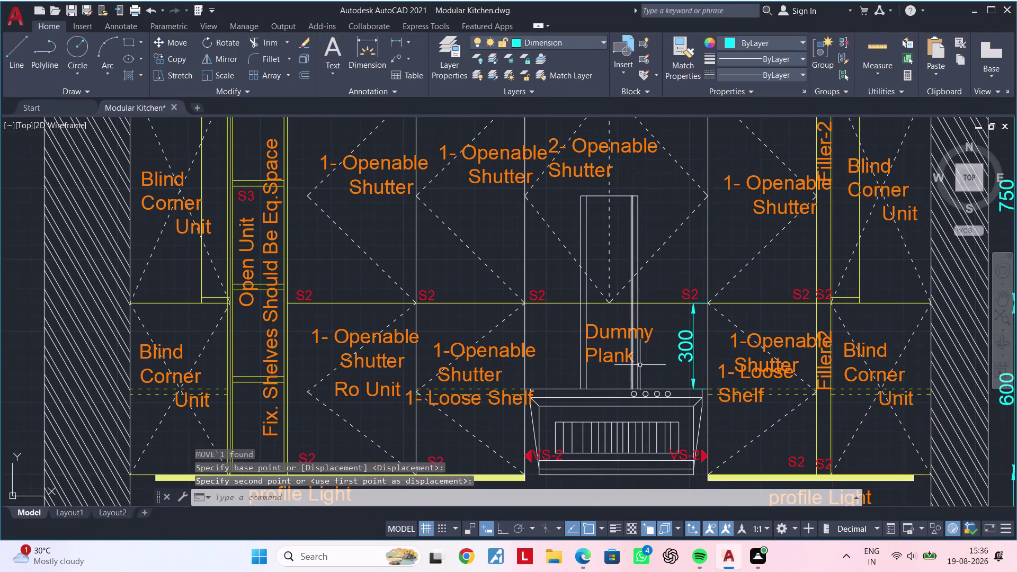
middle_drag(632, 366, 570, 373)
Widen the Dummy Plank label to one line and move it above the hood.
double_click(556, 364)
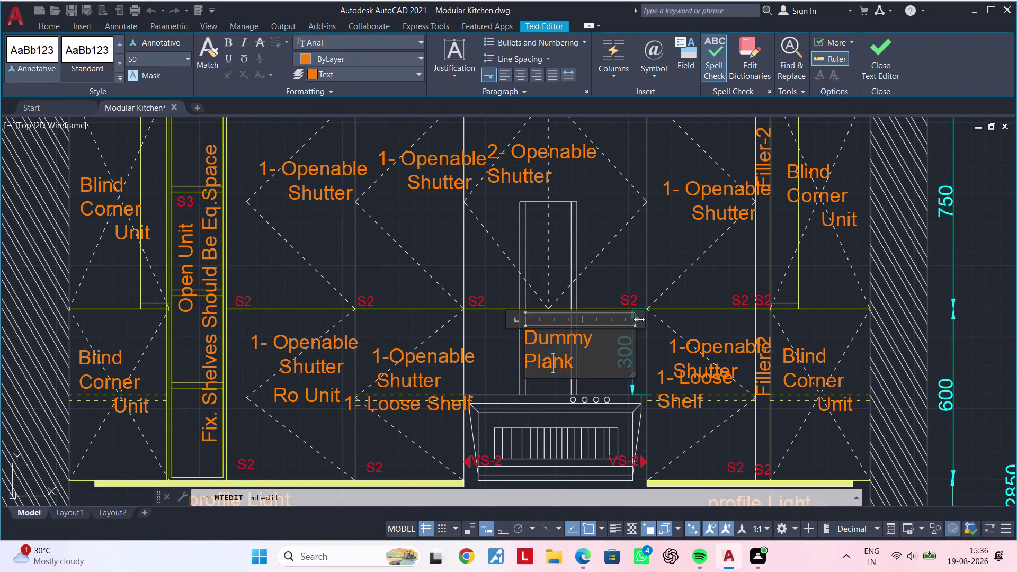
drag(638, 319, 676, 318)
click(582, 375)
click(600, 338)
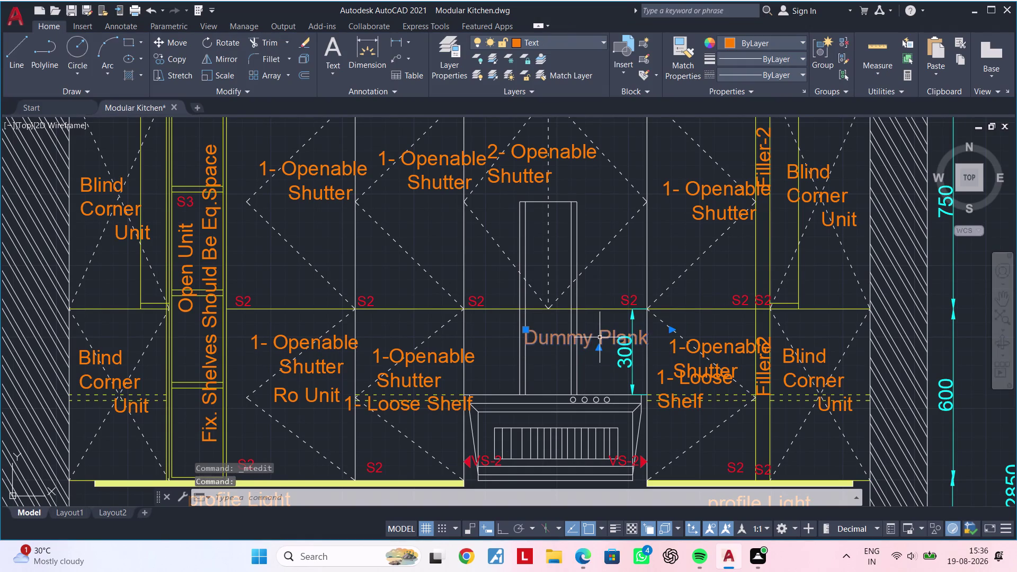
text(m)
key(space)
drag(598, 337, 570, 337)
click(561, 337)
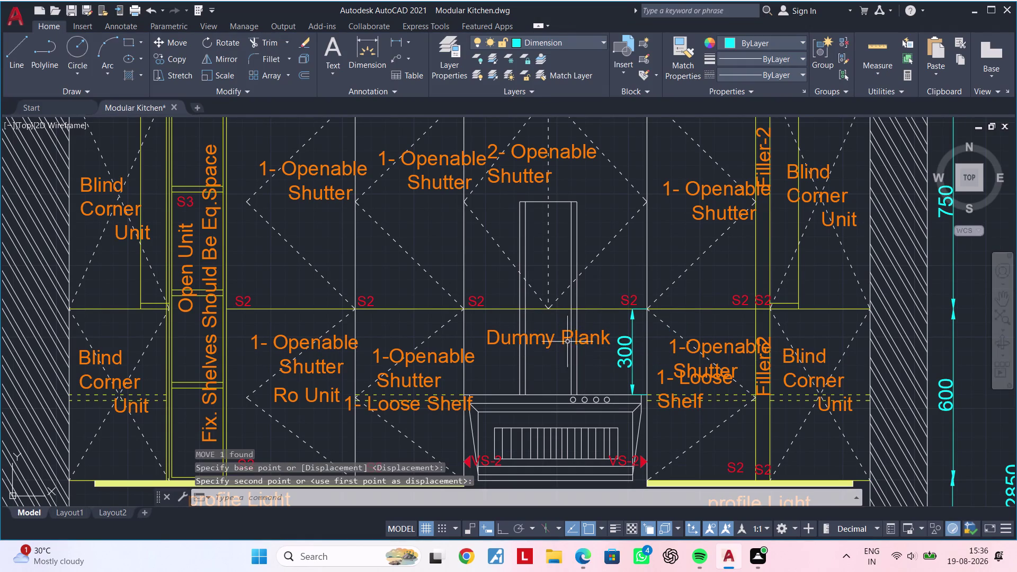
middle_drag(583, 352, 500, 341)
key(Escape)
Move the loose shelf label in the right cabinets to a new spot.
double_click(594, 395)
key(Escape)
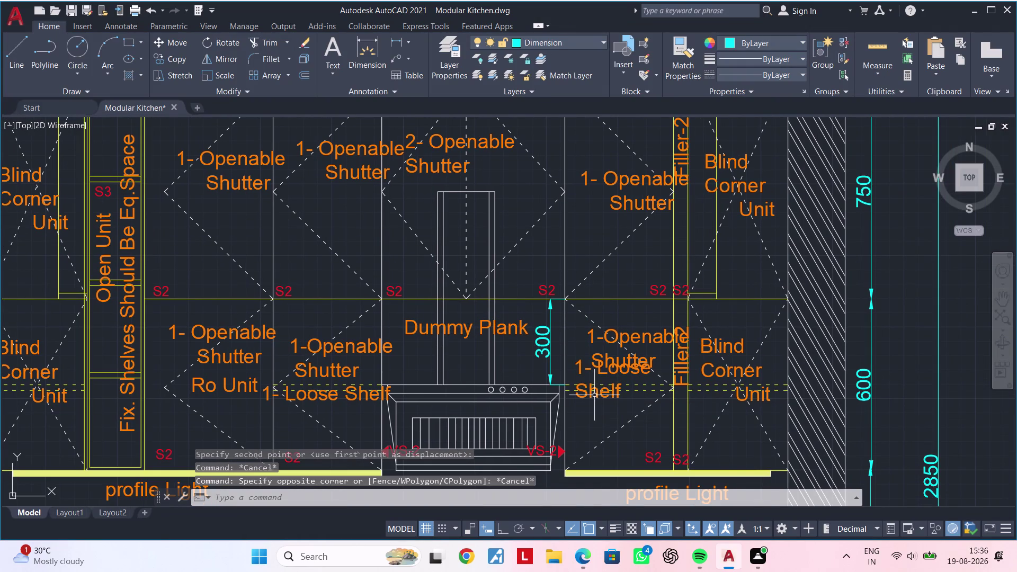
click(597, 395)
text(m)
key(space)
click(623, 393)
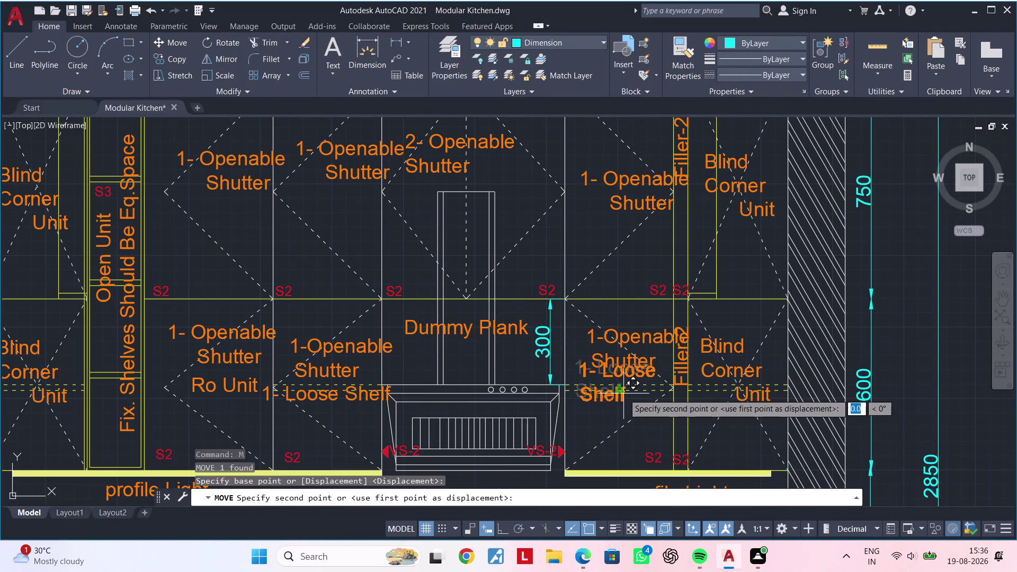
click(634, 403)
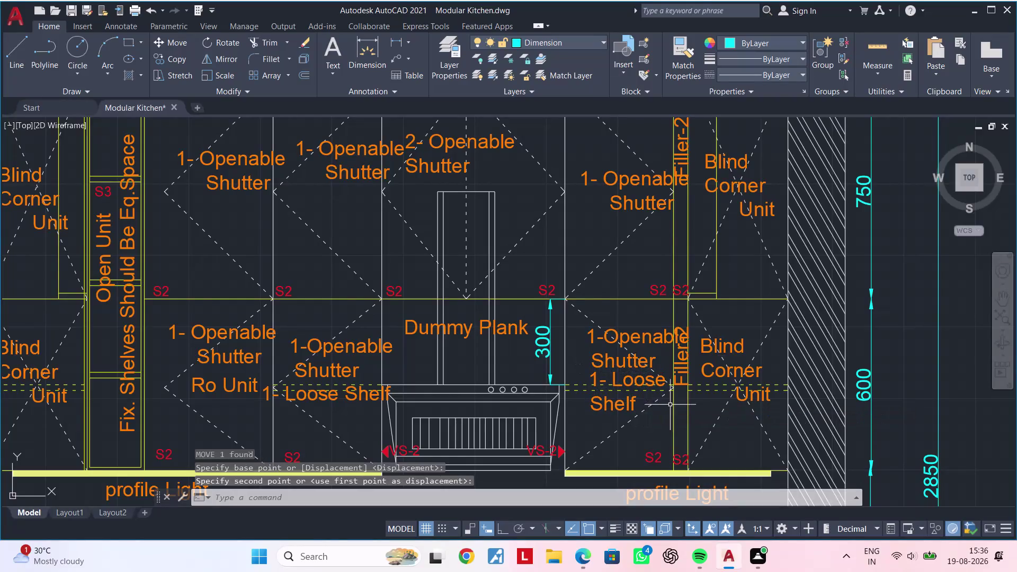
Shift the wall cabinet's 2- Openable Shutter label toward the cabinet centre.
middle_drag(686, 403, 620, 409)
middle_drag(631, 391, 635, 478)
middle_drag(600, 367, 622, 365)
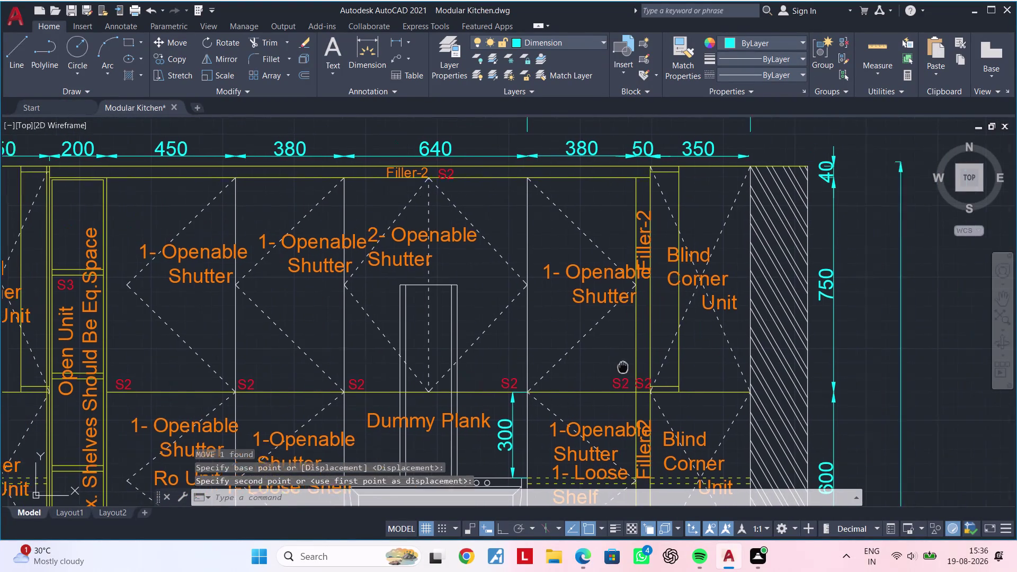
middle_drag(622, 366, 731, 365)
middle_drag(696, 364, 725, 363)
click(590, 231)
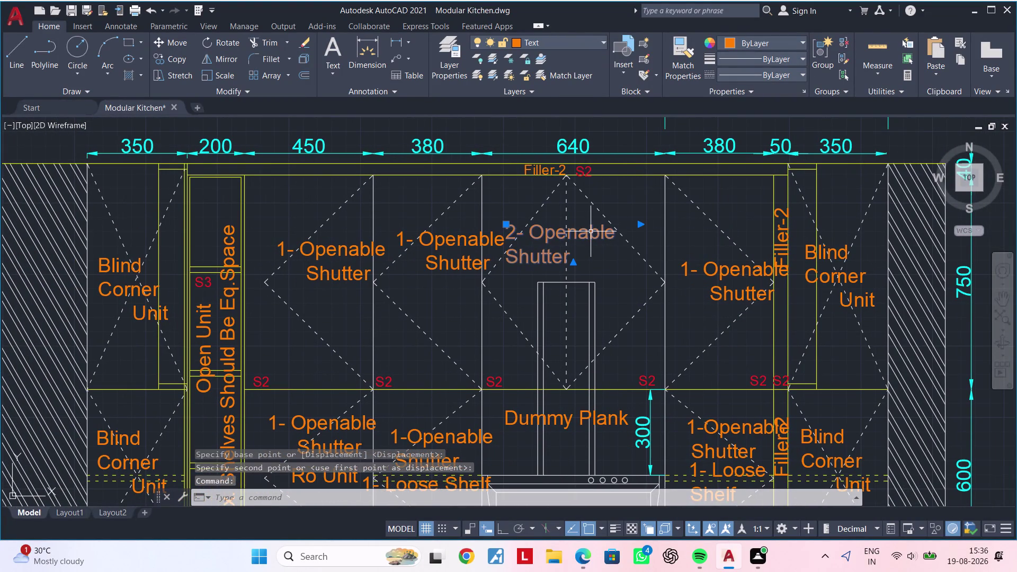
text(m)
key(space)
drag(586, 232, 608, 235)
click(616, 236)
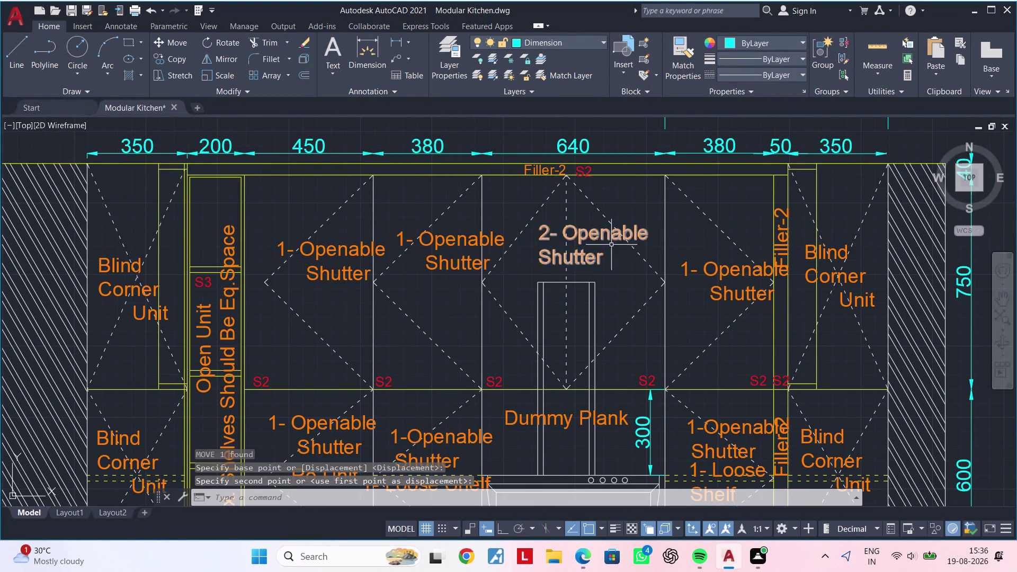
Lift the sink-area 1-Openable Shutter label above the loose shelf text.
scroll(down, 3)
middle_drag(584, 265, 598, 156)
middle_drag(570, 296, 594, 211)
middle_drag(575, 309, 590, 244)
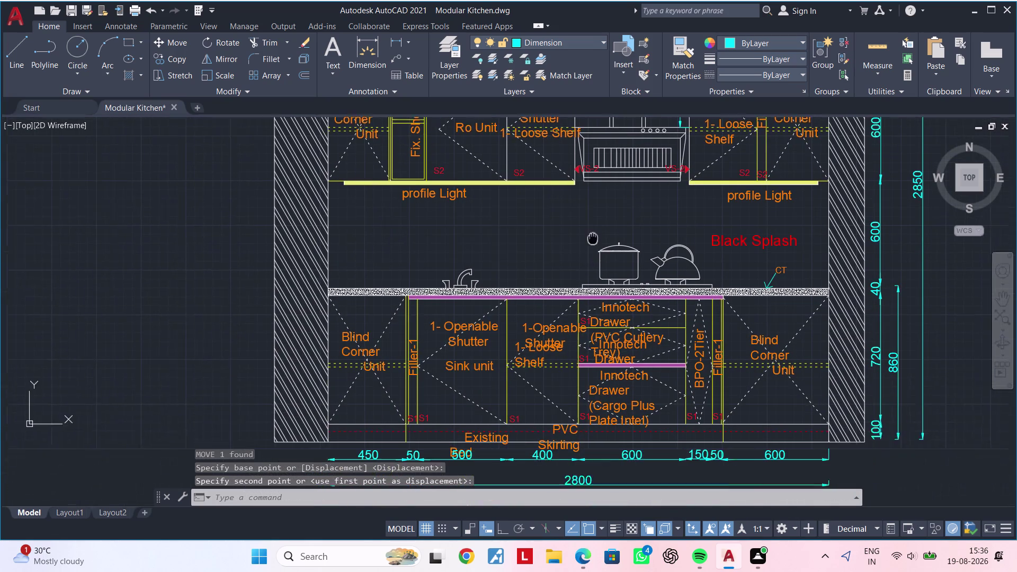
middle_drag(591, 245, 597, 226)
middle_drag(539, 299, 560, 266)
middle_drag(500, 306, 377, 328)
scroll(up, 3)
scroll(up, 3)
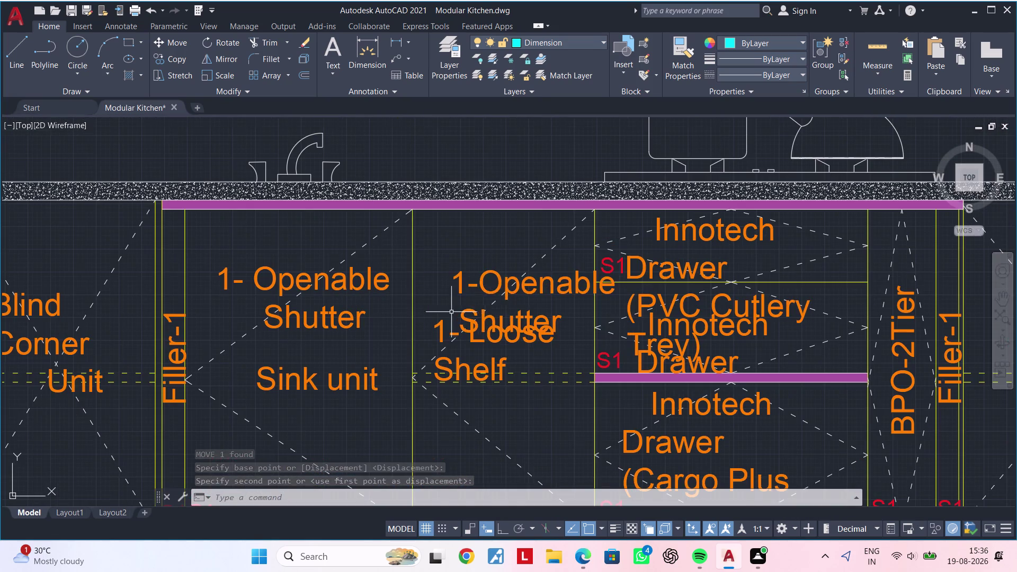
click(491, 284)
click(481, 284)
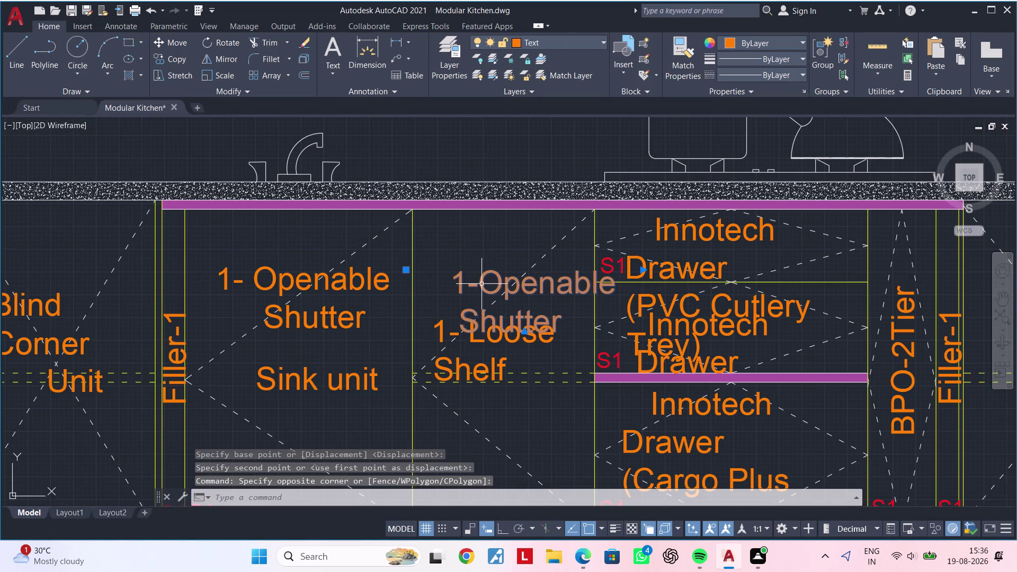
text(m)
key(space)
drag(481, 284, 474, 278)
click(462, 258)
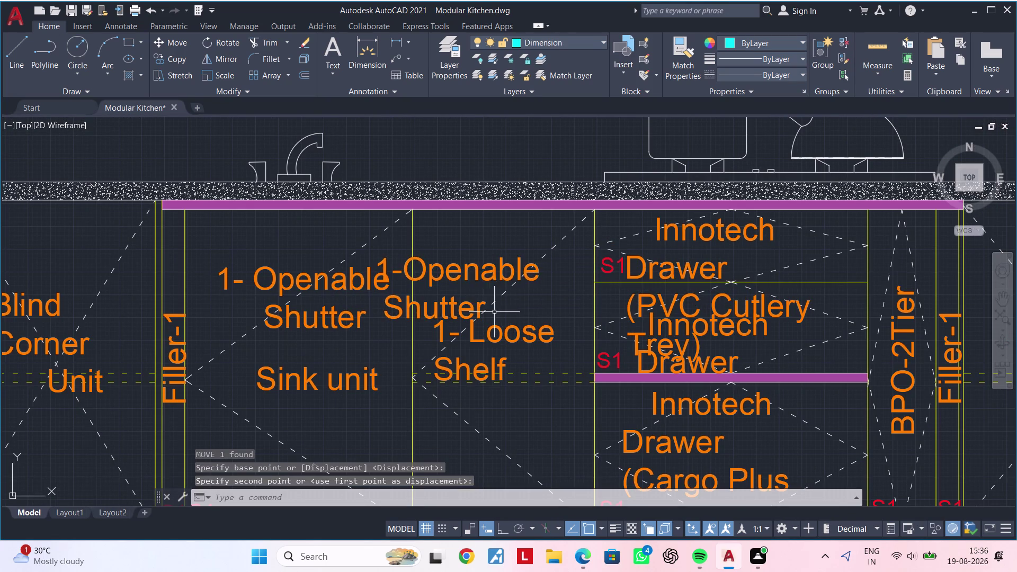
Fine-tune the 1-Openable Shutter label's position with repeated moves.
click(467, 271)
text(m)
key(space)
drag(467, 271, 486, 271)
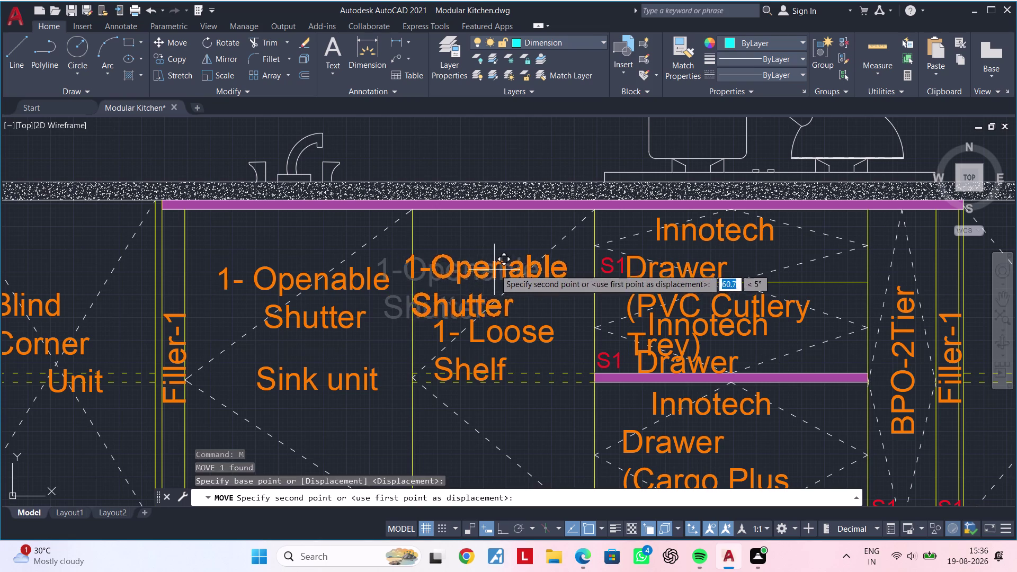
click(513, 253)
click(523, 255)
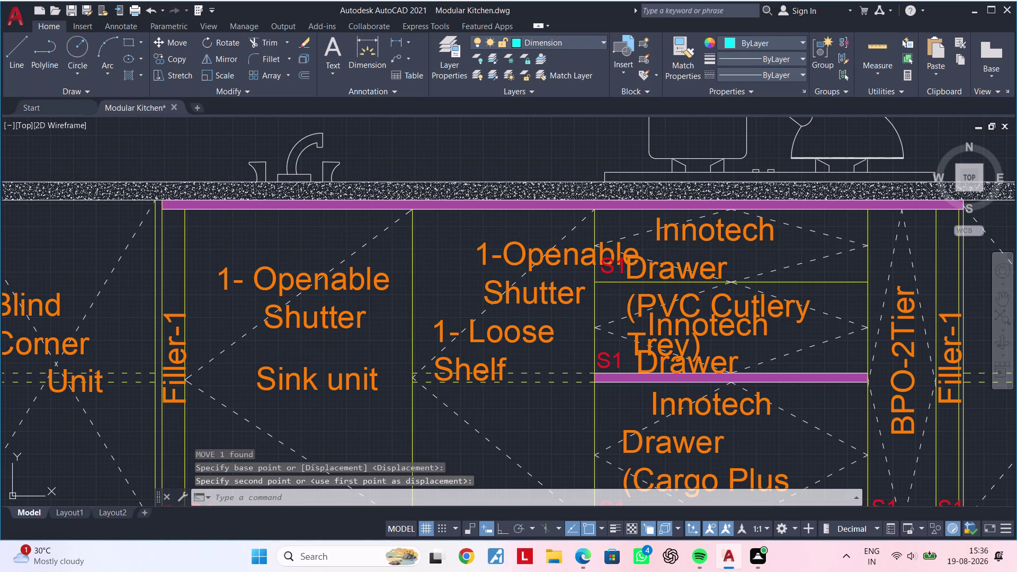
key(m)
key(space)
click(515, 255)
double_click(476, 254)
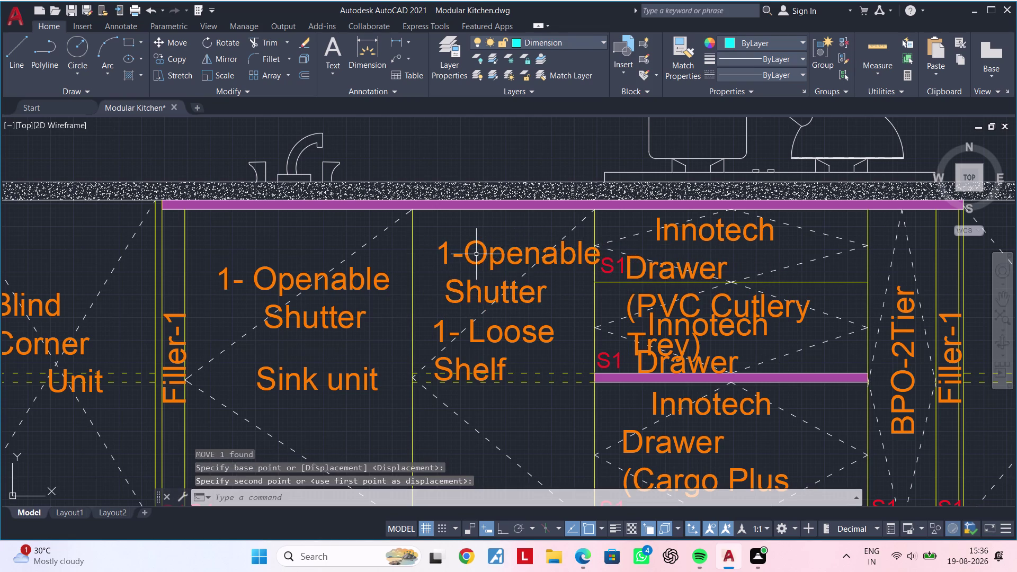
click(500, 260)
text(m)
key(space)
drag(500, 259, 486, 259)
click(480, 257)
Bring the drawer labels into view and select the cutlery tray label.
middle_drag(498, 280, 433, 281)
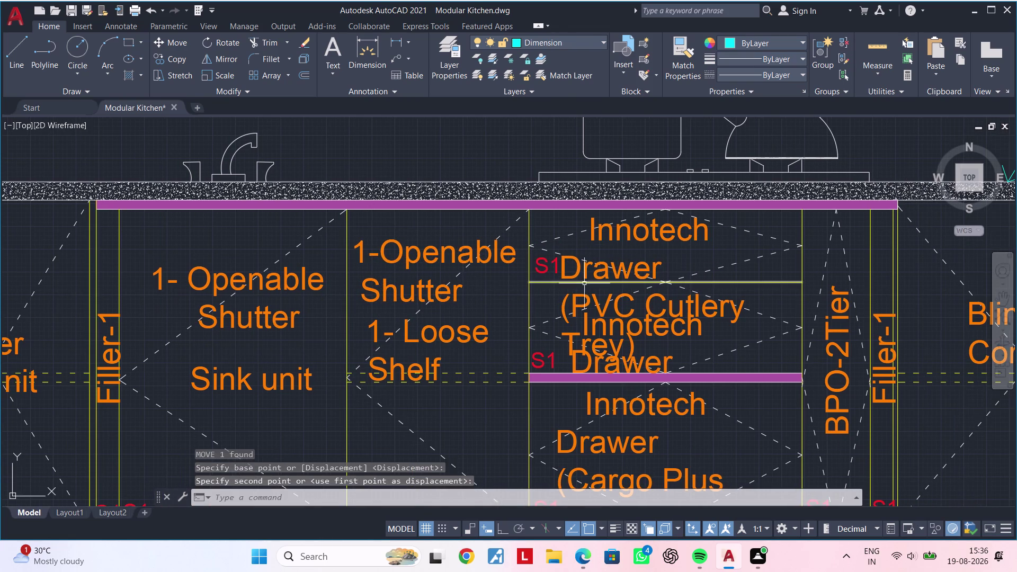
middle_drag(572, 285, 519, 286)
click(564, 274)
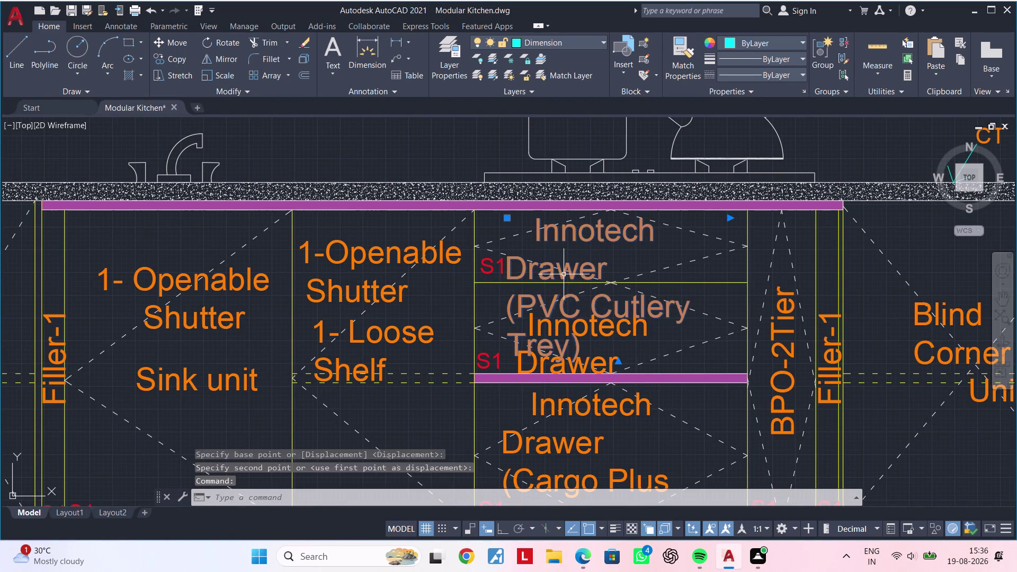
Delete the line breaks in the Innotech Drawer (PVC Cutlery Trey) label.
double_click(564, 274)
click(524, 231)
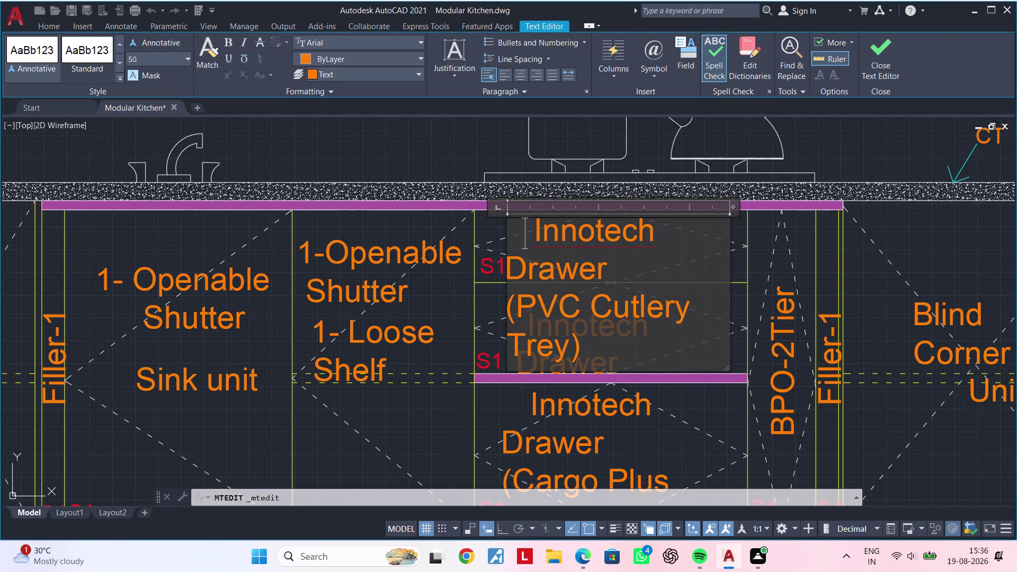
key(BackSpace)
click(518, 231)
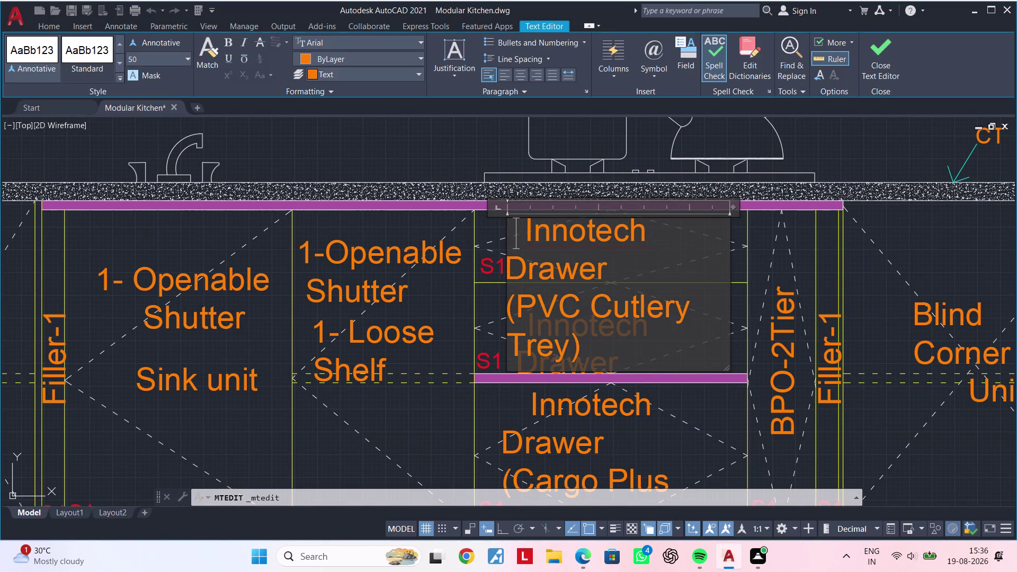
key(BackSpace)
key(BackSpace)
key(BackSpace)
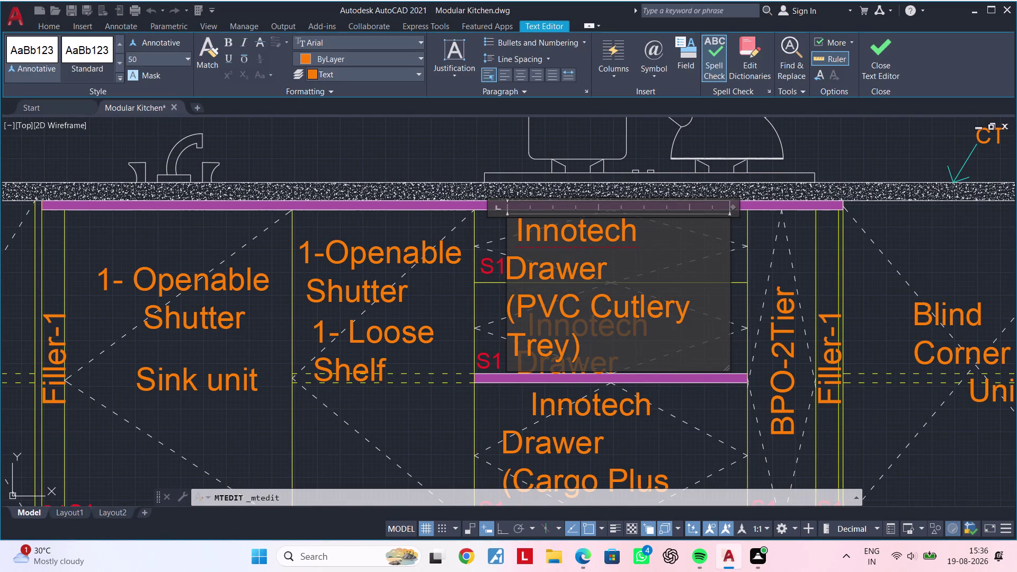
click(713, 228)
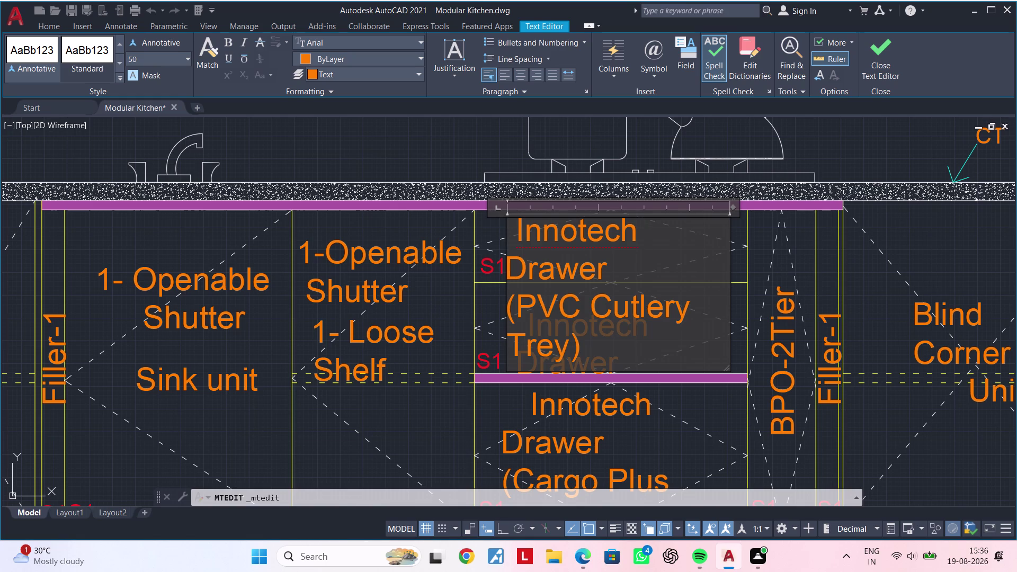
click(725, 227)
double_click(725, 227)
click(722, 226)
key(BackSpace)
key(BackSpace)
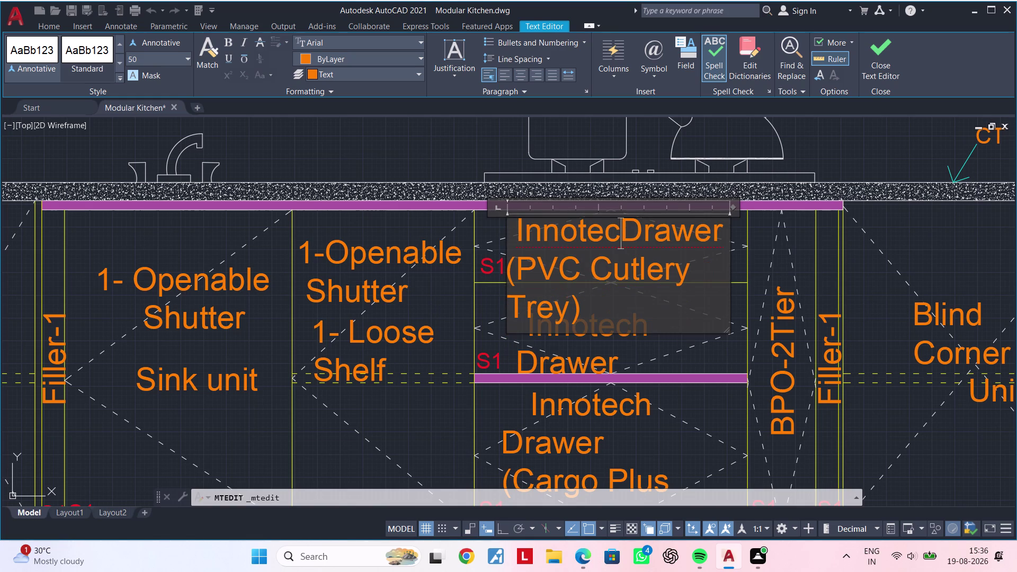
key(BackSpace)
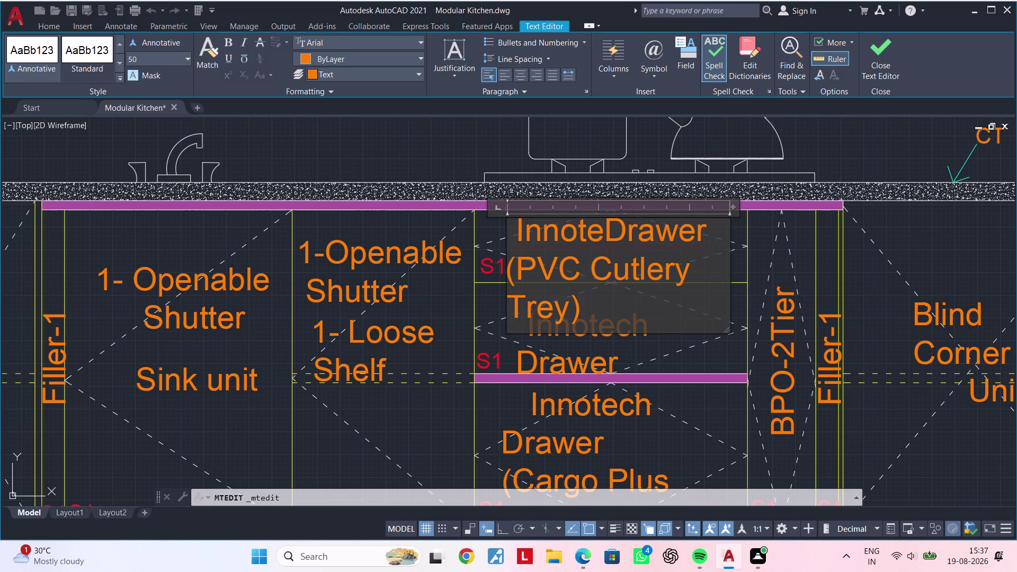
Widen the label box so it reads 'InnotechDrawer' over '(PVC Cutlery Trey)', then close editing.
text(c)
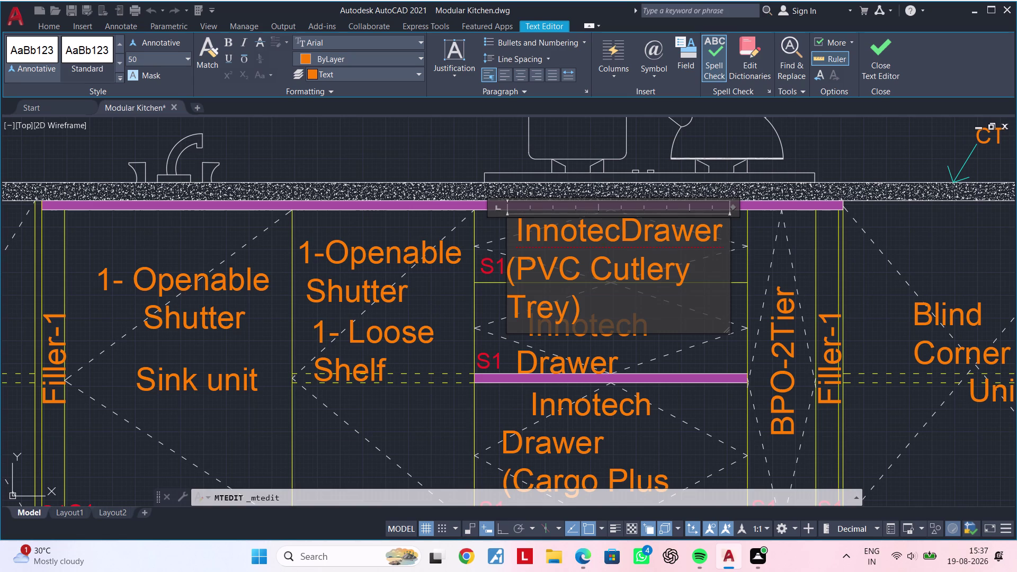
text(h)
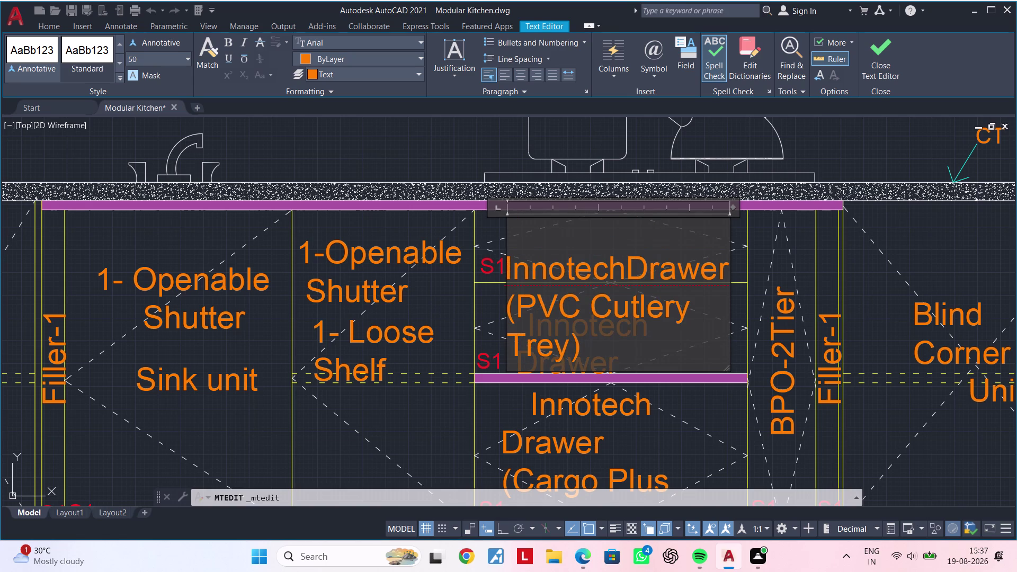
click(534, 234)
key(BackSpace)
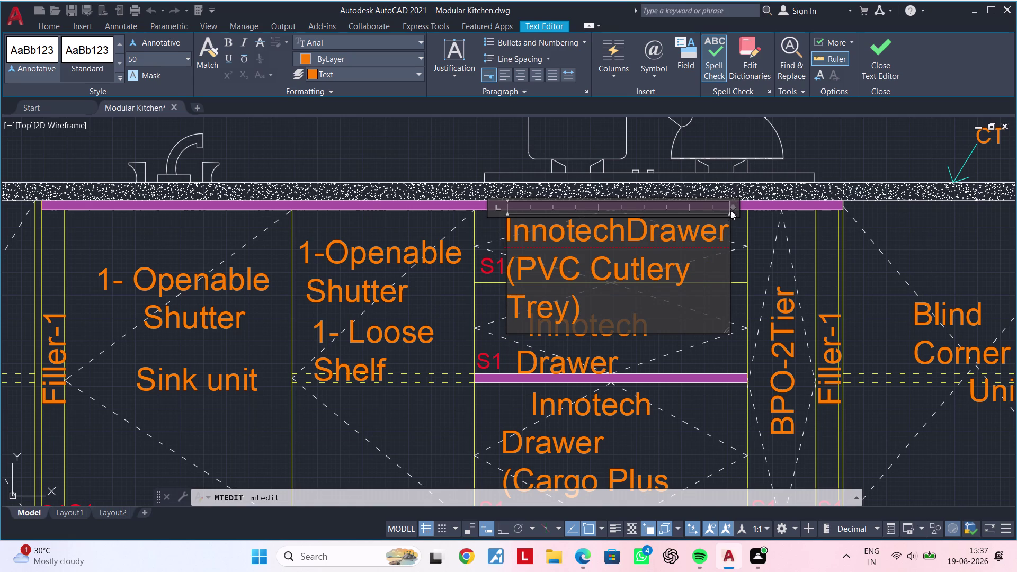
drag(734, 209, 788, 201)
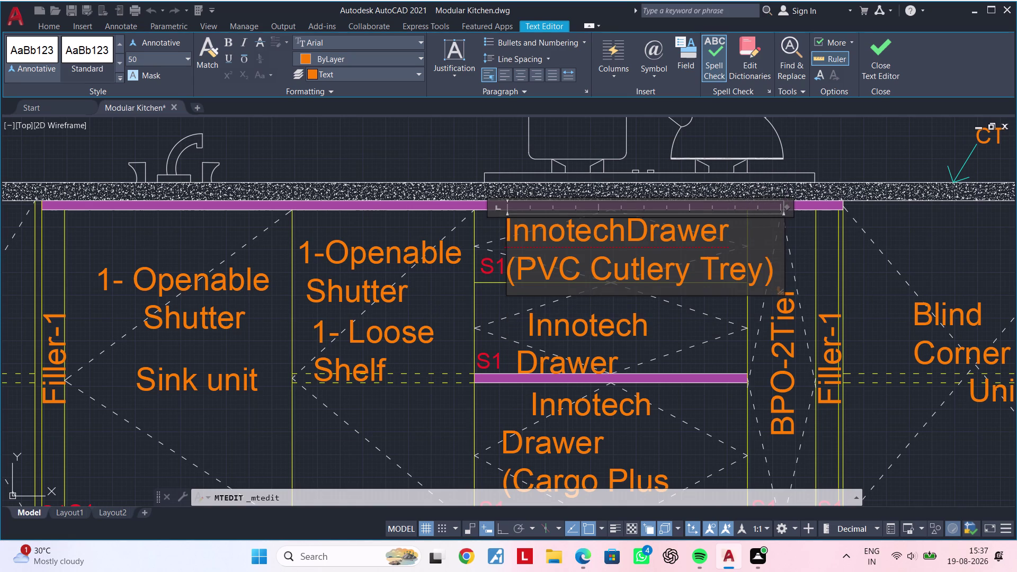
click(710, 304)
key(Escape)
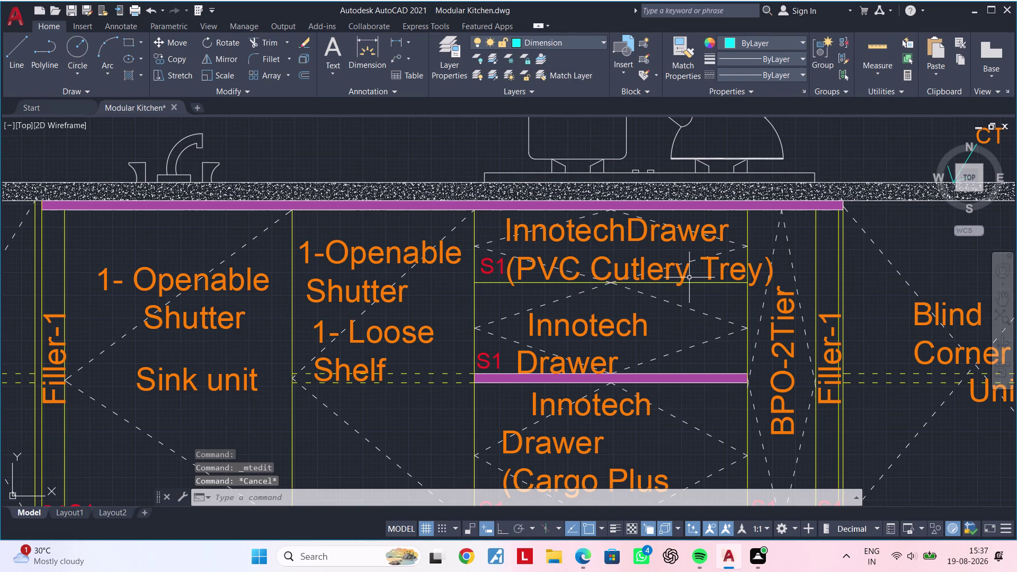
Move the cutlery tray label higher up in the drawer unit.
click(668, 270)
text(m)
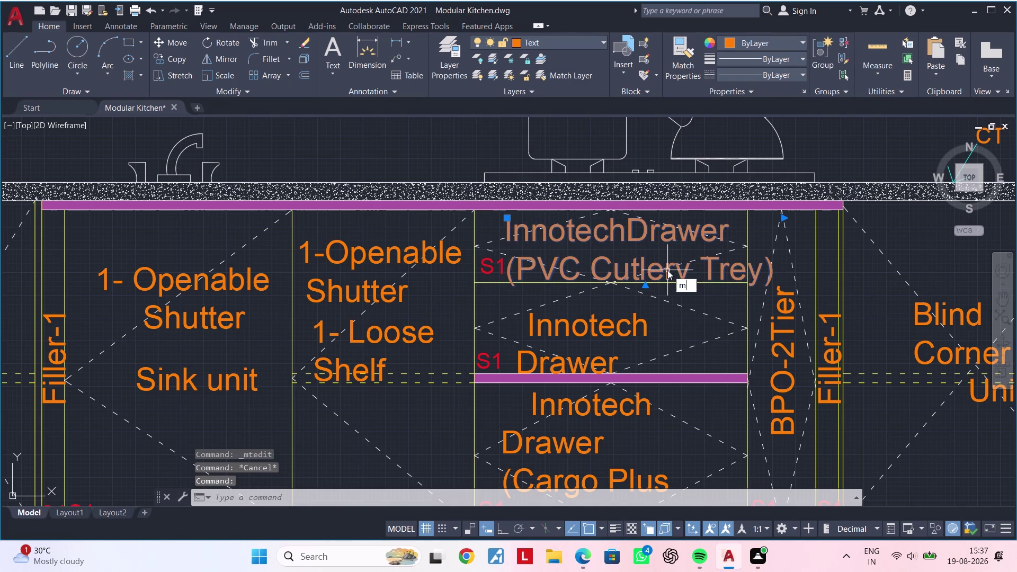
key(space)
click(667, 270)
click(655, 266)
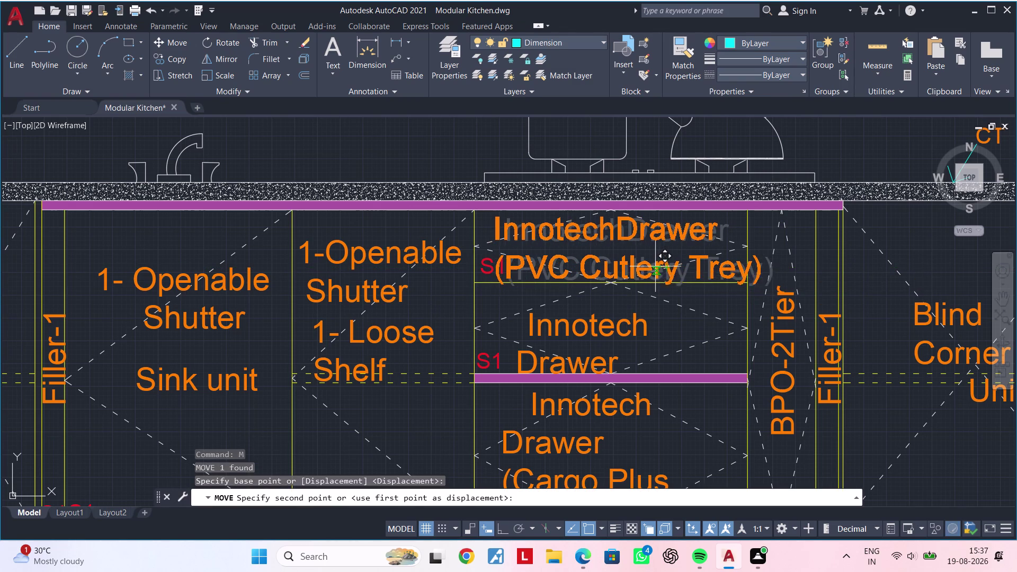
middle_drag(681, 325, 688, 296)
click(606, 336)
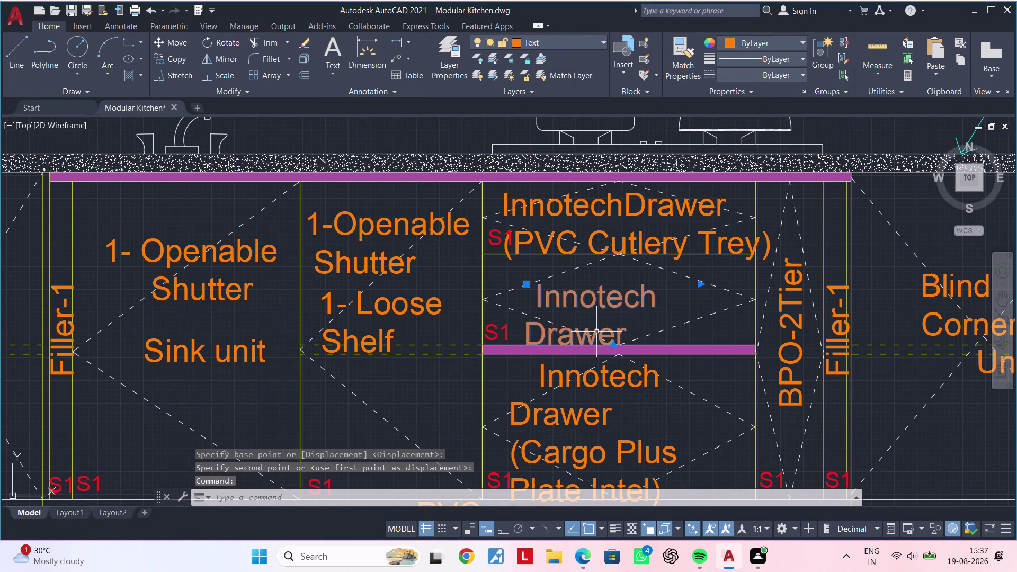
Widen the middle 'Innotech Drawer' label to one line and move it beneath the cutlery tray label.
double_click(596, 332)
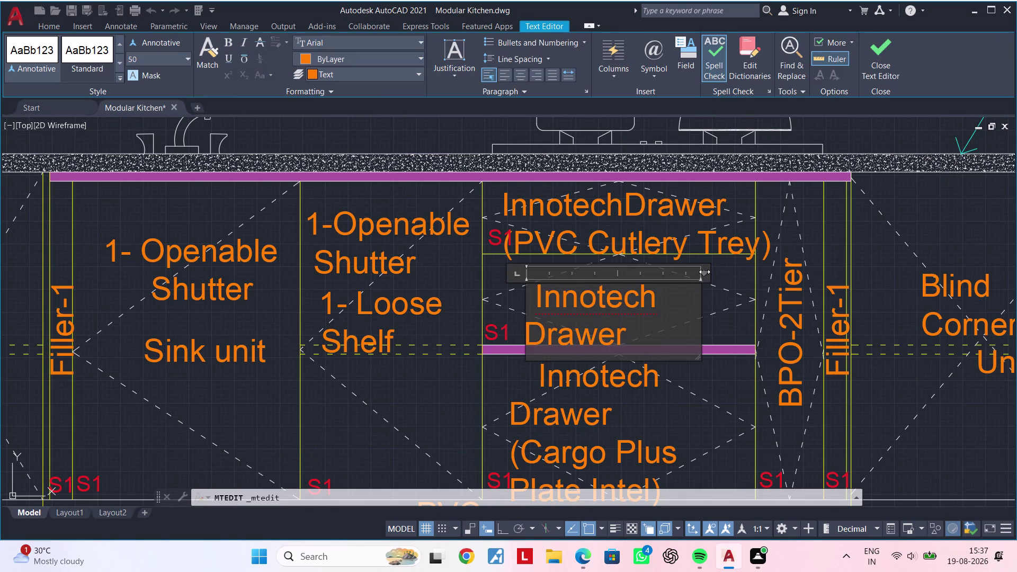
drag(704, 272, 783, 261)
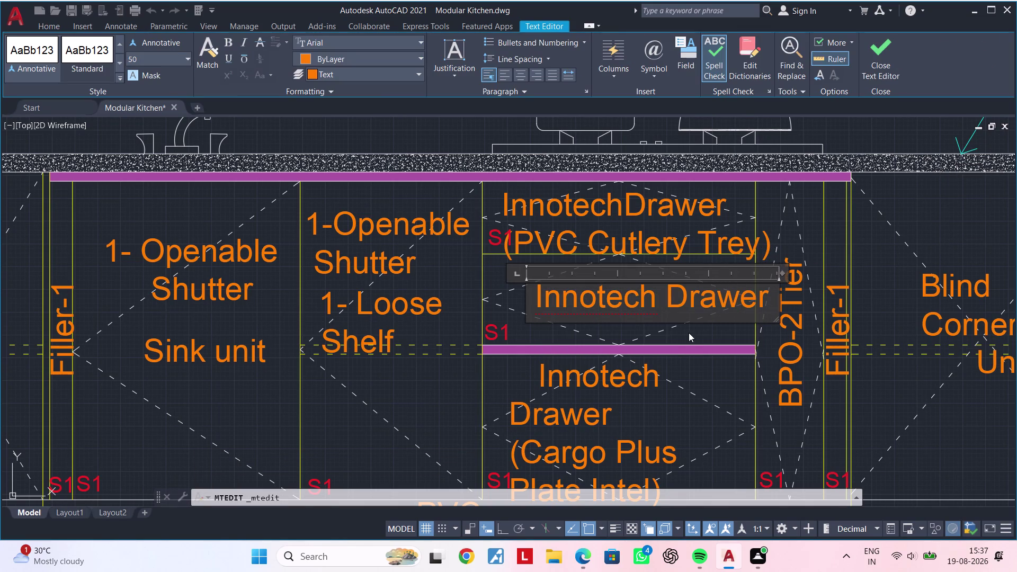
click(689, 332)
click(696, 293)
text(m)
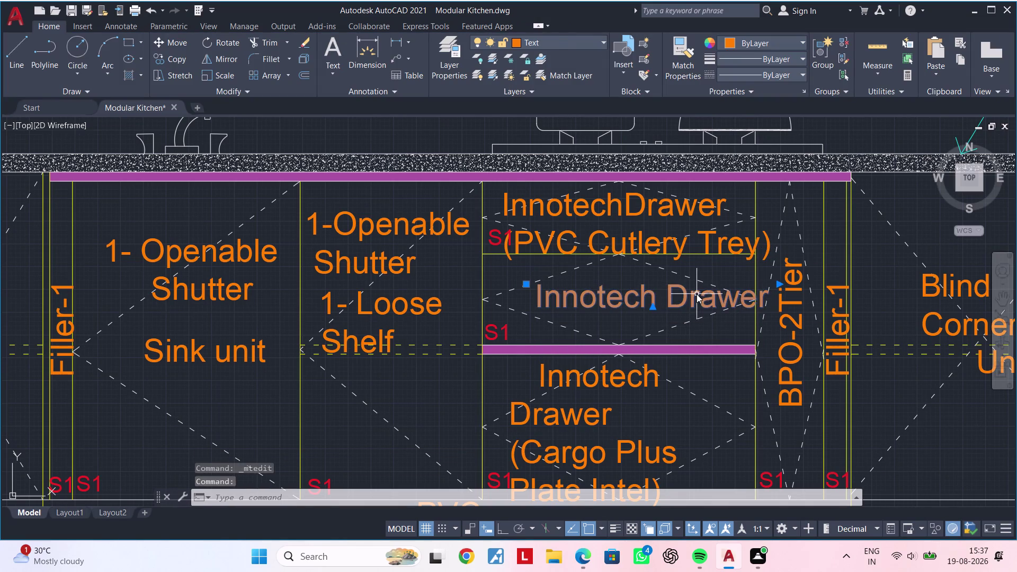
key(space)
drag(696, 293, 686, 295)
click(662, 295)
middle_drag(661, 342, 672, 282)
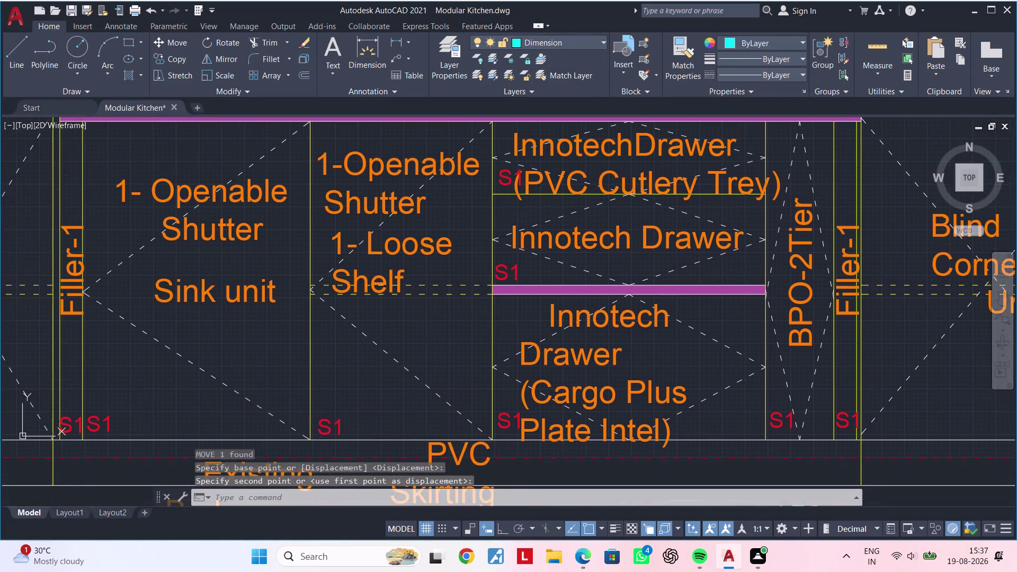
Delete the line breaks in the Innotech Drawer (Cargo Plus Plate Intel) label text.
middle_drag(658, 336, 663, 317)
double_click(598, 338)
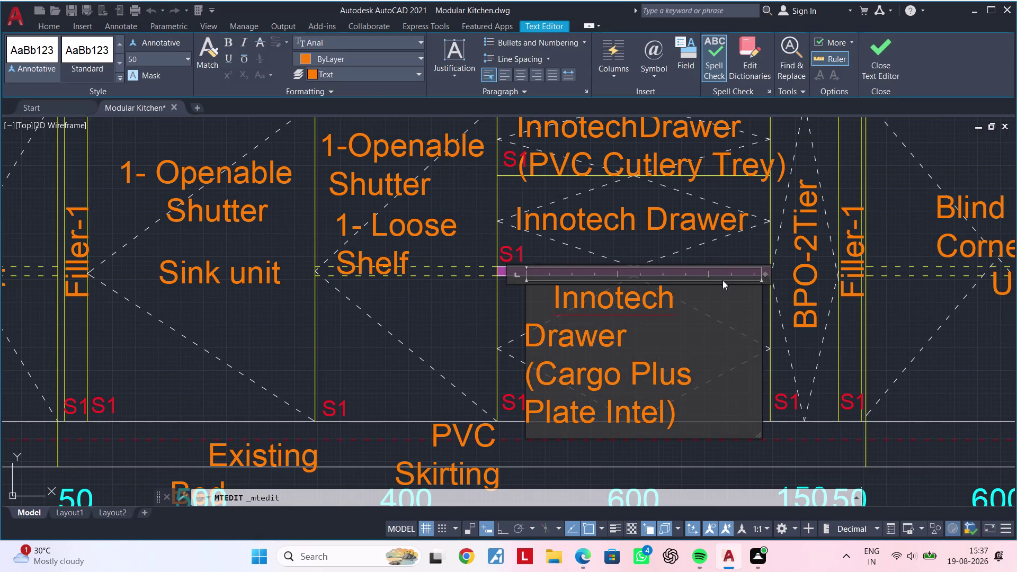
click(532, 300)
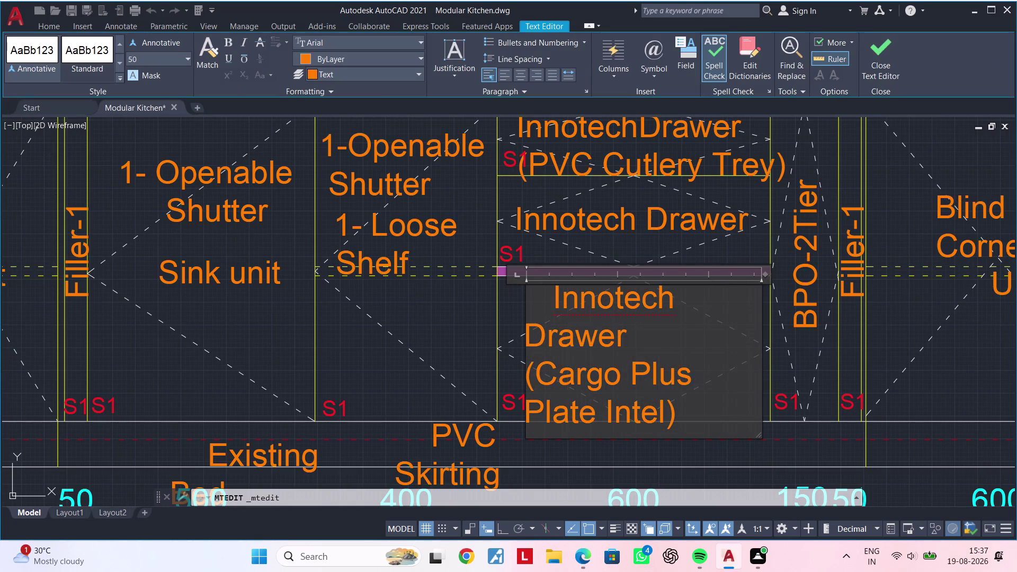
key(BackSpace)
key(BackSpace)
click(535, 300)
key(BackSpace)
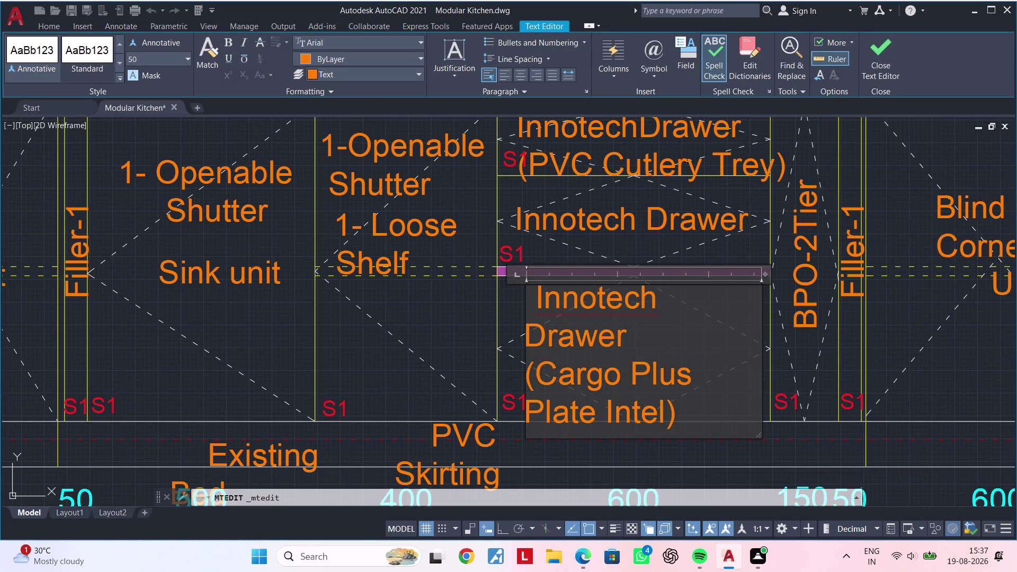
click(530, 299)
key(BackSpace)
click(531, 300)
key(BackSpace)
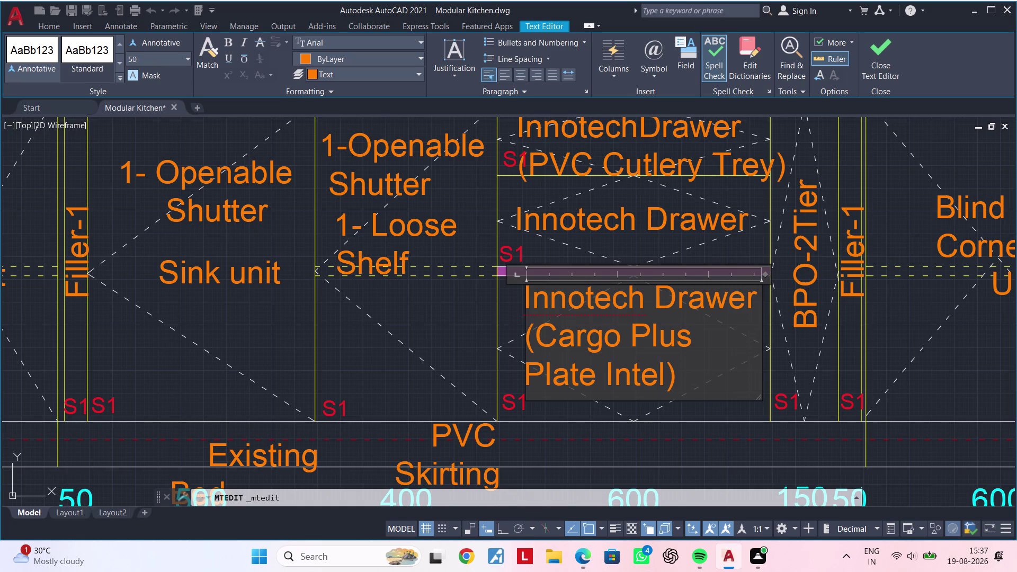
Widen the text box so the label wraps onto two lines, then save the changes.
drag(763, 274, 772, 270)
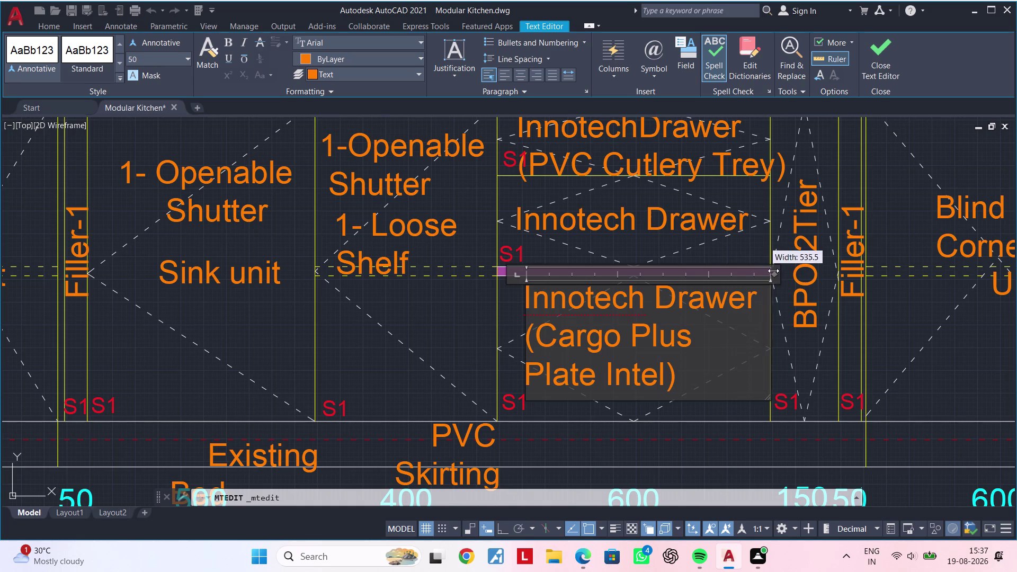
drag(772, 271, 836, 258)
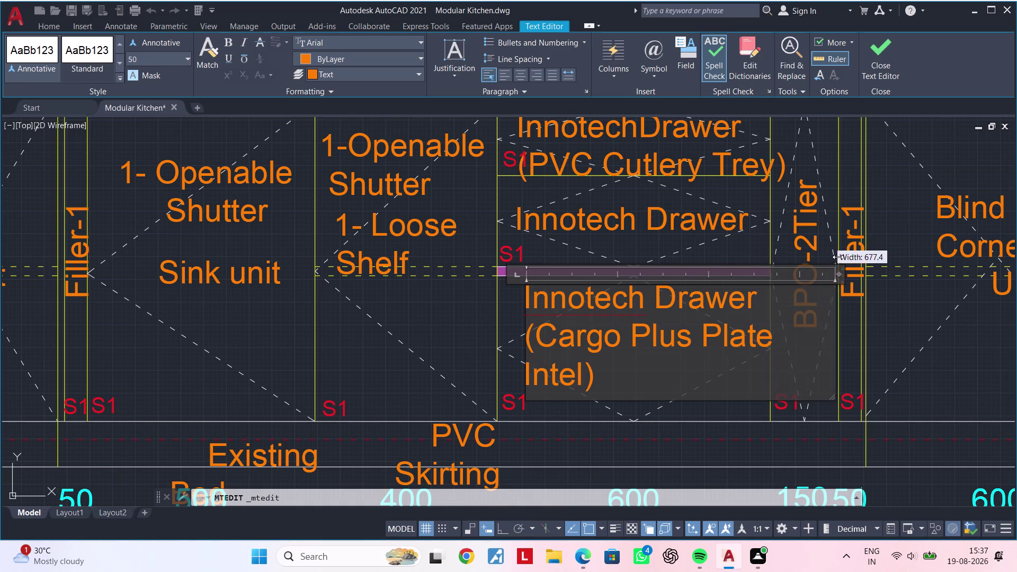
drag(836, 258, 862, 252)
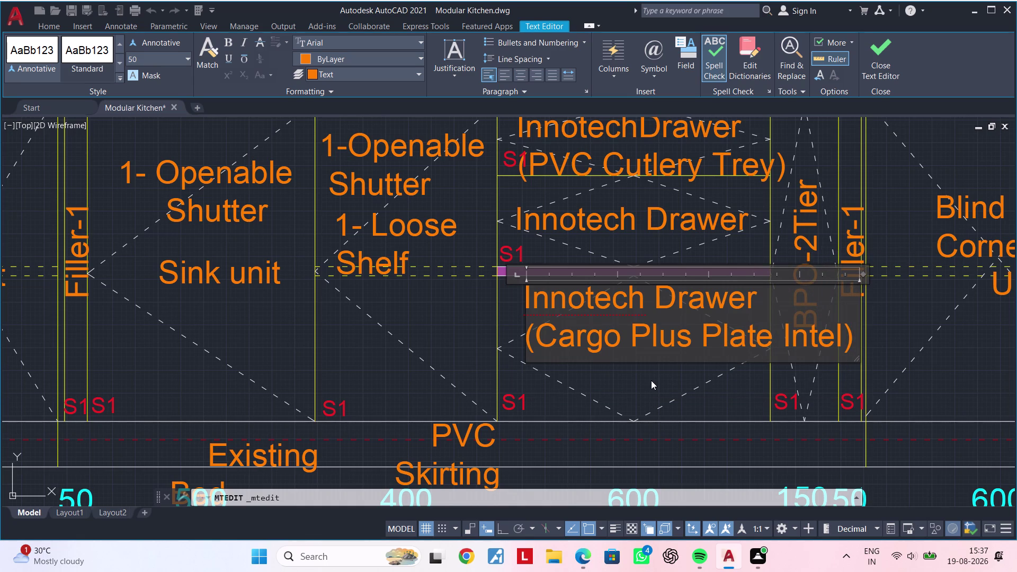
key(Escape)
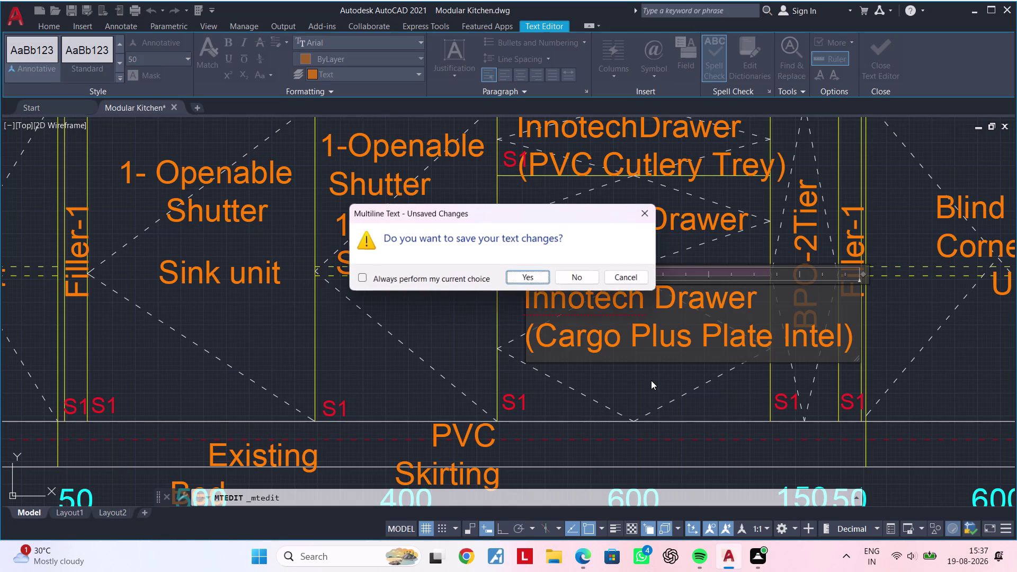
click(651, 212)
click(656, 378)
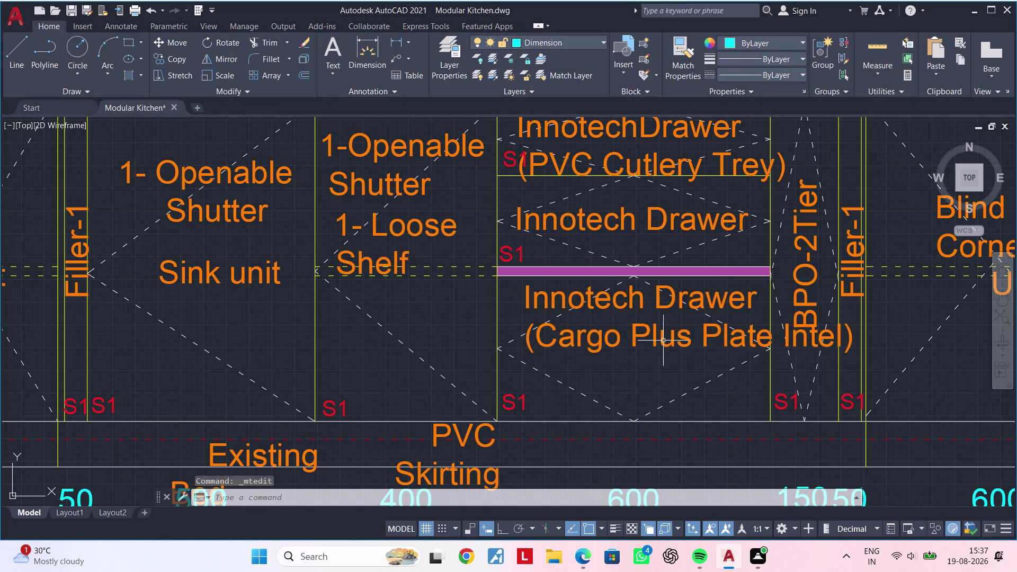
Move the Innotech Drawer label down toward the bottom drawer, cancelling a second move attempt.
click(663, 338)
text(m)
key(space)
click(663, 338)
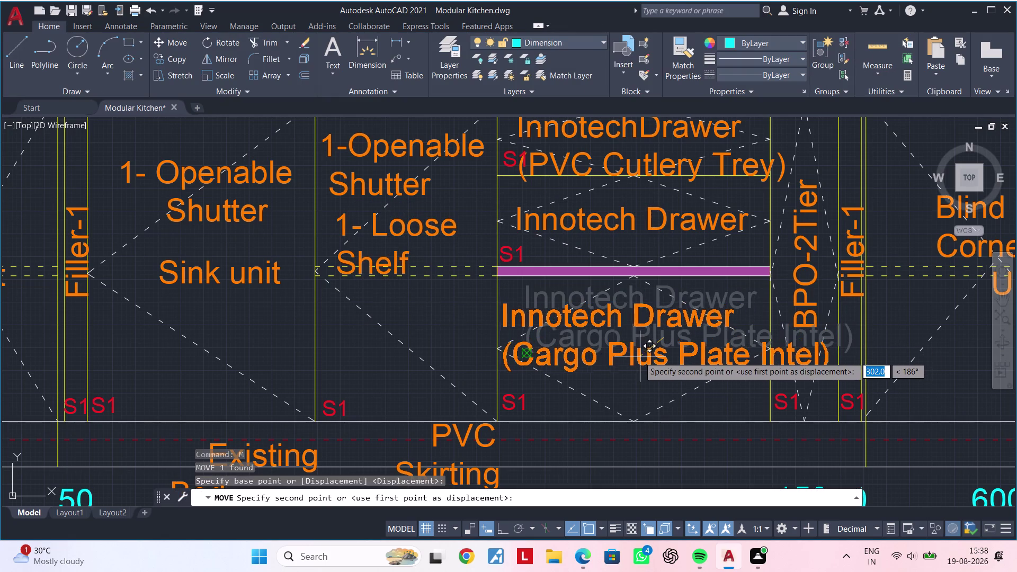
click(639, 356)
click(611, 357)
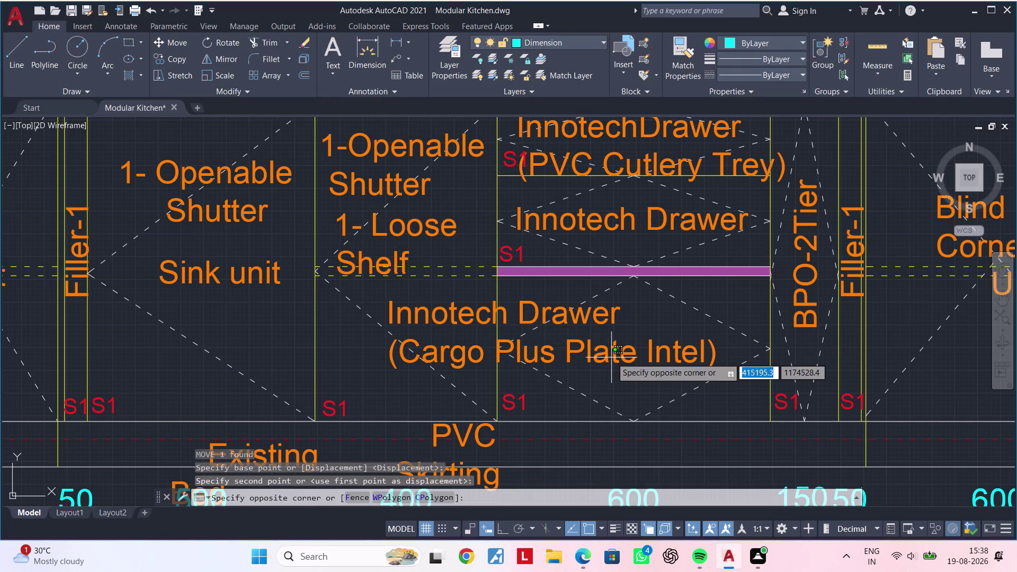
text(m)
key(space)
drag(596, 358, 605, 357)
key(Escape)
key(Escape)
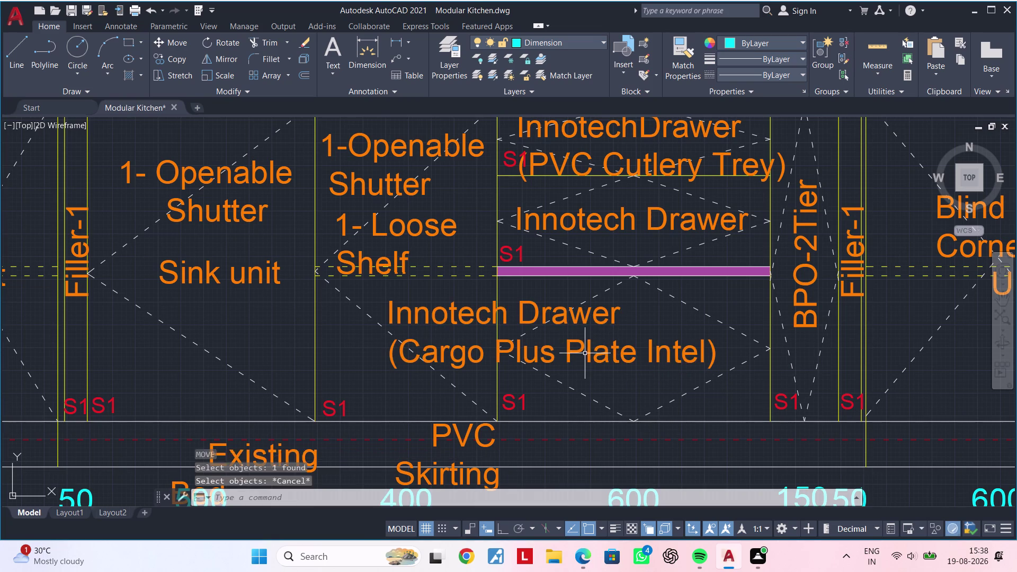
Move the label again so it sits centred in the bottom drawer unit.
click(585, 353)
click(572, 354)
click(571, 351)
text(m)
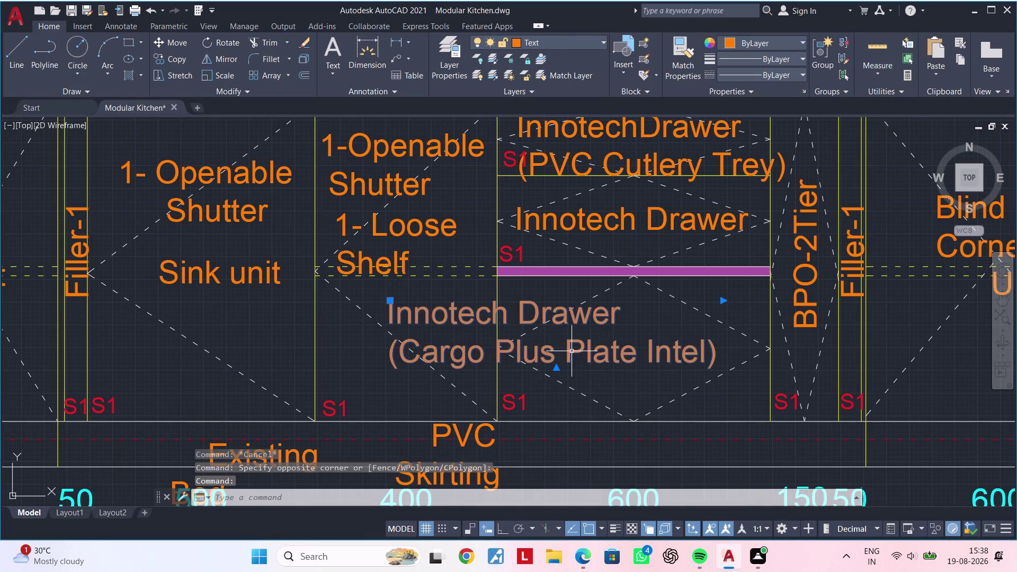
key(space)
click(571, 351)
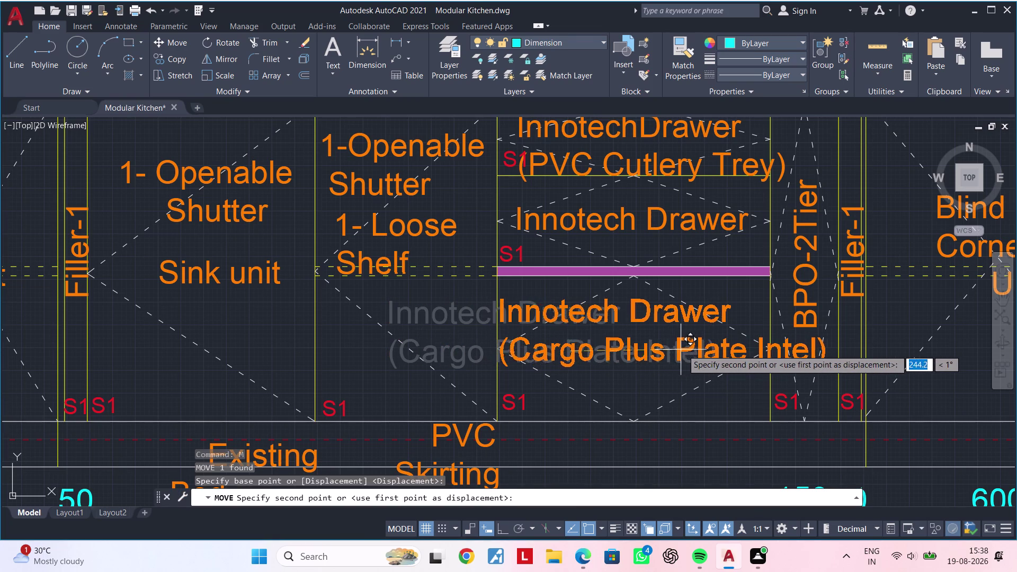
click(684, 349)
scroll(down, 3)
middle_drag(677, 370, 584, 399)
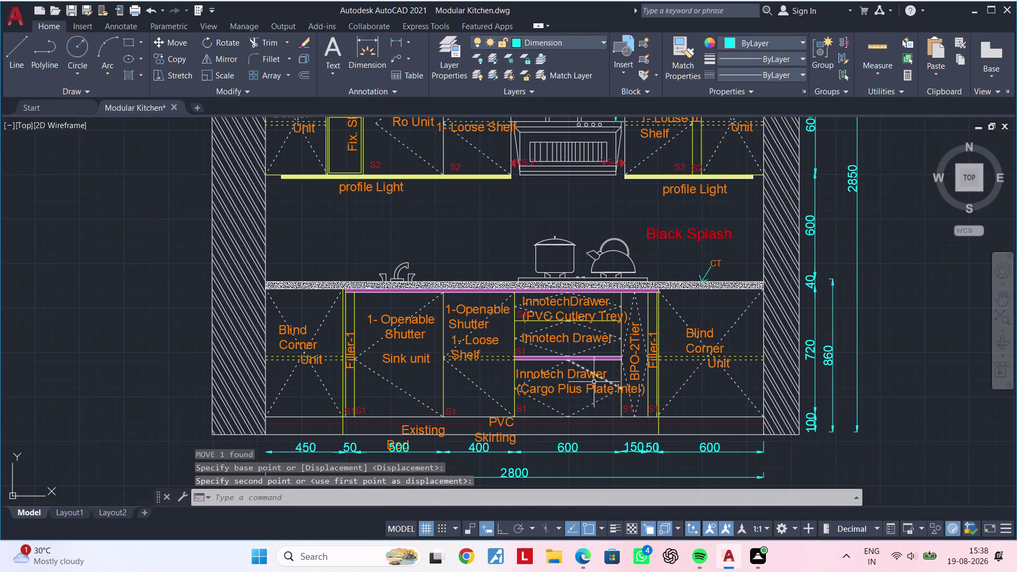
middle_drag(581, 384, 593, 408)
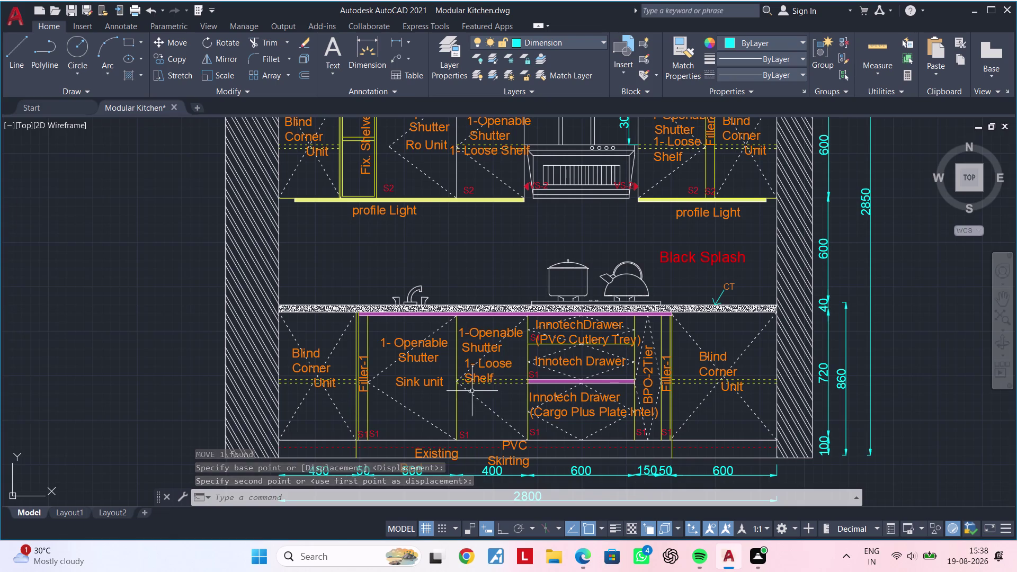
middle_drag(460, 411, 442, 438)
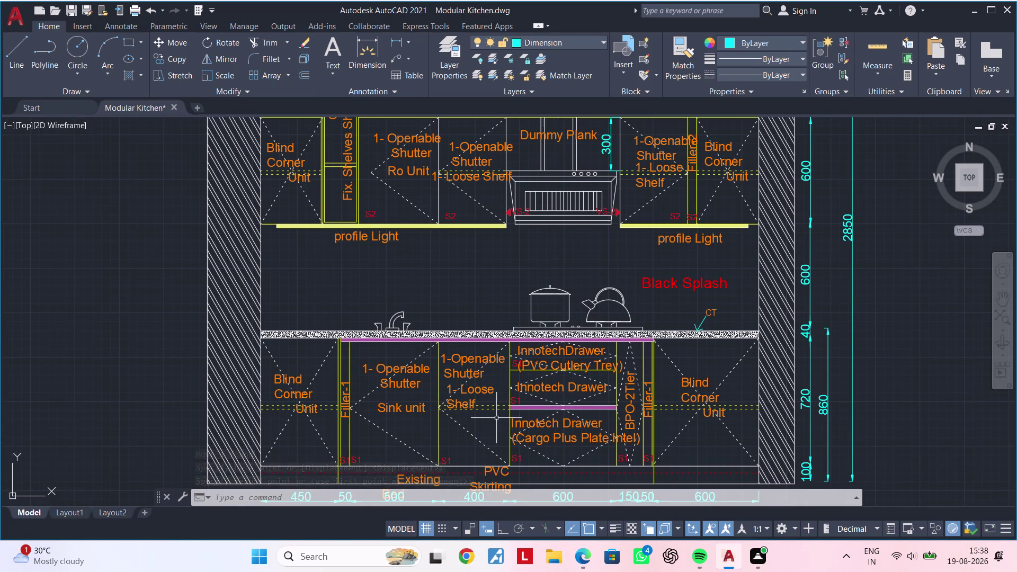
middle_drag(498, 425, 493, 505)
middle_drag(641, 310, 576, 411)
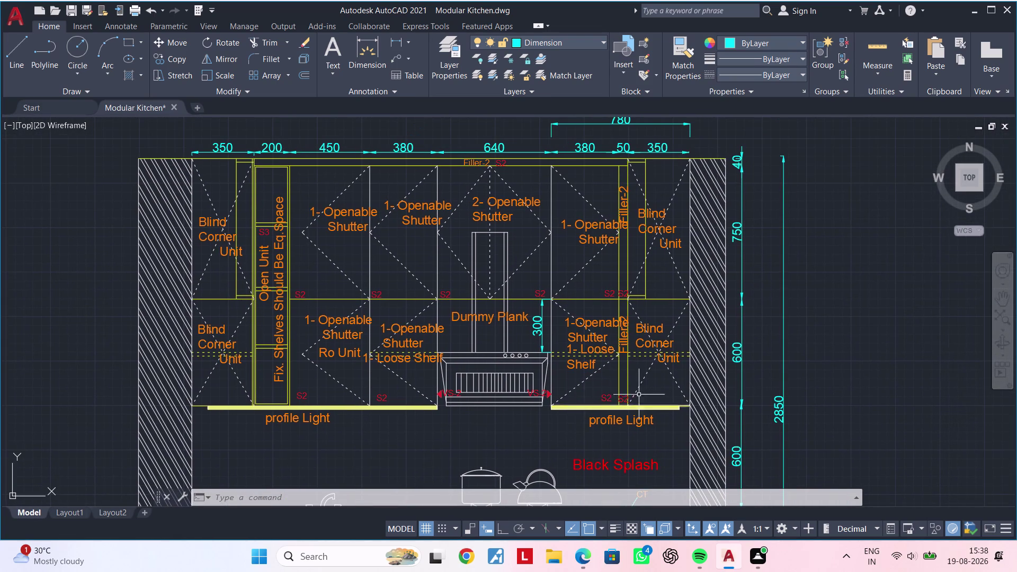
middle_drag(606, 380, 696, 381)
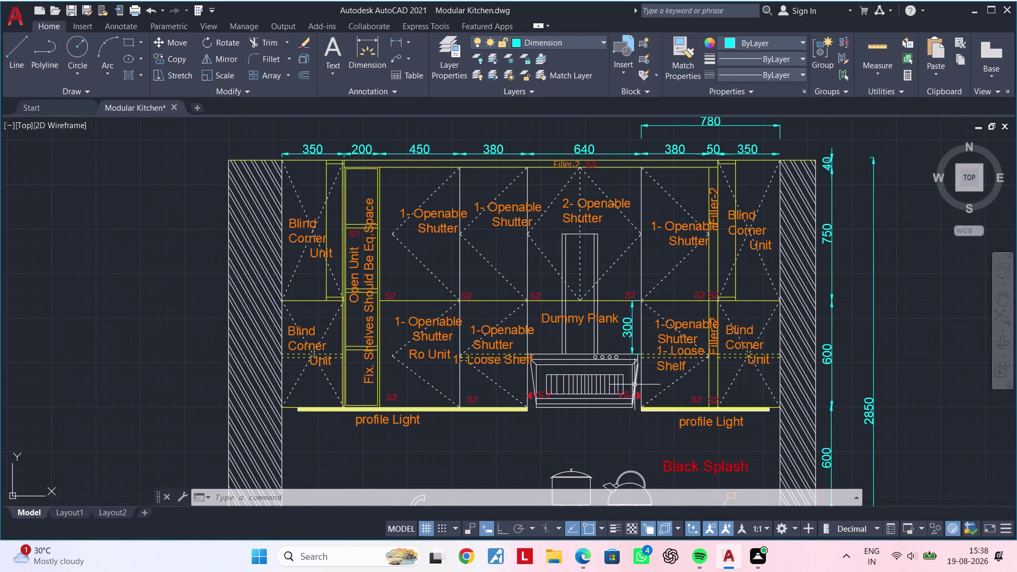
middle_drag(639, 382, 609, 422)
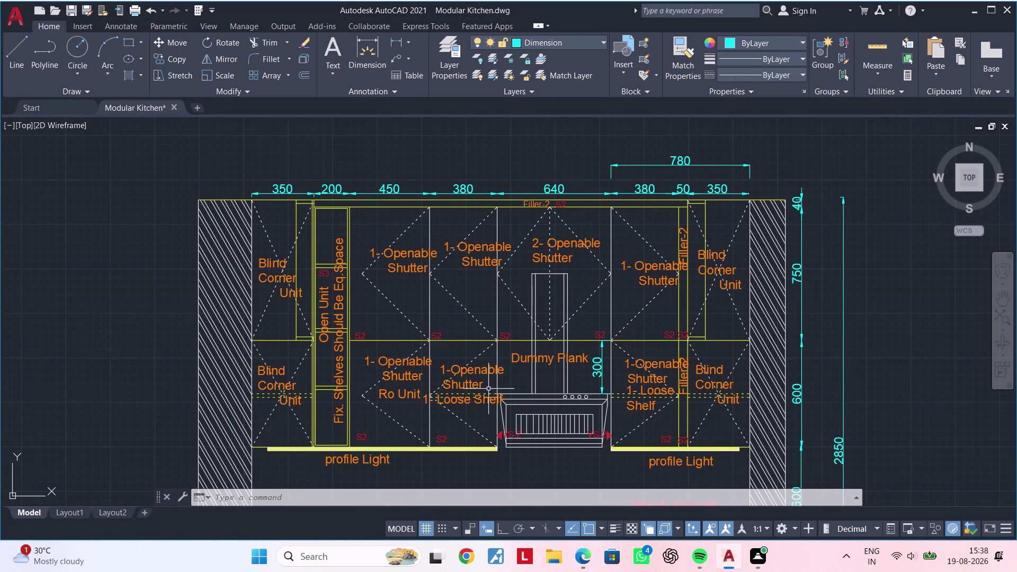
middle_drag(529, 352, 499, 385)
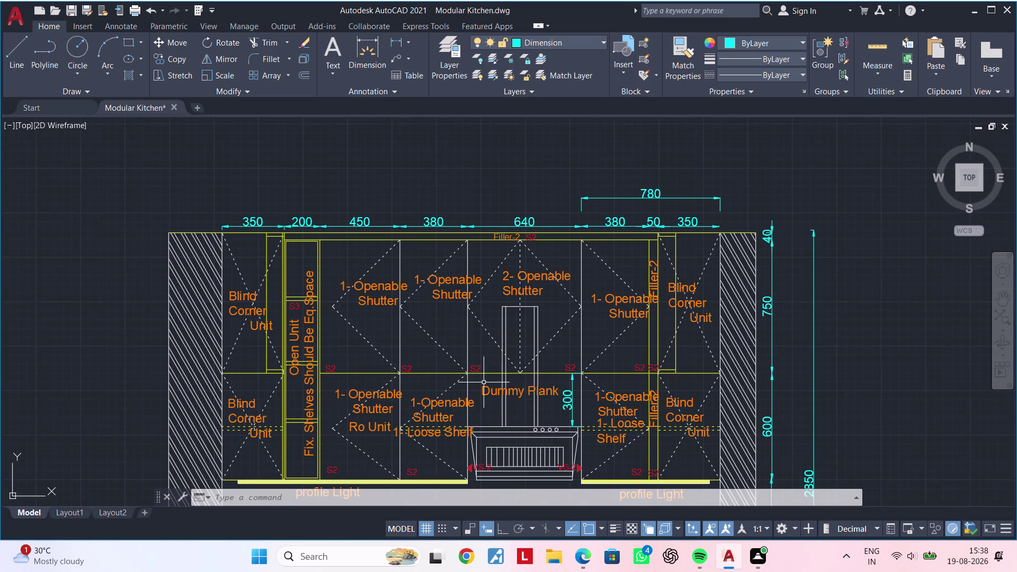
scroll(down, 3)
middle_drag(484, 382, 563, 299)
middle_drag(503, 338, 776, 283)
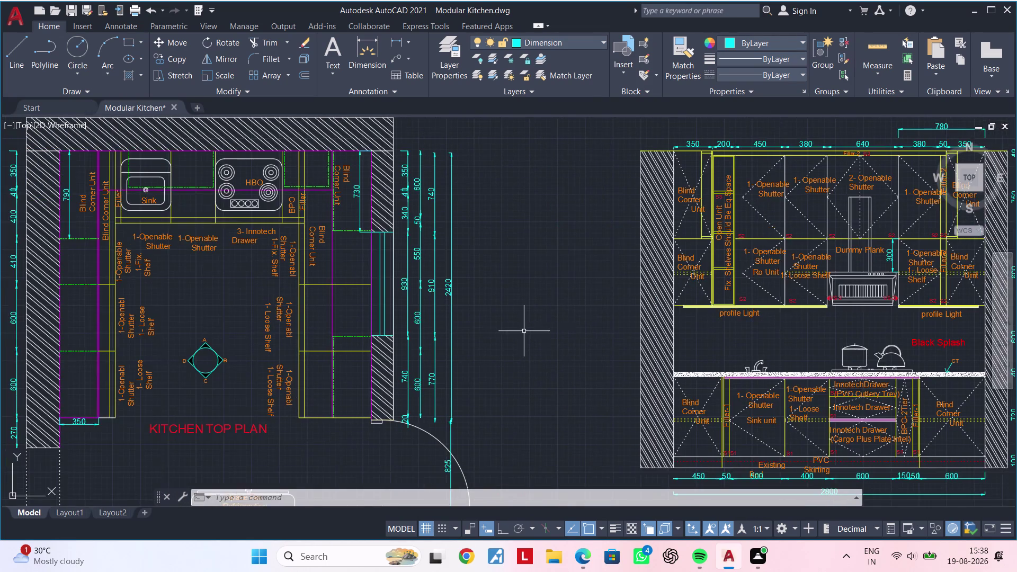
middle_drag(573, 321, 745, 294)
scroll(down, 3)
middle_drag(698, 328, 478, 250)
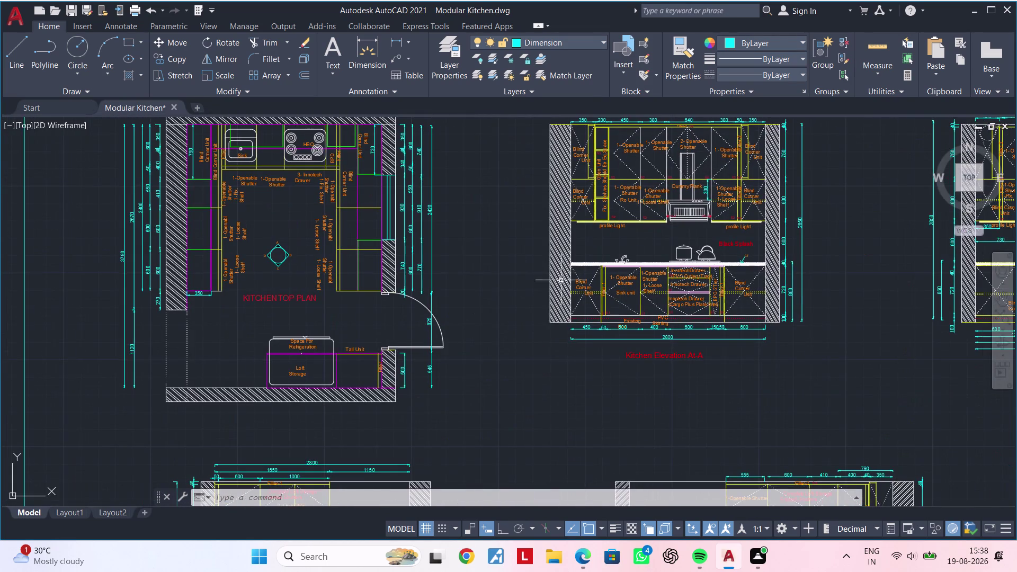
scroll(down, 3)
middle_drag(718, 321, 429, 311)
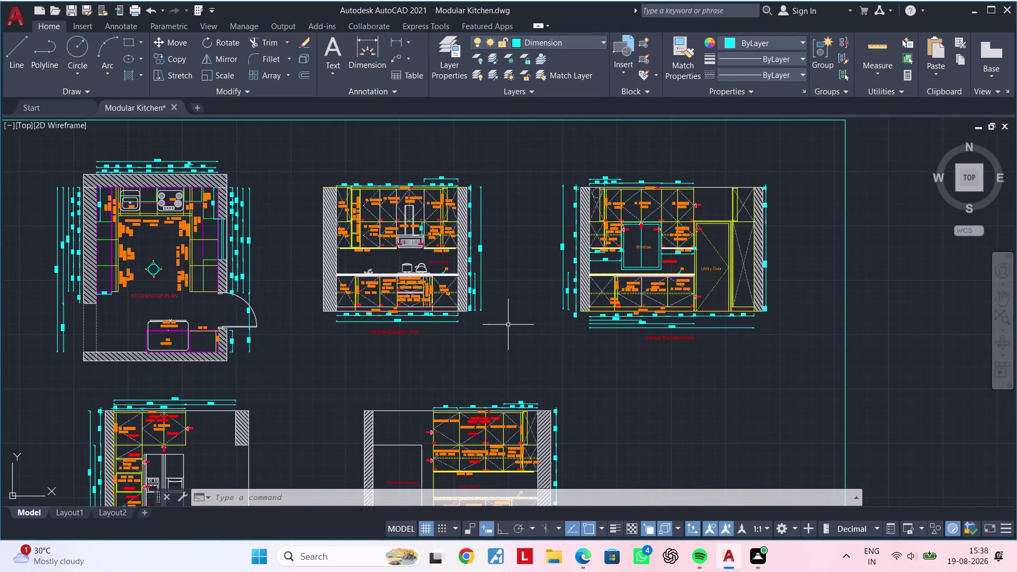
scroll(up, 3)
middle_drag(430, 326, 615, 305)
middle_drag(602, 329, 625, 229)
middle_drag(662, 334, 659, 269)
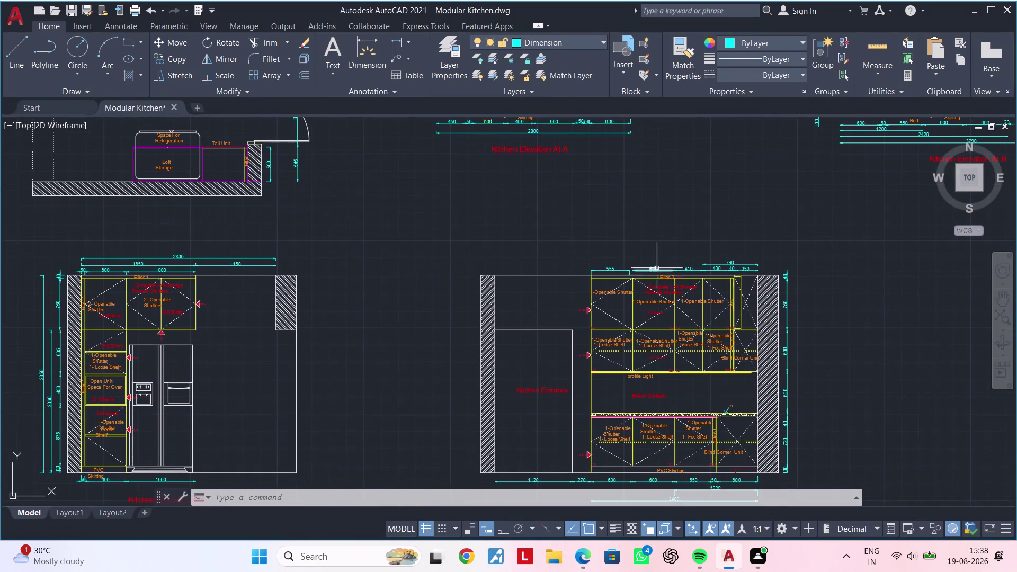
middle_drag(407, 344, 500, 301)
scroll(down, 3)
middle_drag(492, 312, 432, 330)
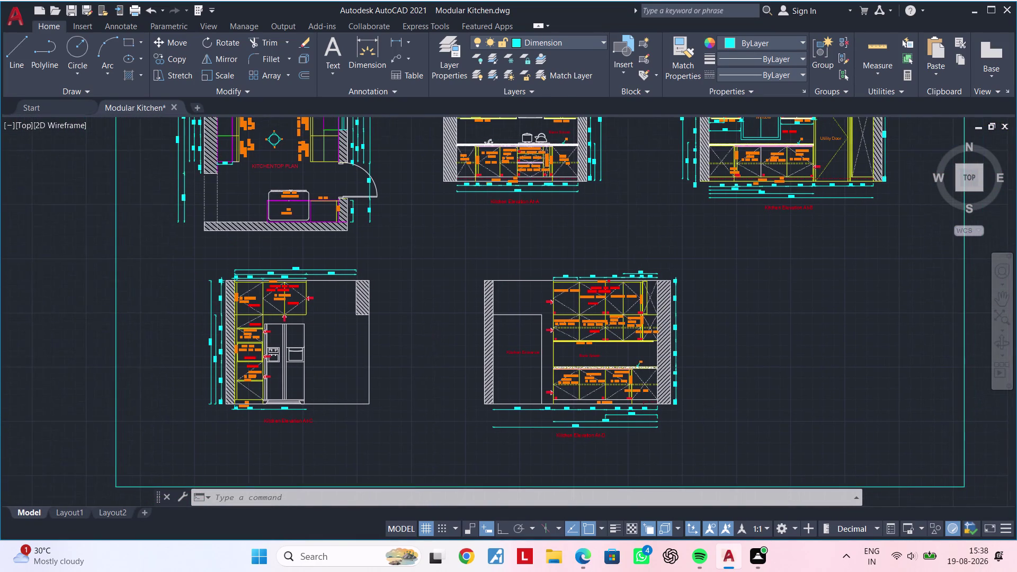
key(Escape)
key(Escape)
key(Escape)
key(Escape)
key(Escape)
key(c)
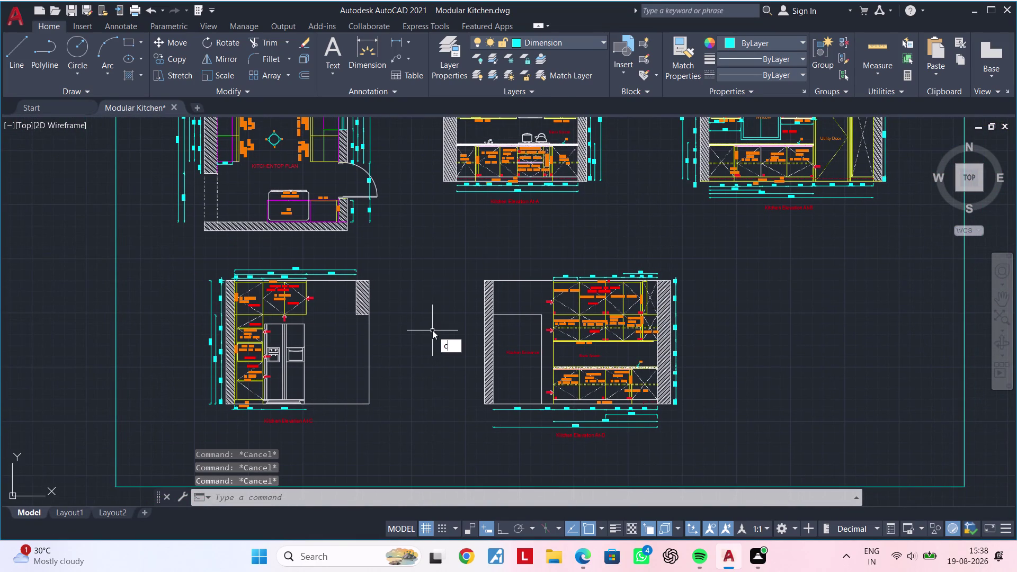
key(Escape)
text(pl)
Start plotting with the previous plot settings and window the plan and four elevations.
click(478, 360)
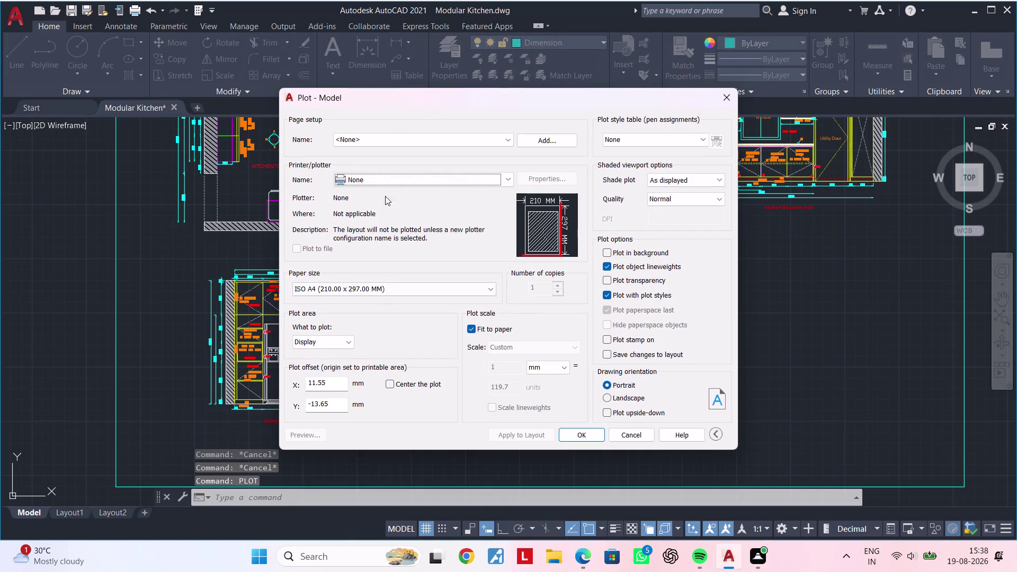
click(396, 133)
click(399, 136)
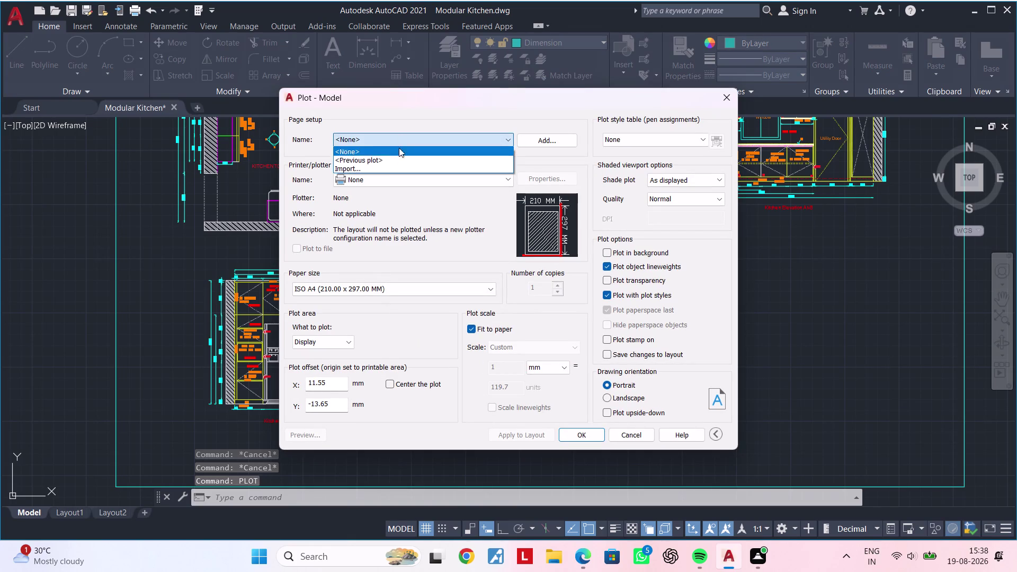
click(399, 160)
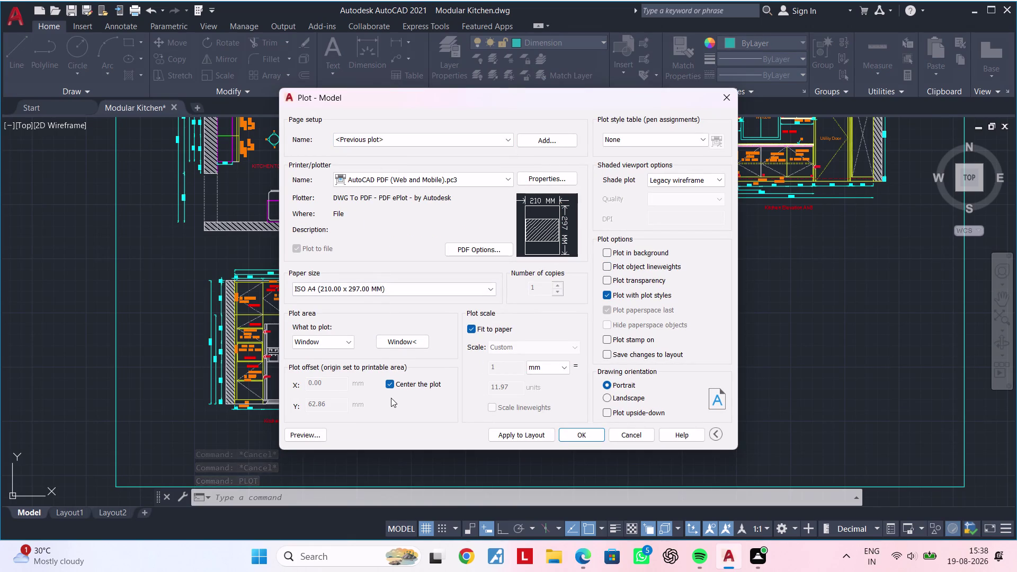
click(410, 344)
scroll(down, 3)
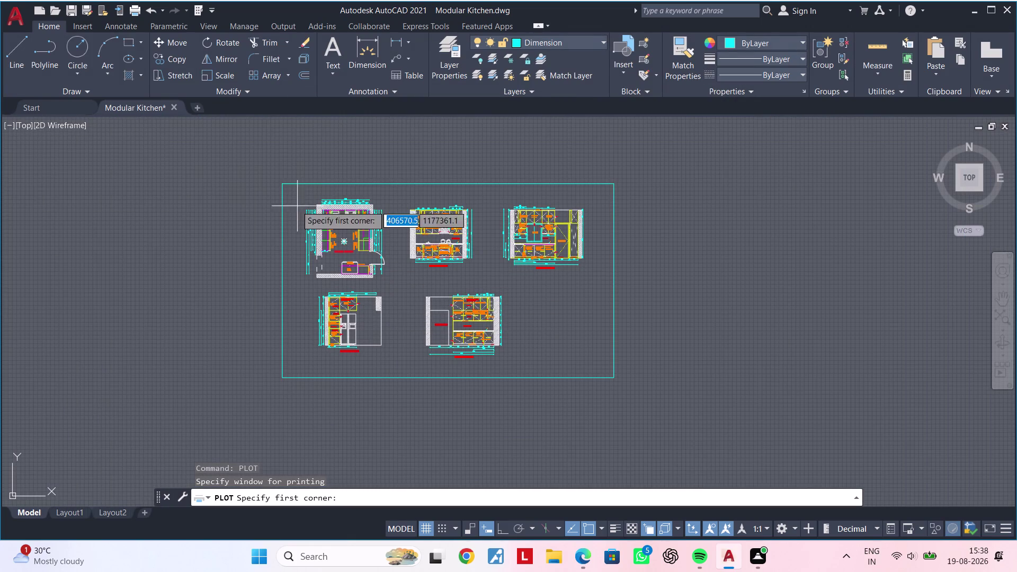
click(274, 173)
click(650, 394)
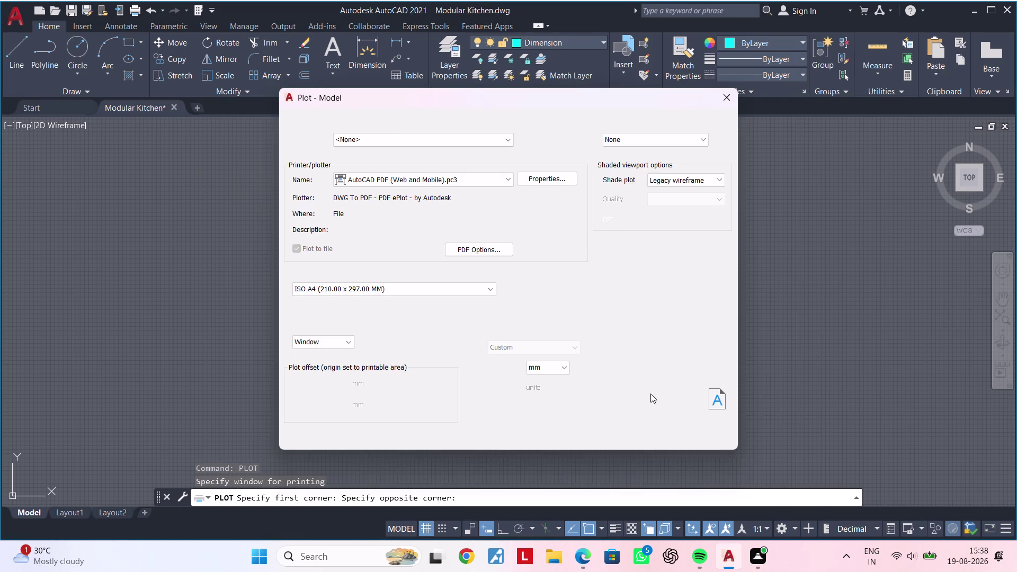
Preview the A4 sheet, zoom and pan across the plan and elevations, then close the preview.
click(317, 437)
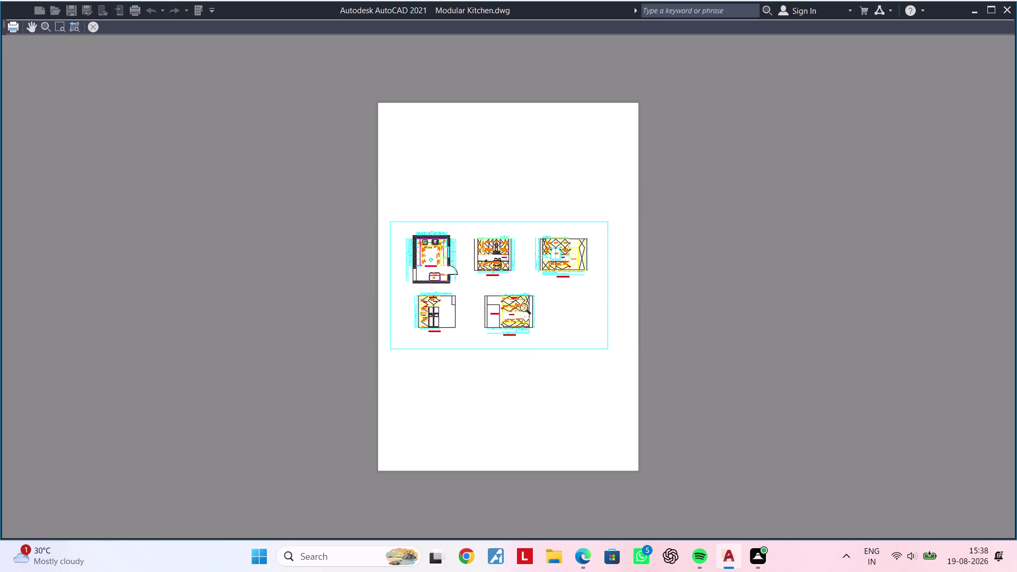
scroll(up, 3)
scroll(up, 3)
middle_drag(520, 283, 423, 424)
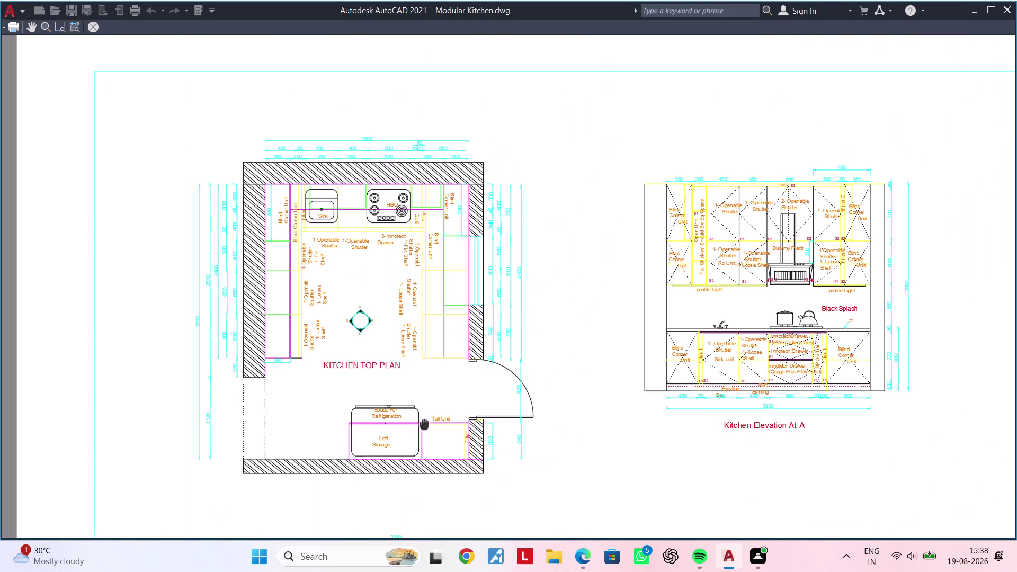
middle_drag(423, 424, 421, 430)
scroll(up, 3)
scroll(up, 3)
scroll(up, 3)
middle_drag(810, 340, 353, 260)
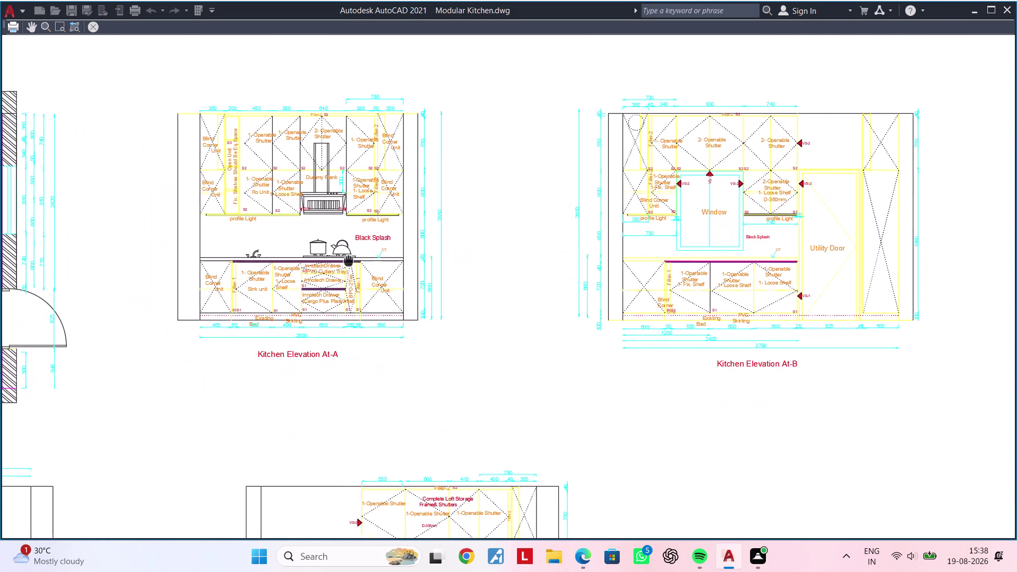
middle_drag(352, 261, 347, 260)
scroll(up, 3)
middle_drag(312, 306, 512, 269)
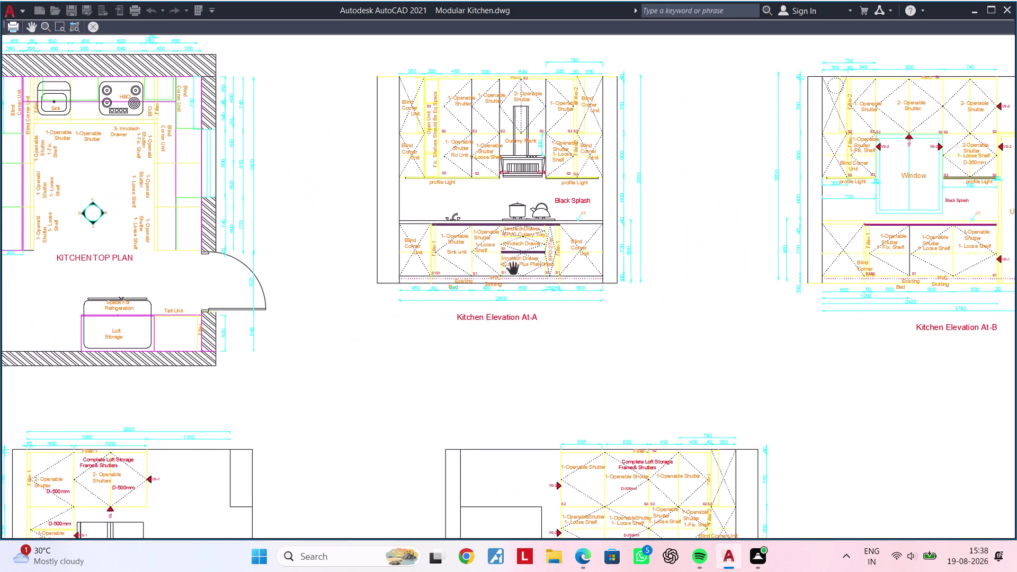
scroll(up, 3)
scroll(up, 3)
scroll(down, 3)
middle_drag(506, 398, 633, 306)
scroll(up, 3)
scroll(up, 3)
scroll(up, 3)
middle_drag(733, 347, 472, 421)
scroll(up, 3)
middle_drag(508, 353, 496, 384)
scroll(up, 3)
middle_drag(410, 375, 596, 414)
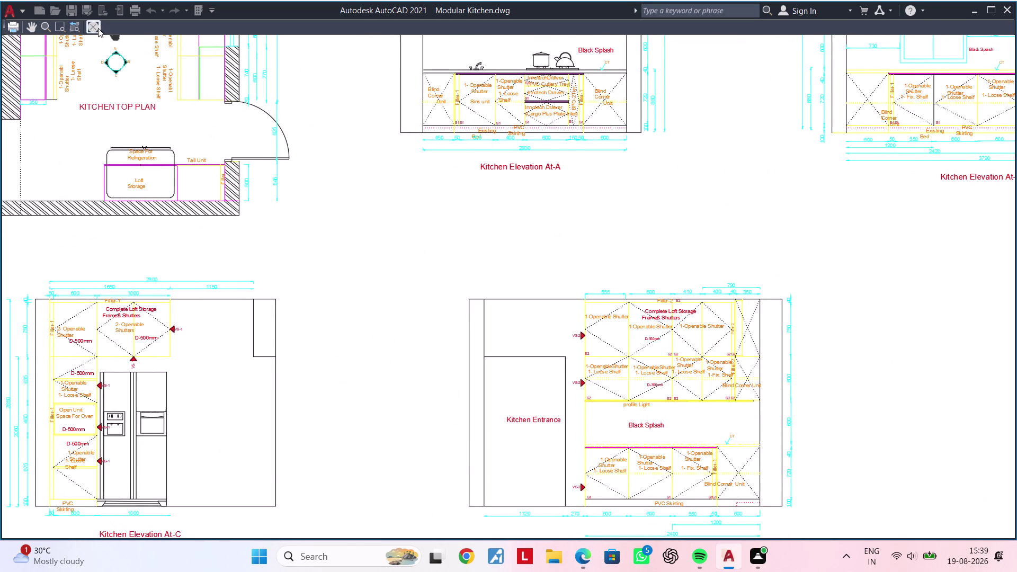
click(93, 27)
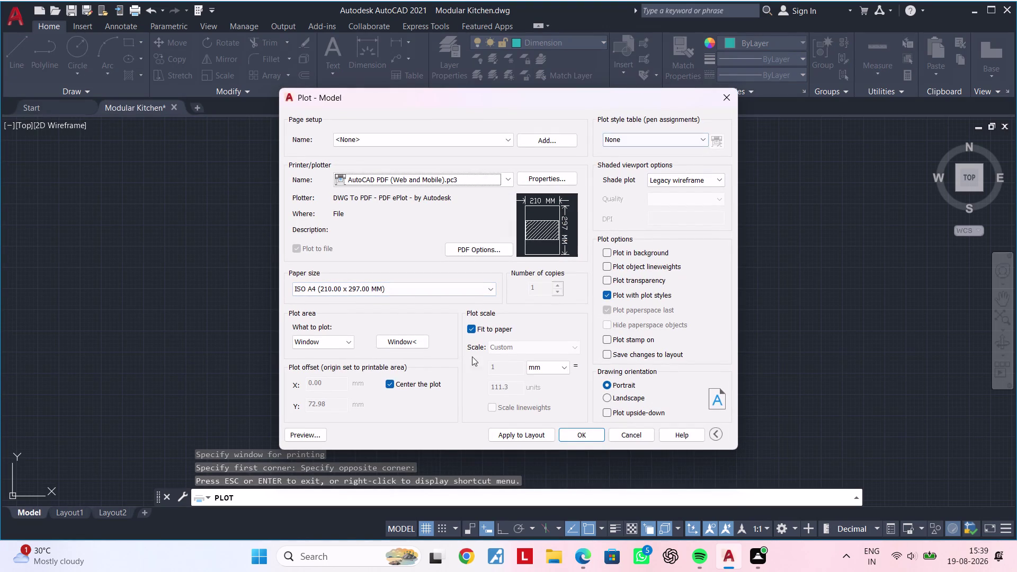
Reframe the plot window around Kitchen Elevation At-A only.
click(395, 340)
scroll(up, 3)
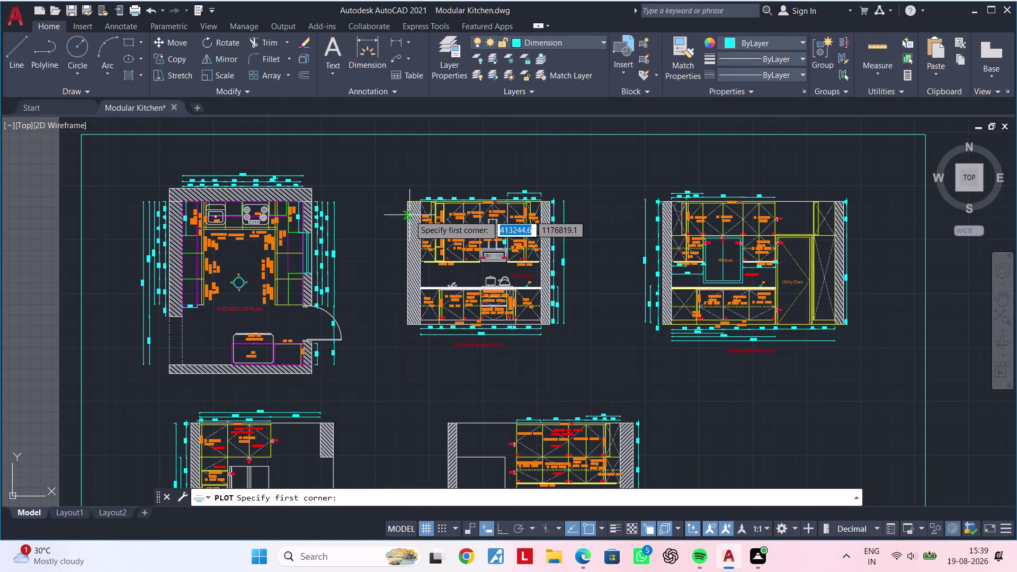
click(373, 179)
click(593, 367)
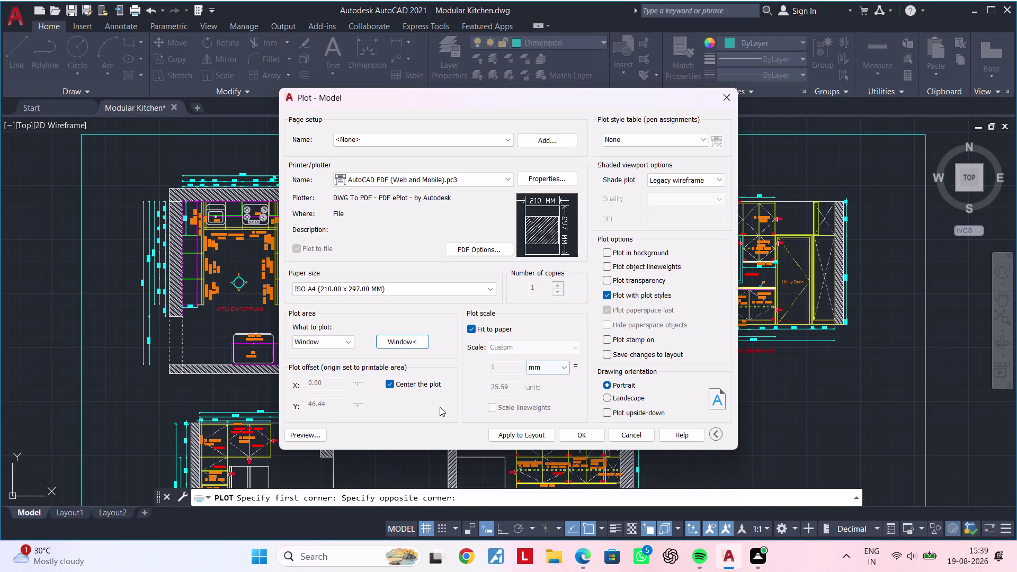
Preview Elevation At-A on the portrait A4 sheet, inspect it, then exit without plotting.
click(302, 434)
scroll(up, 3)
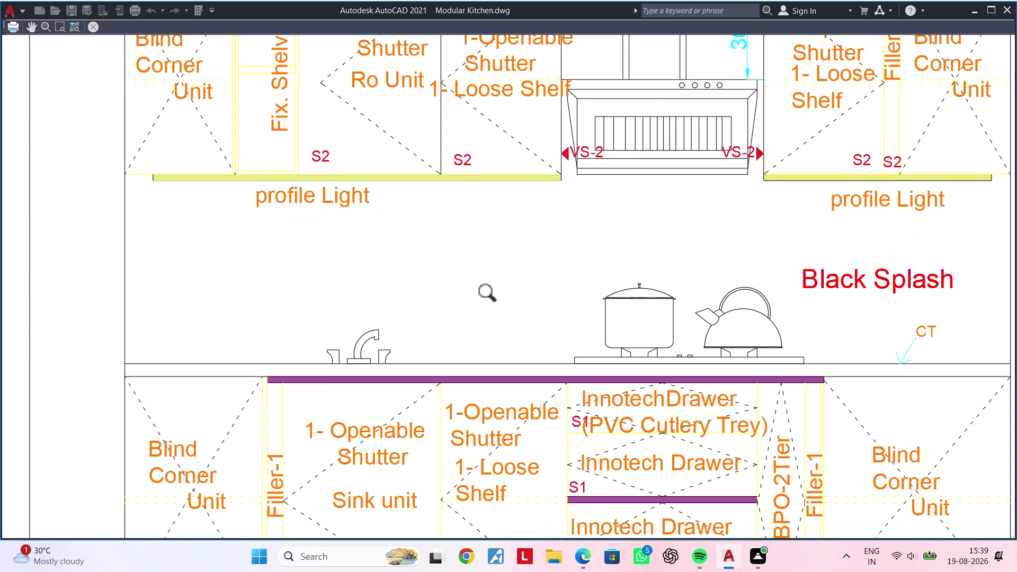
scroll(up, 3)
scroll(down, 3)
middle_drag(520, 302, 406, 416)
middle_drag(458, 394, 428, 404)
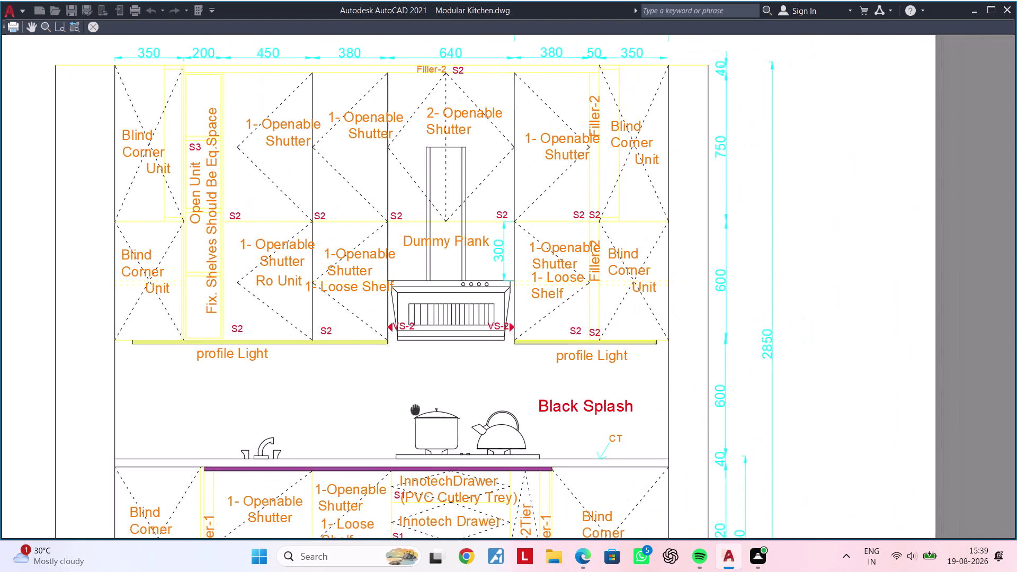
middle_drag(427, 404, 402, 412)
scroll(down, 3)
middle_drag(414, 405, 509, 374)
scroll(up, 3)
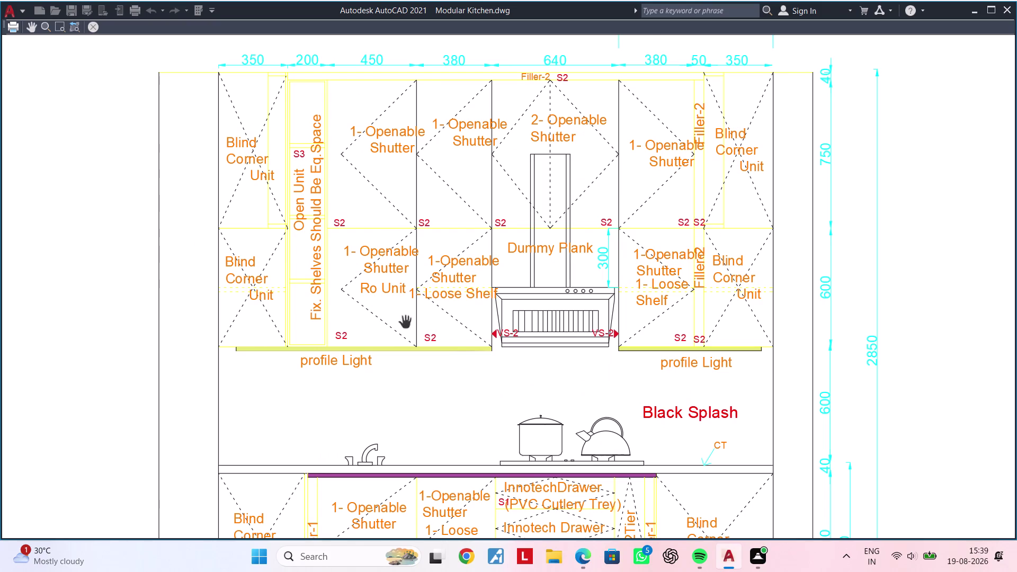
middle_drag(374, 322, 465, 291)
scroll(up, 3)
scroll(down, 3)
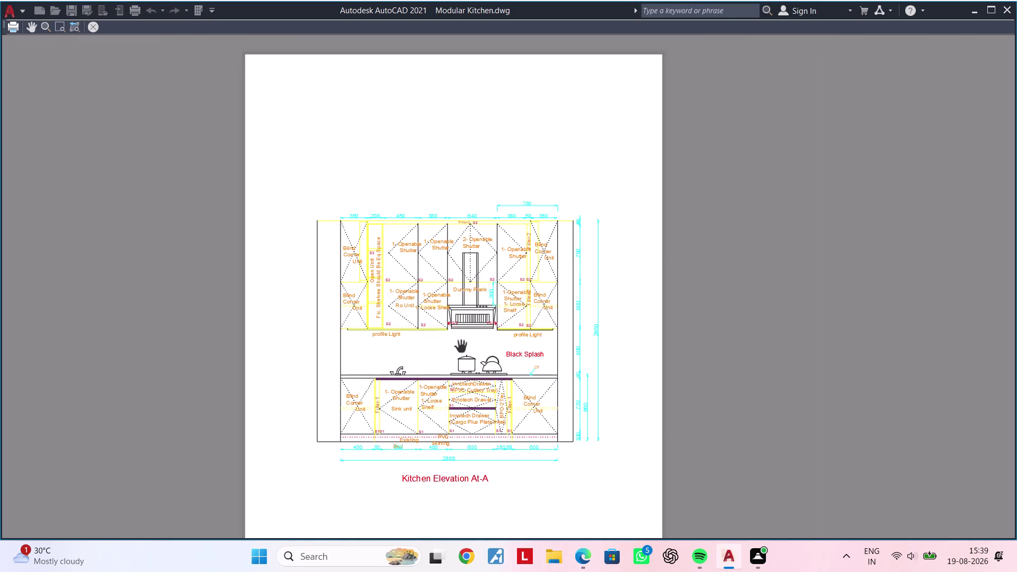
middle_drag(453, 350, 313, 368)
scroll(up, 3)
middle_drag(393, 393, 333, 431)
scroll(down, 3)
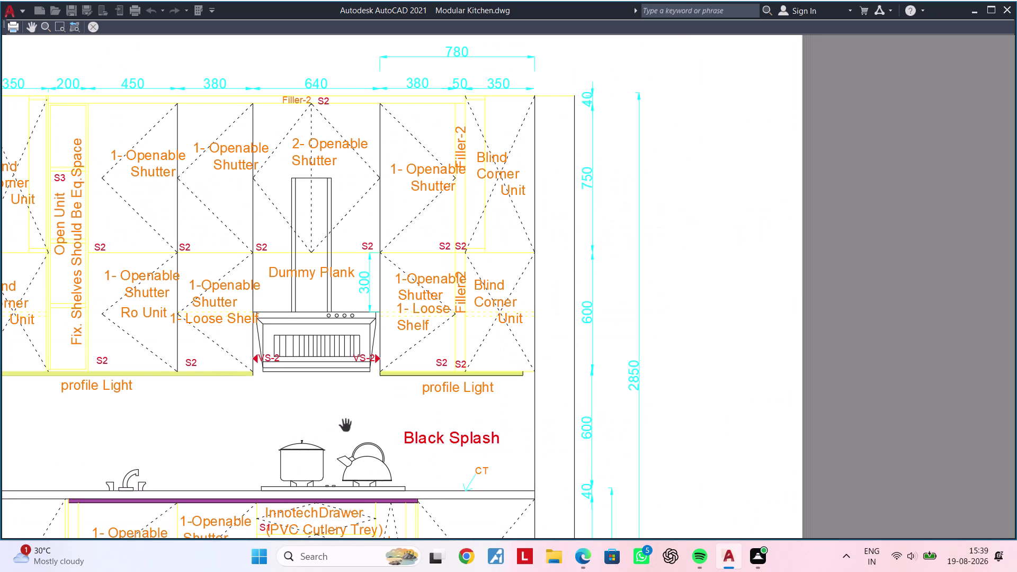
middle_drag(356, 419, 426, 400)
scroll(down, 3)
scroll(down, 3)
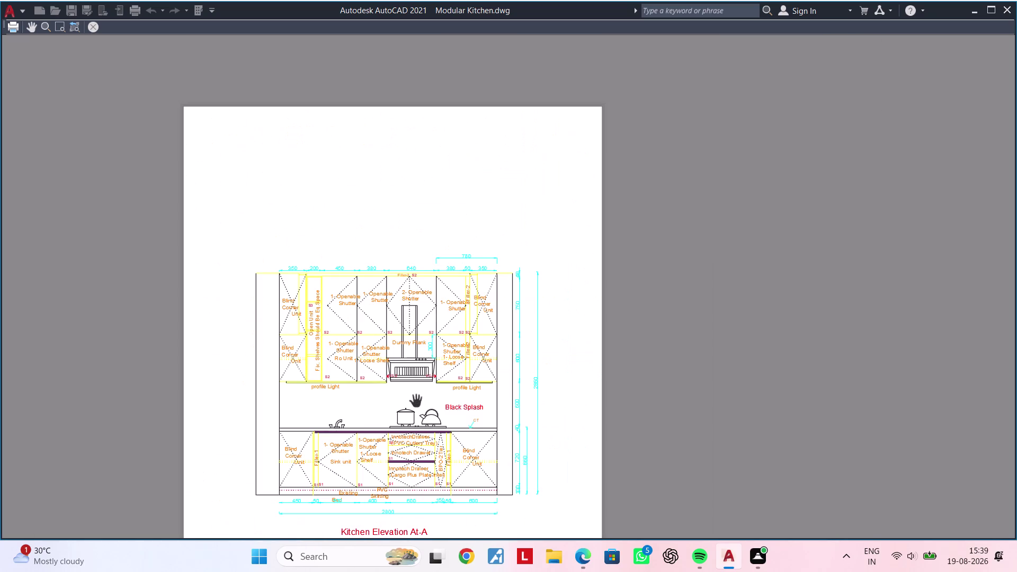
middle_drag(451, 394, 523, 381)
click(98, 28)
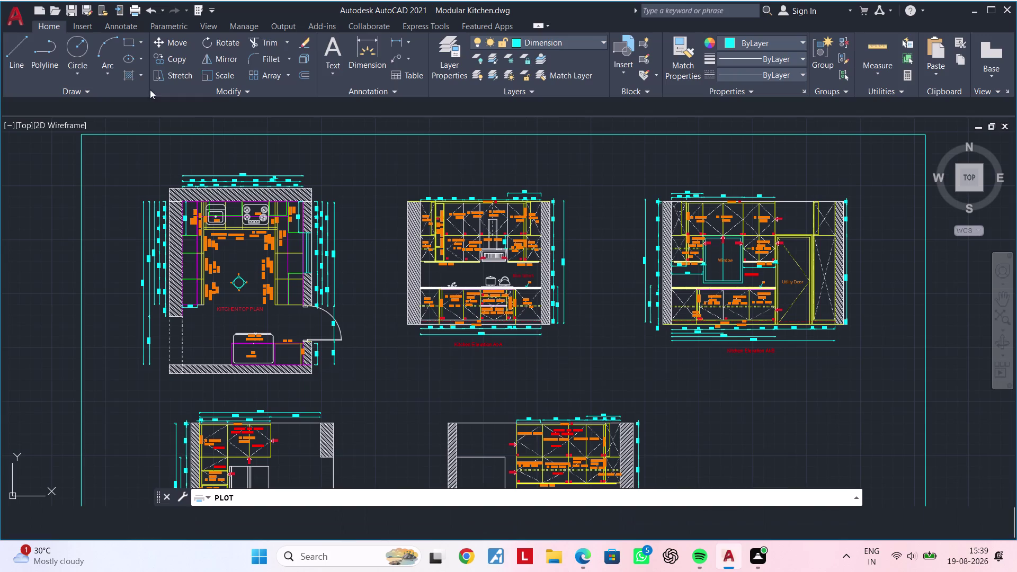
Cancel the running plot command and clear any leftover command.
key(Escape)
key(Escape)
key(Escape)
scroll(up, 3)
scroll(up, 3)
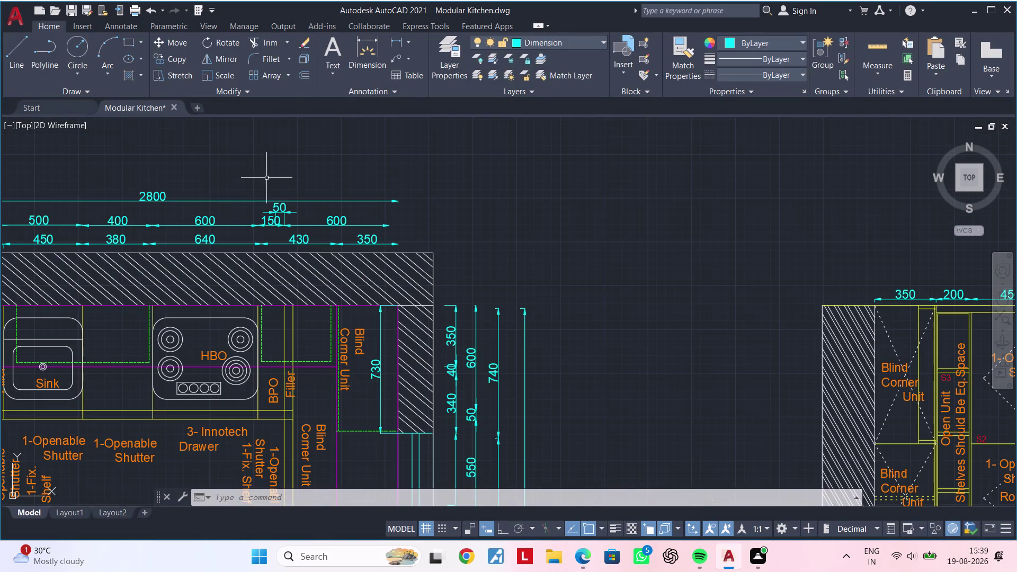
Select the kitchen plan's top dimension lines with a crossing window.
click(270, 171)
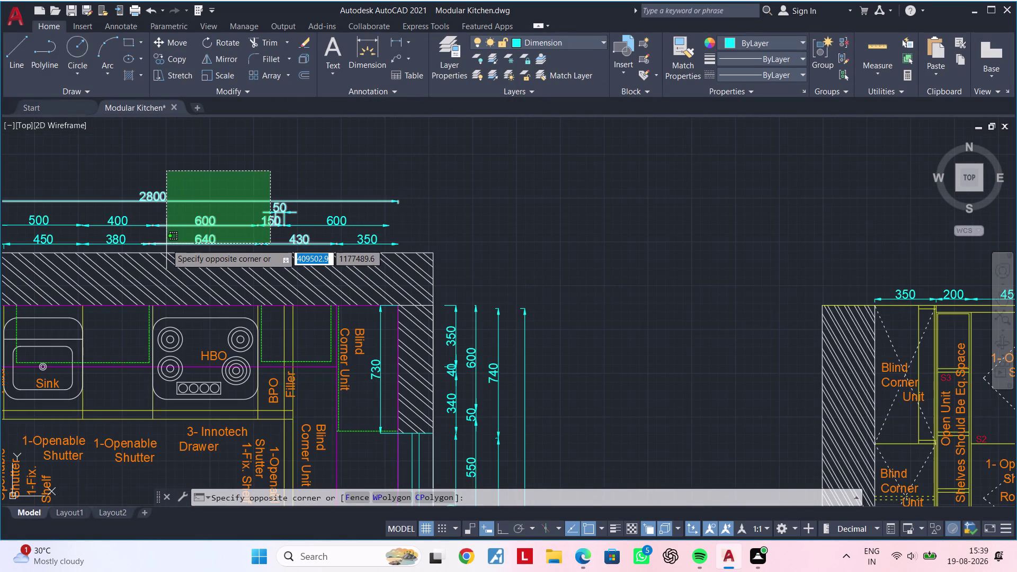
scroll(down, 3)
middle_drag(181, 236, 376, 190)
scroll(up, 3)
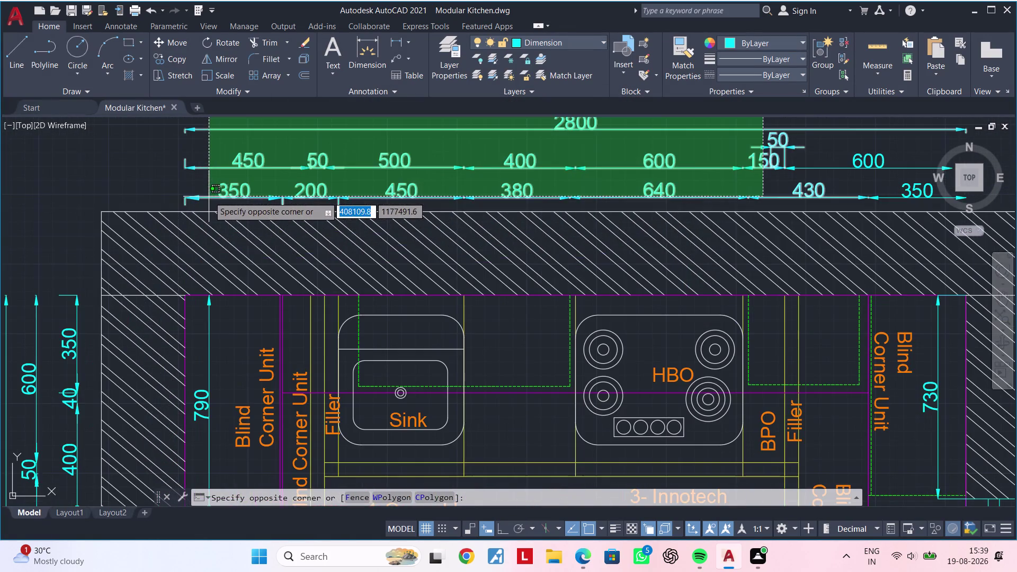
key(Escape)
scroll(down, 3)
middle_drag(246, 189, 167, 227)
scroll(up, 3)
click(80, 186)
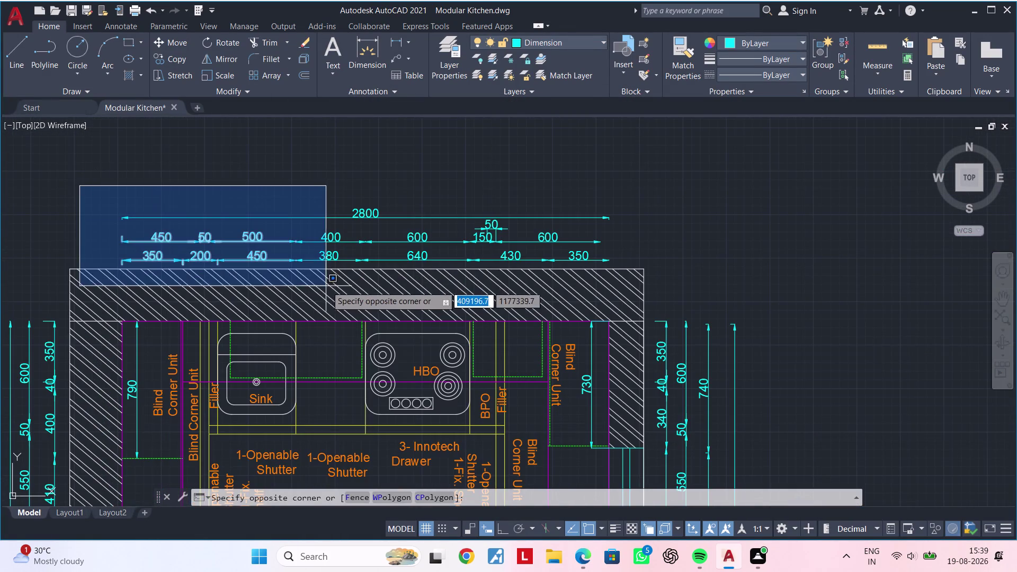
middle_drag(325, 263, 273, 199)
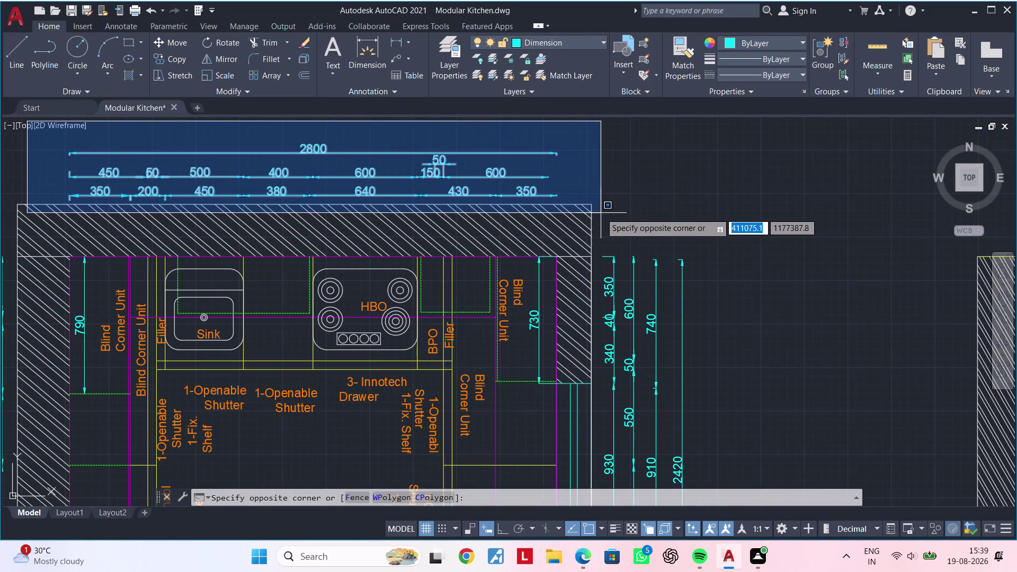
click(604, 213)
Add the plan's right-side dimensions to the selection.
middle_drag(653, 215, 605, 187)
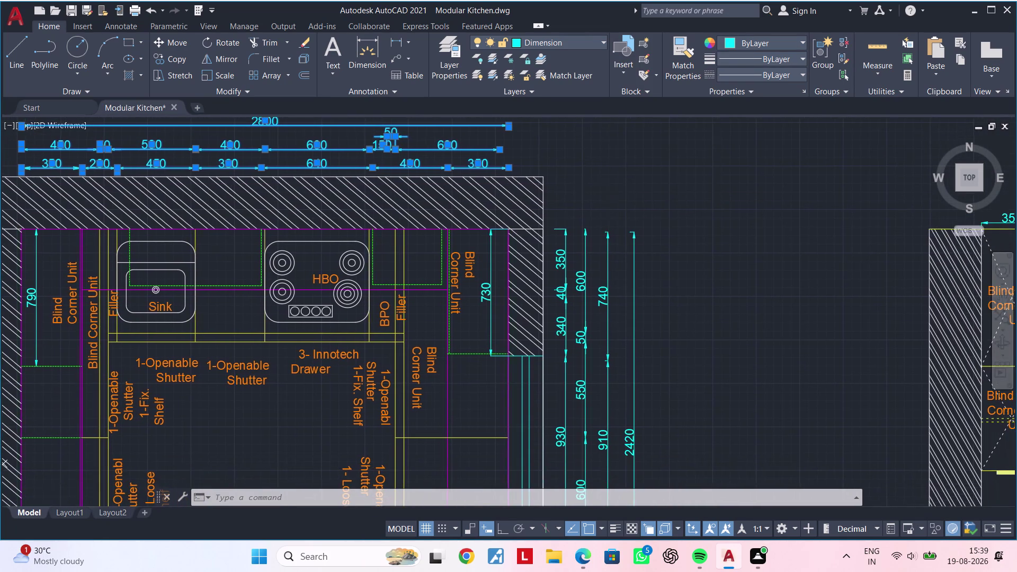
scroll(down, 3)
middle_drag(614, 288, 613, 237)
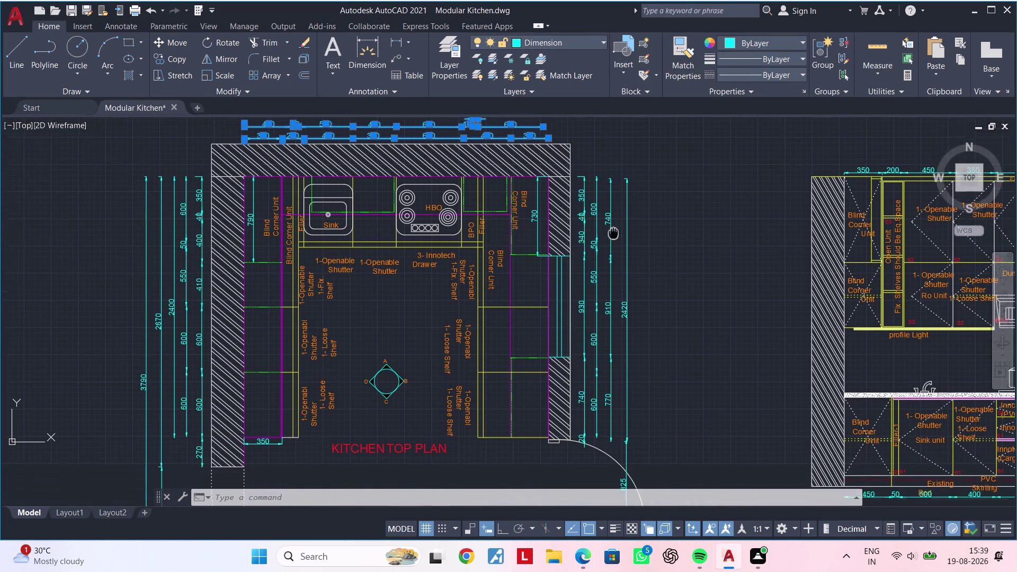
middle_drag(614, 237, 613, 231)
middle_drag(698, 354, 599, 347)
click(480, 147)
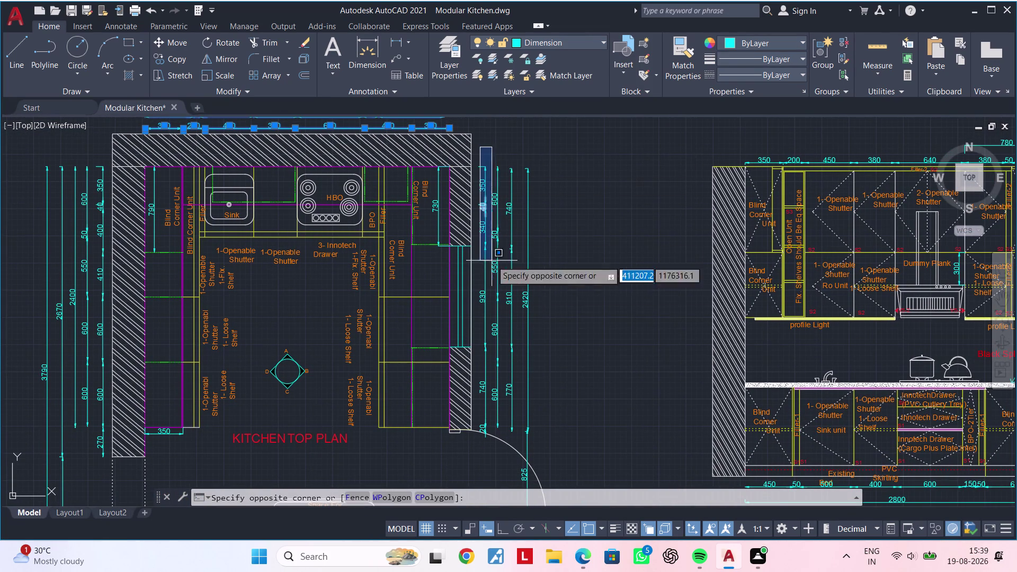
middle_drag(572, 425, 518, 242)
click(523, 417)
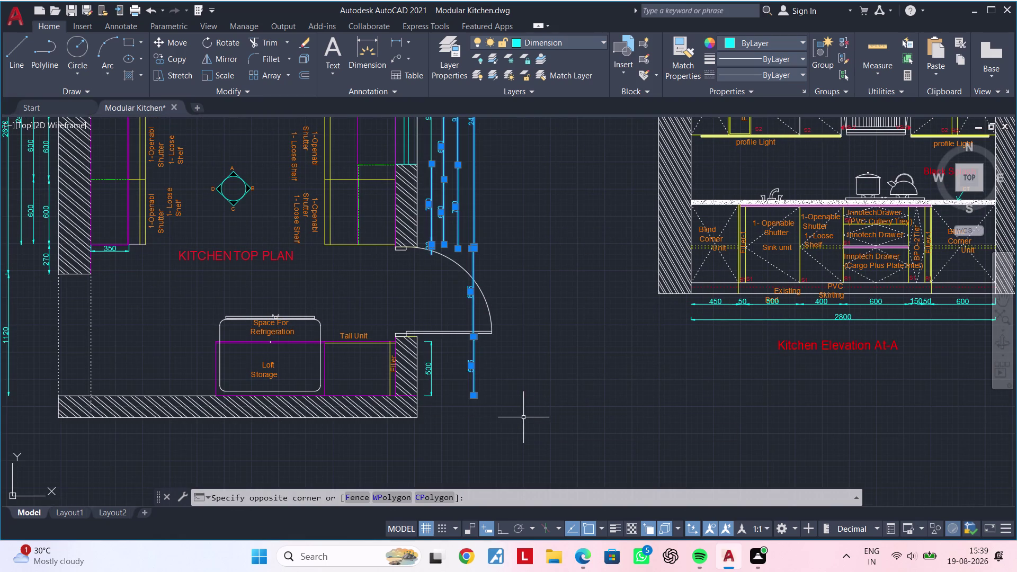
Add the small dimension by the door to the selection.
scroll(up, 3)
click(364, 286)
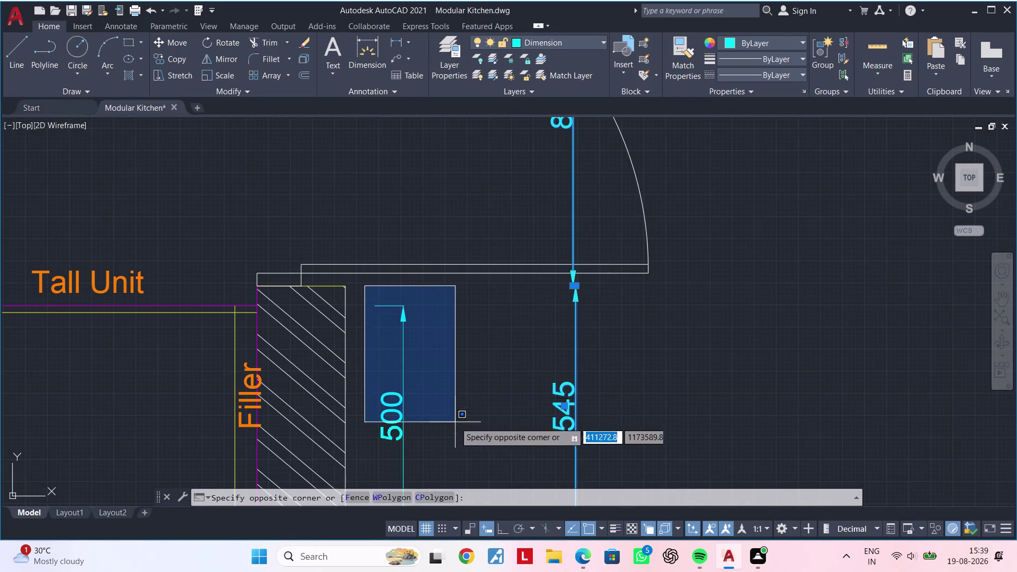
middle_drag(458, 426, 459, 317)
click(468, 448)
Add the plan's left-side dimensions to the selection.
scroll(down, 3)
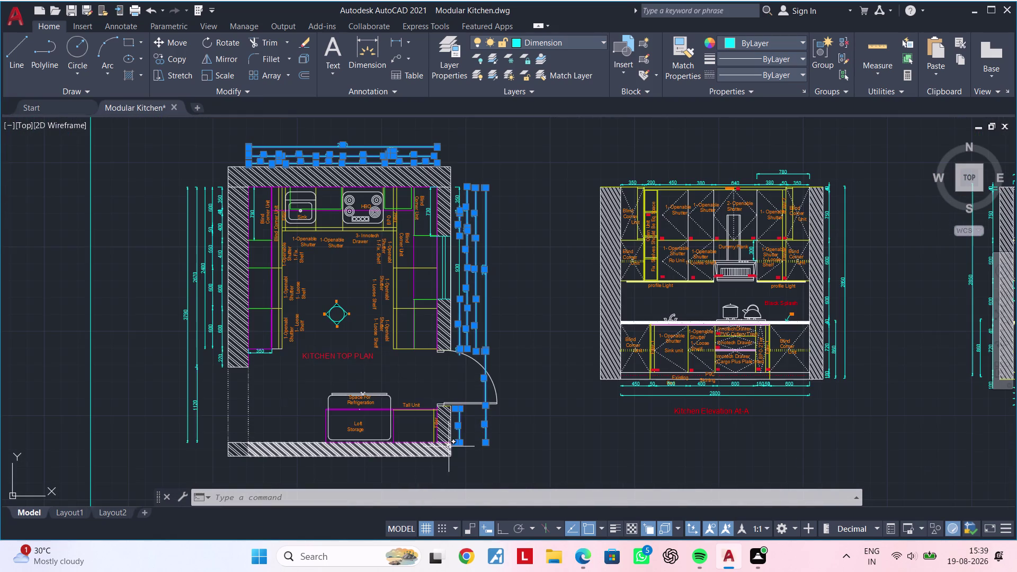
middle_drag(207, 392, 309, 413)
click(327, 193)
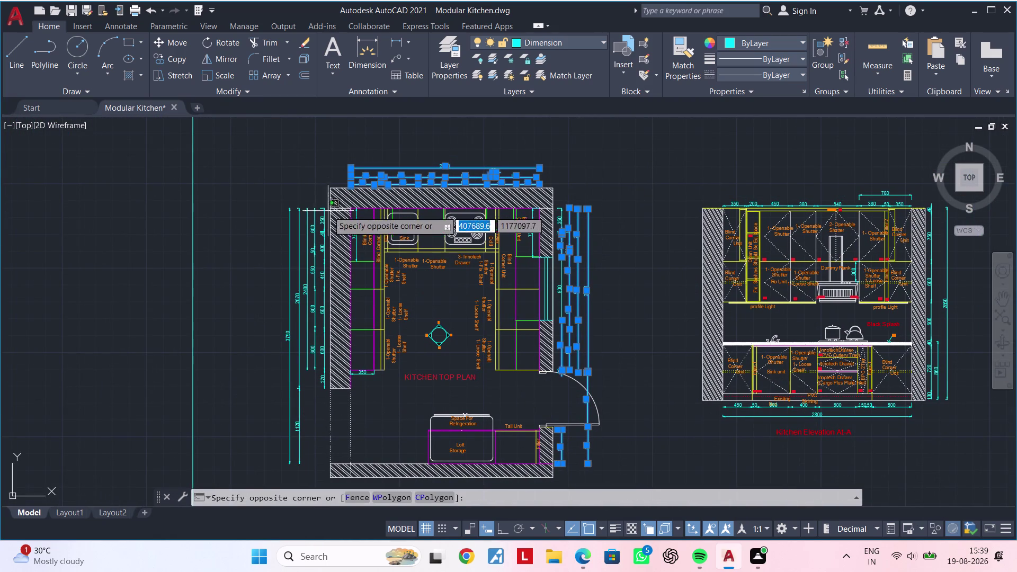
scroll(up, 3)
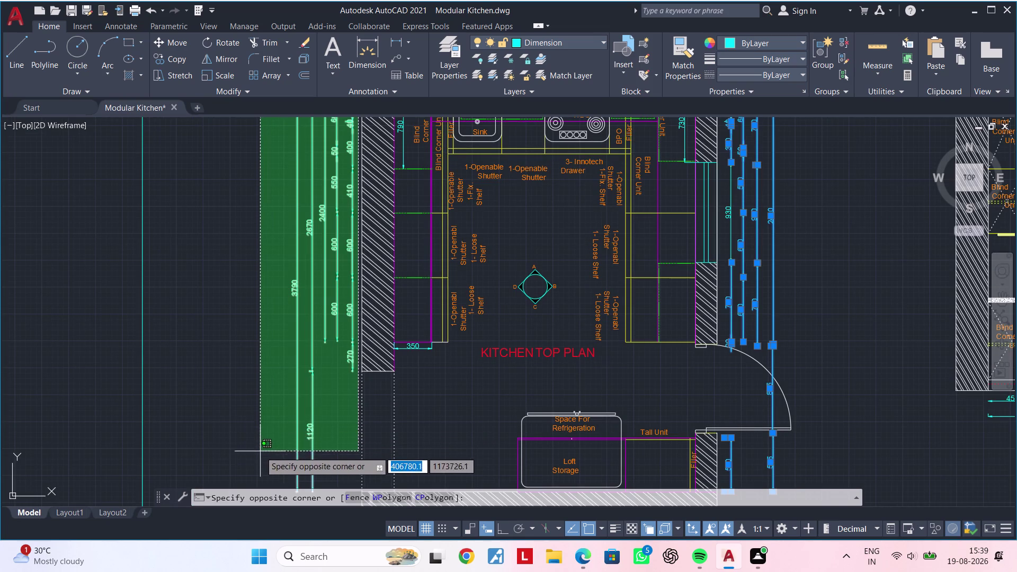
middle_drag(258, 451, 289, 314)
click(268, 362)
Add Kitchen Elevation At-A's bottom dimensions to the selection.
scroll(down, 3)
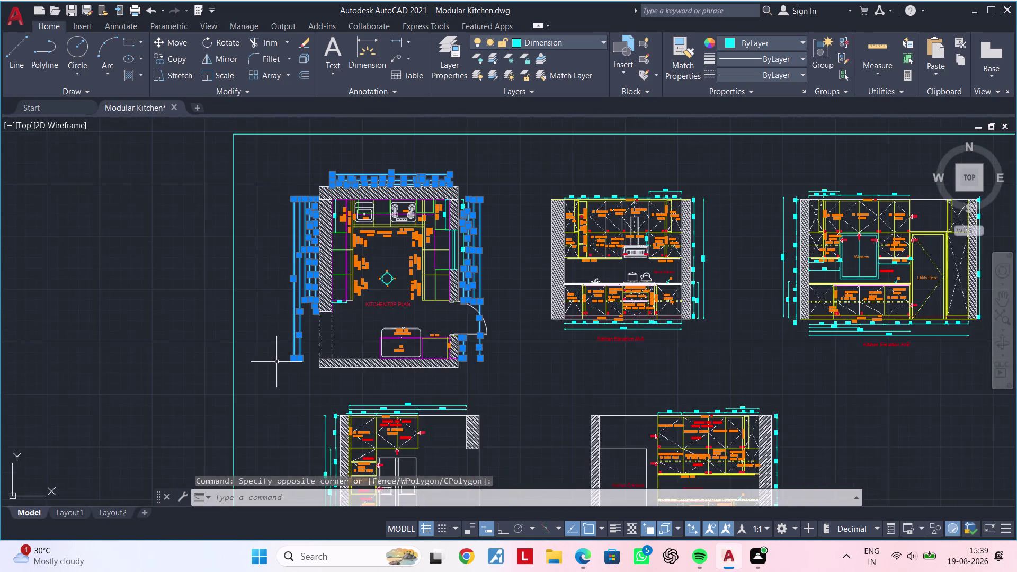
middle_drag(278, 363, 266, 421)
scroll(up, 3)
scroll(down, 3)
middle_drag(518, 324, 244, 266)
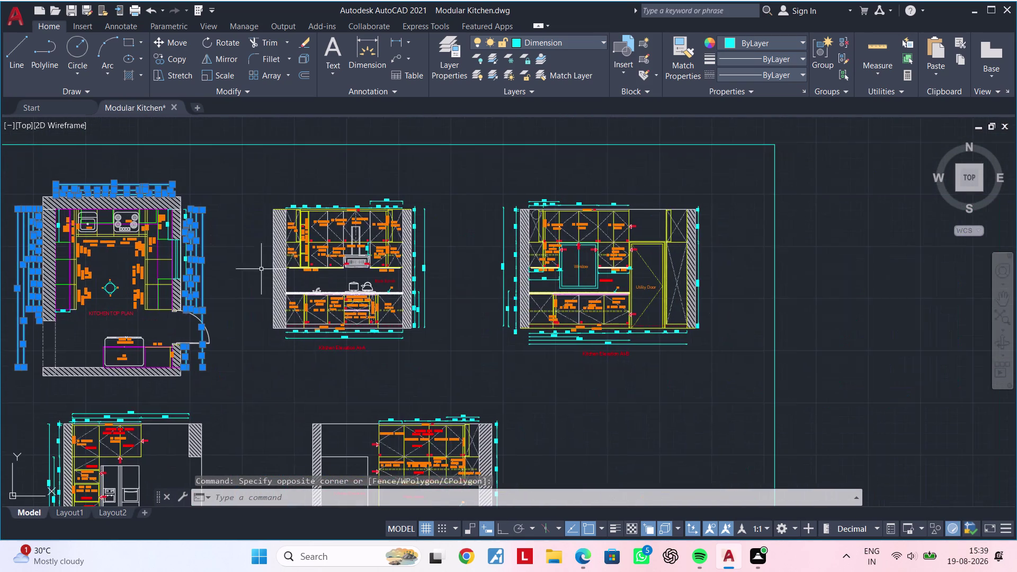
scroll(up, 3)
click(216, 337)
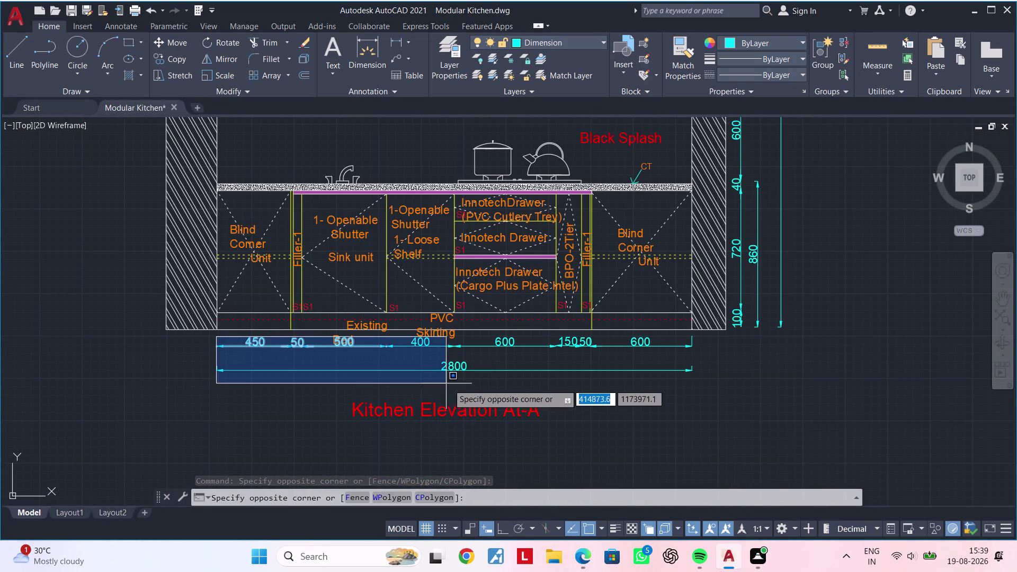
middle_drag(448, 386, 376, 386)
click(647, 403)
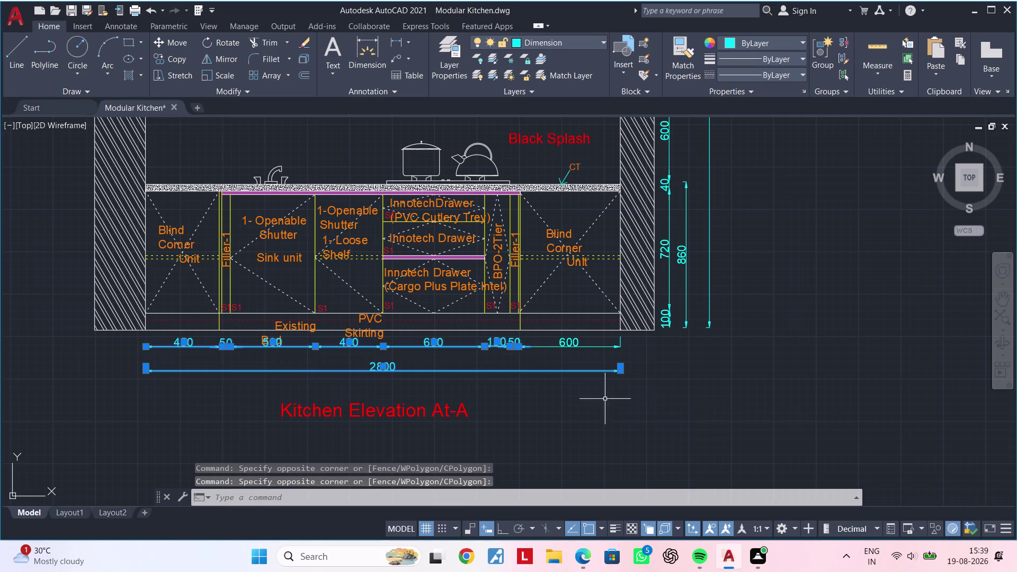
Add the height dimensions right of Elevation A to the selection.
click(576, 347)
middle_drag(652, 349, 557, 400)
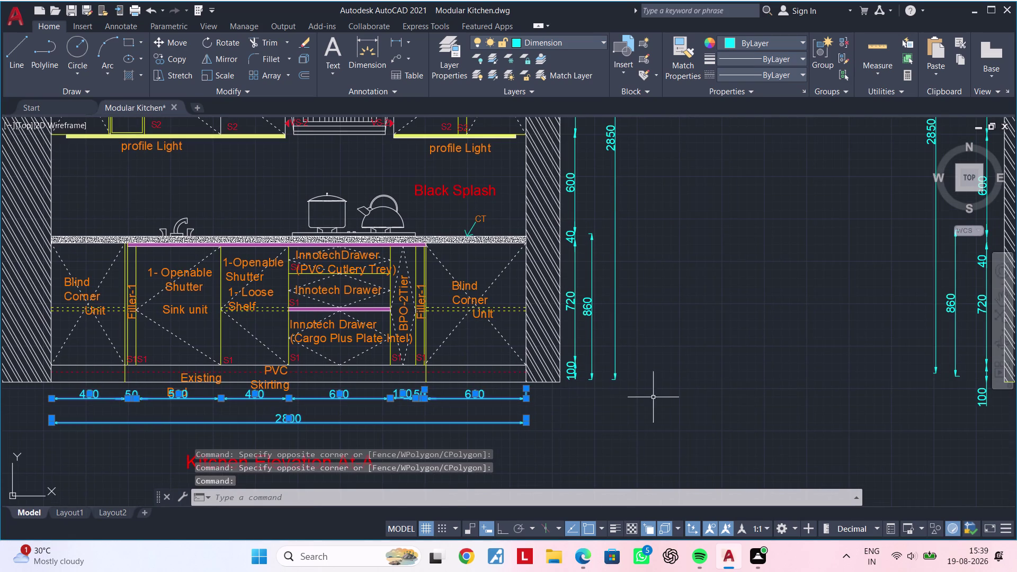
drag(656, 396, 645, 396)
middle_drag(572, 271, 574, 281)
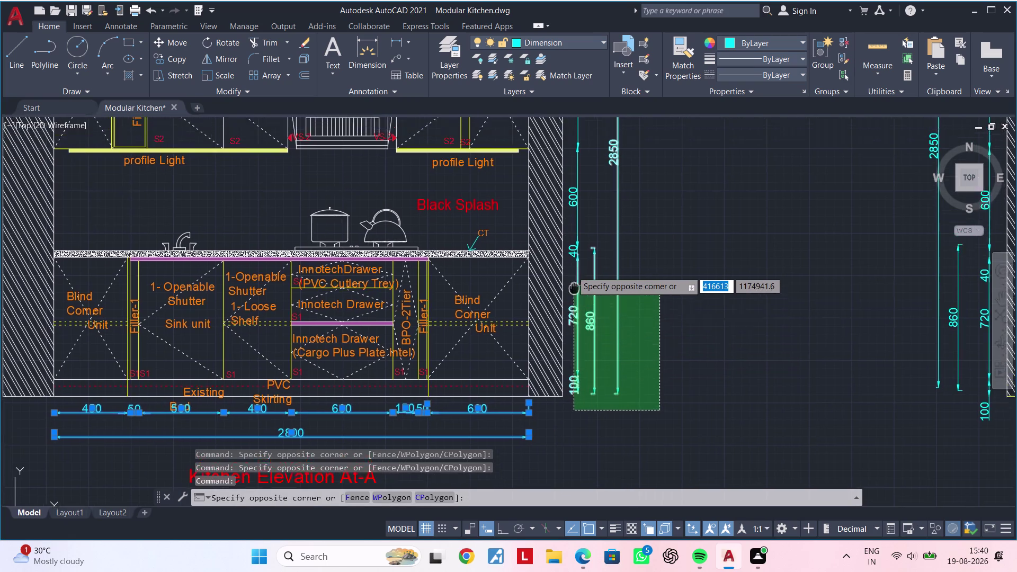
middle_drag(574, 281, 550, 397)
scroll(down, 3)
middle_drag(558, 267, 531, 355)
scroll(up, 3)
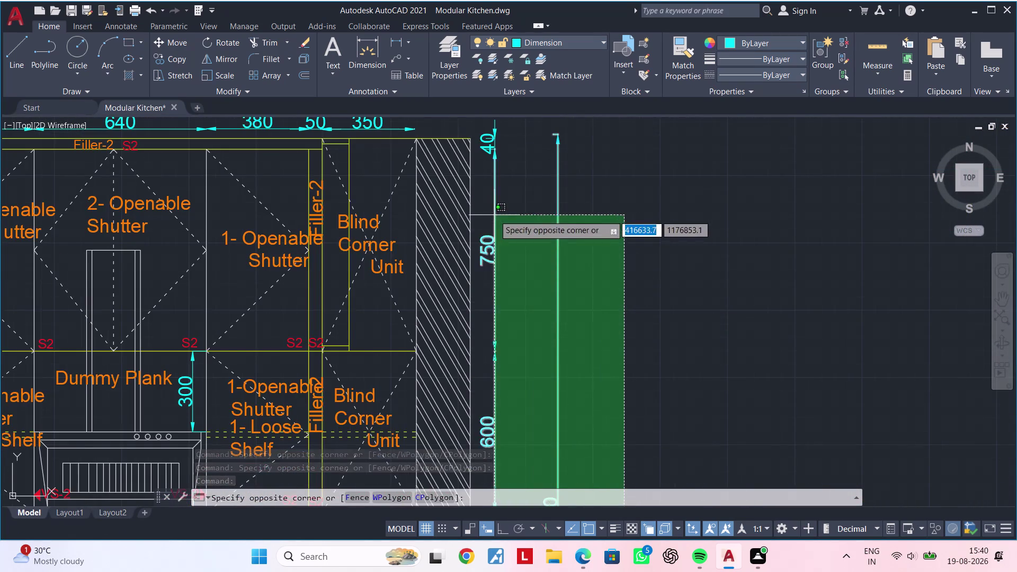
middle_drag(494, 222, 477, 317)
click(474, 213)
scroll(down, 3)
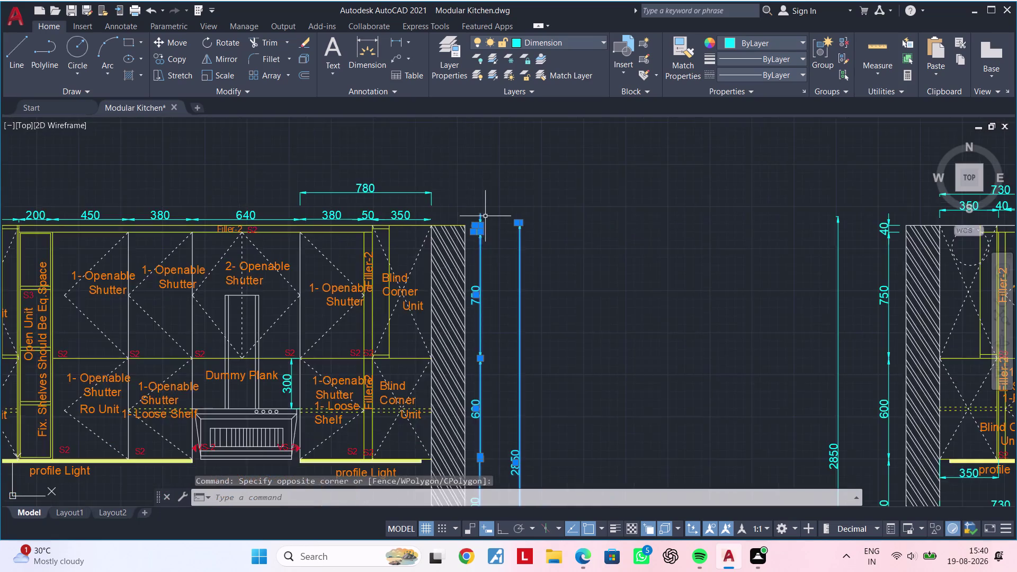
Add Elevation A's top dimension string to the selection.
middle_drag(503, 234, 580, 323)
click(539, 247)
middle_drag(418, 297, 668, 270)
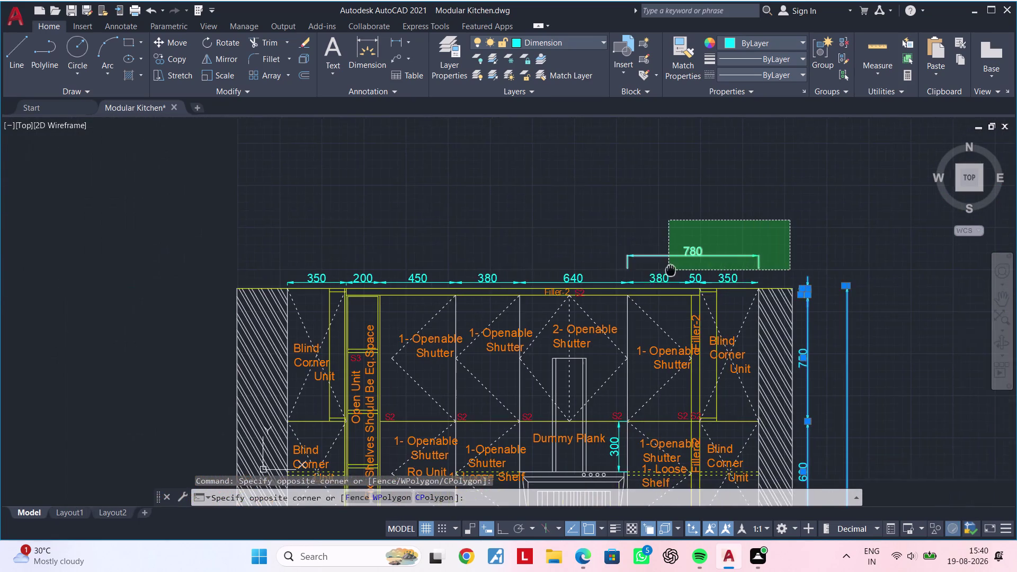
middle_drag(667, 270, 675, 270)
scroll(up, 3)
middle_drag(284, 284, 262, 280)
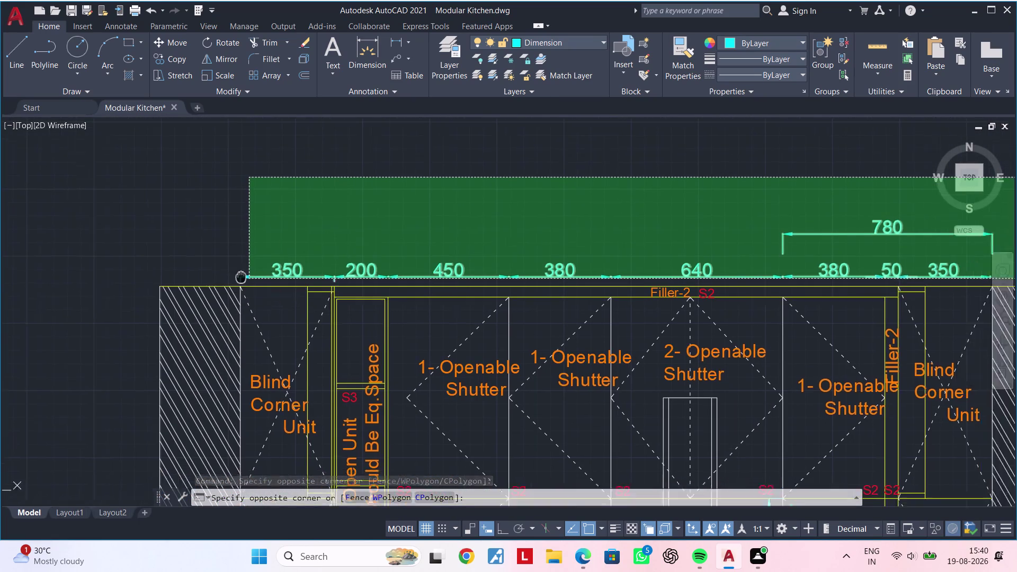
middle_drag(262, 281, 131, 251)
scroll(up, 3)
click(107, 254)
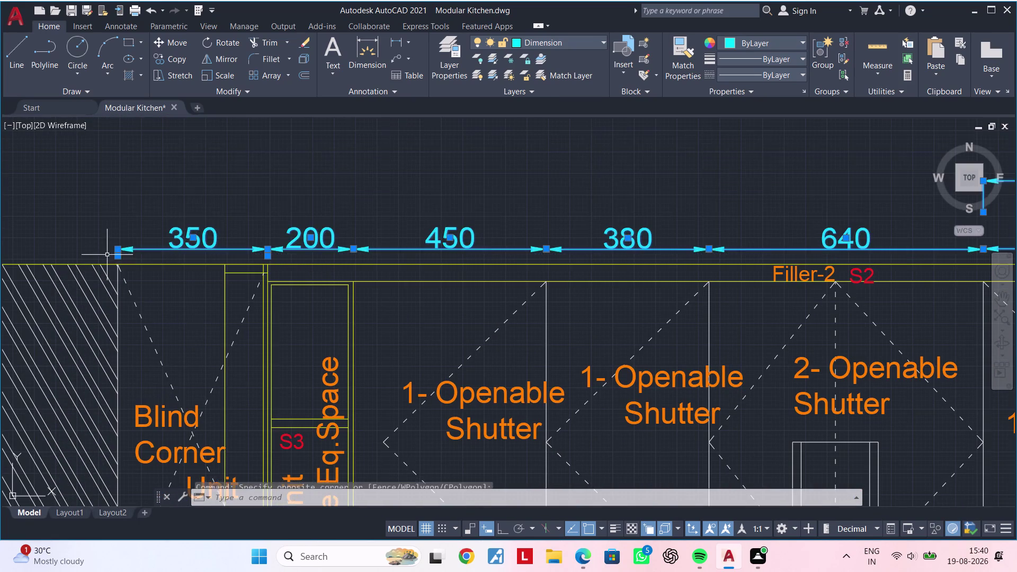
scroll(down, 3)
middle_drag(465, 282, 369, 186)
middle_drag(496, 320, 201, 264)
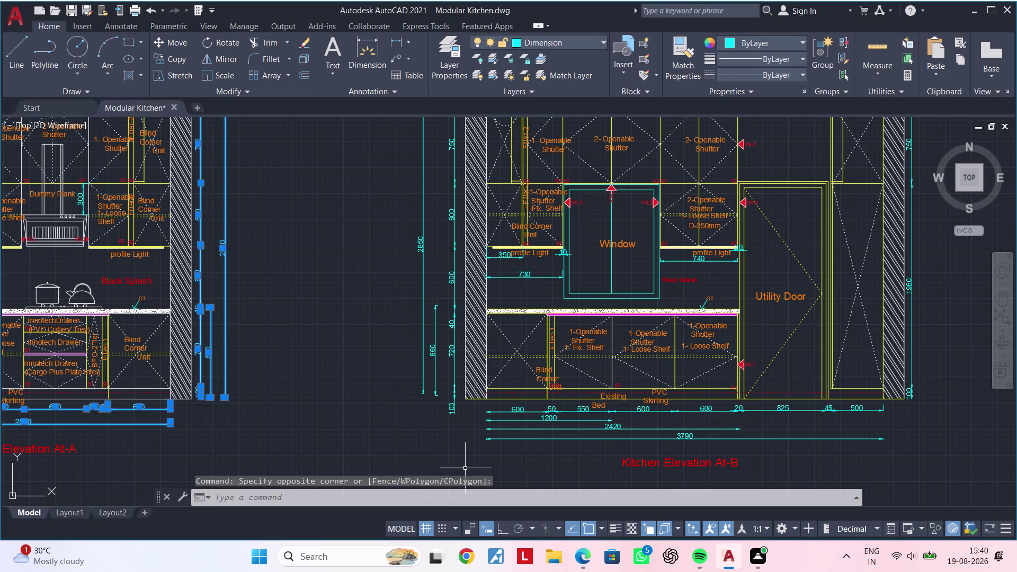
Add Elevation B's left height dimensions and top dimension string to the selection.
click(460, 432)
middle_drag(395, 357, 351, 534)
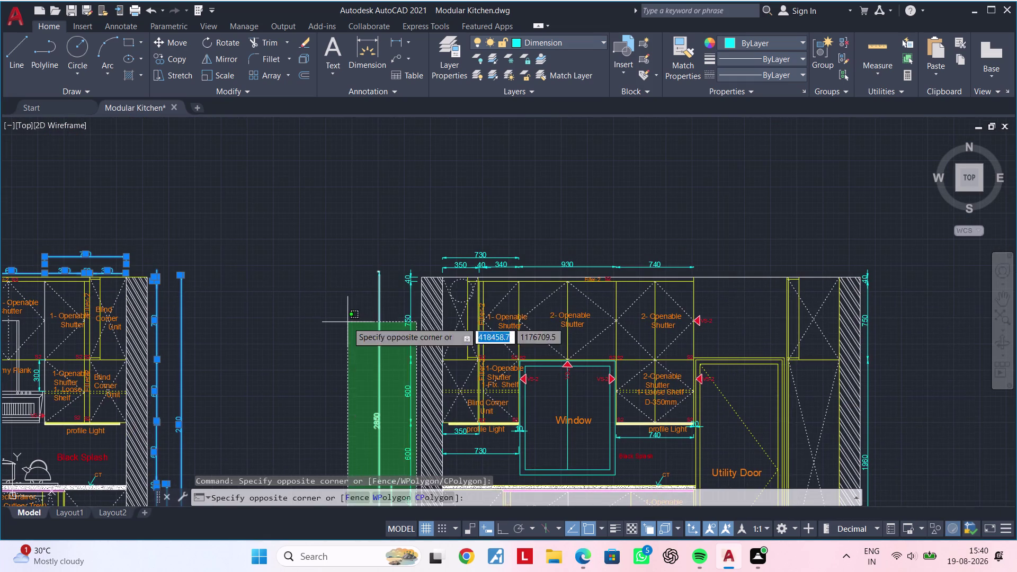
scroll(up, 3)
click(345, 255)
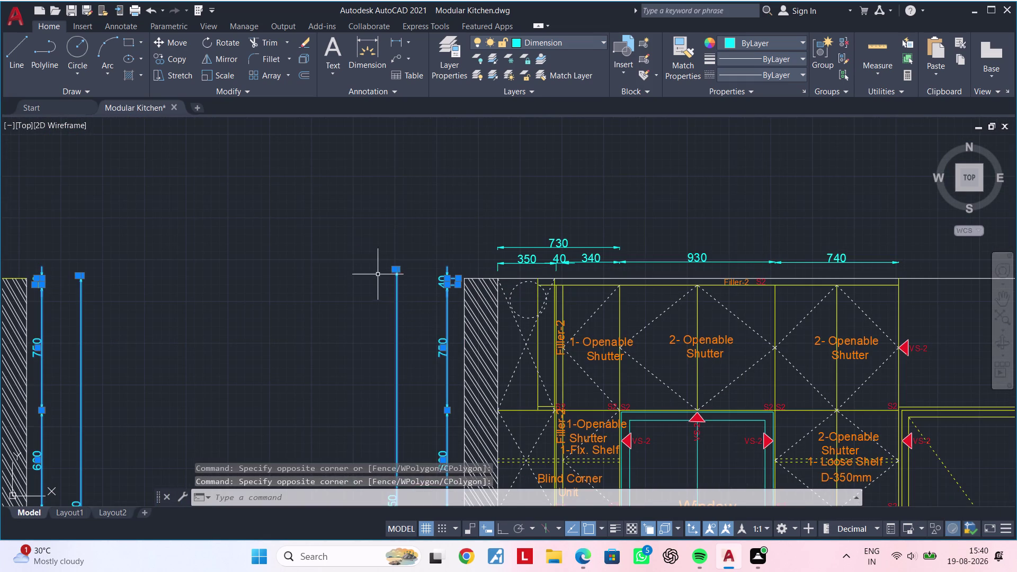
middle_drag(382, 275, 202, 305)
click(315, 244)
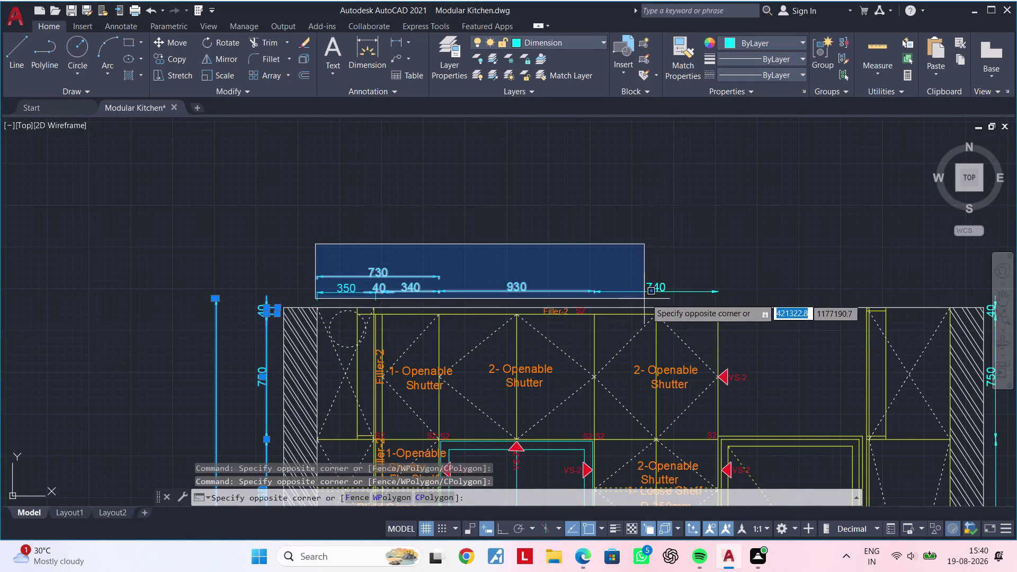
click(739, 300)
Add the height dimensions right of Elevation B to the selection.
scroll(down, 3)
middle_drag(776, 321, 465, 243)
middle_drag(589, 361, 516, 213)
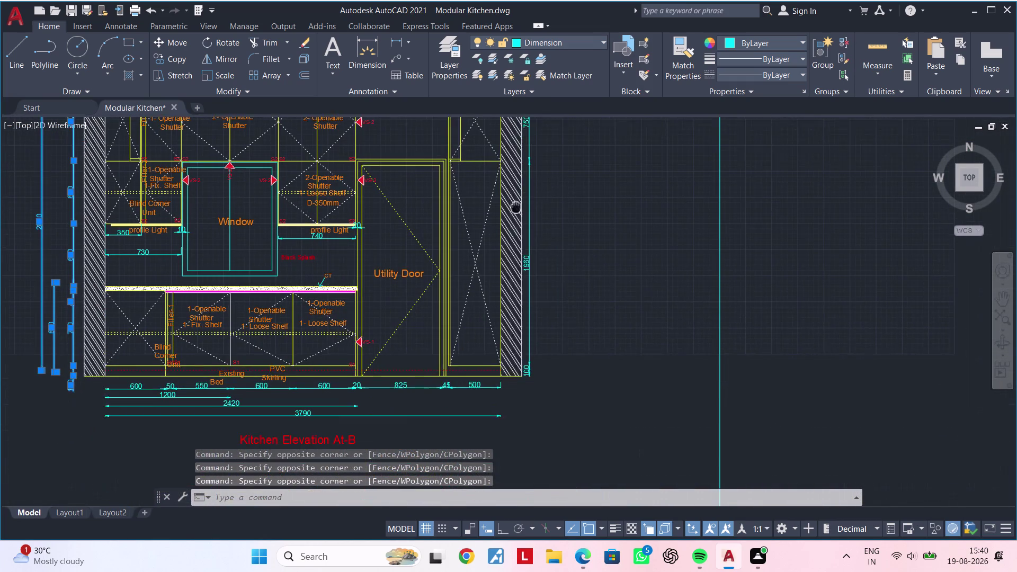
middle_drag(516, 214, 516, 204)
middle_drag(551, 298, 493, 446)
click(508, 216)
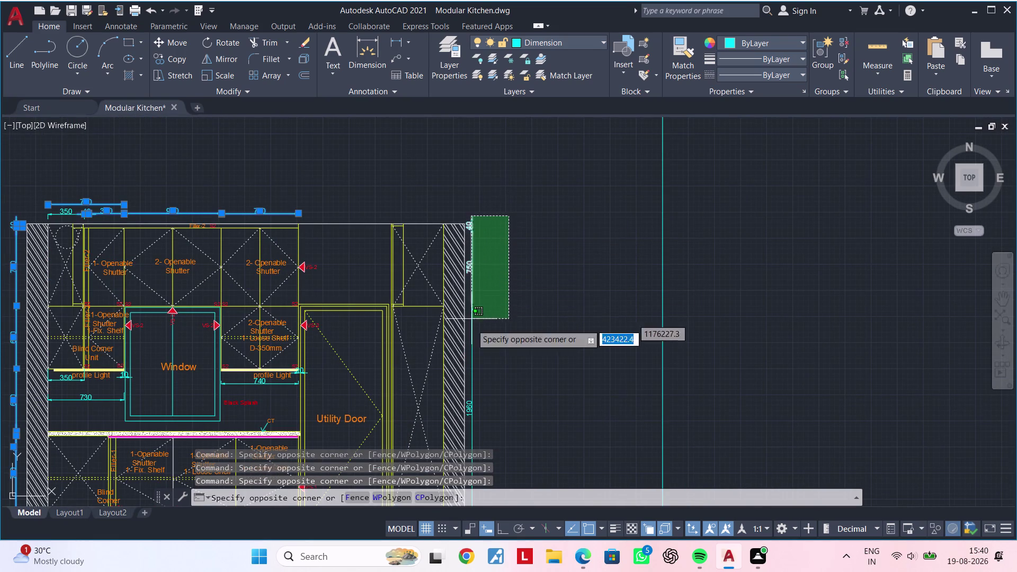
middle_drag(473, 390, 482, 203)
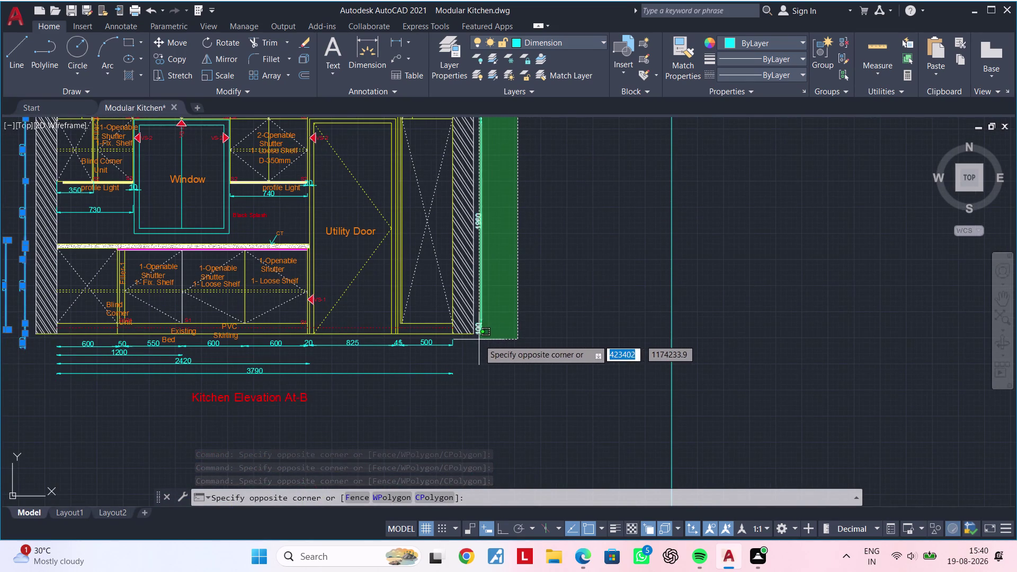
scroll(up, 3)
middle_drag(480, 339, 476, 497)
scroll(down, 3)
middle_drag(475, 328, 457, 476)
scroll(up, 3)
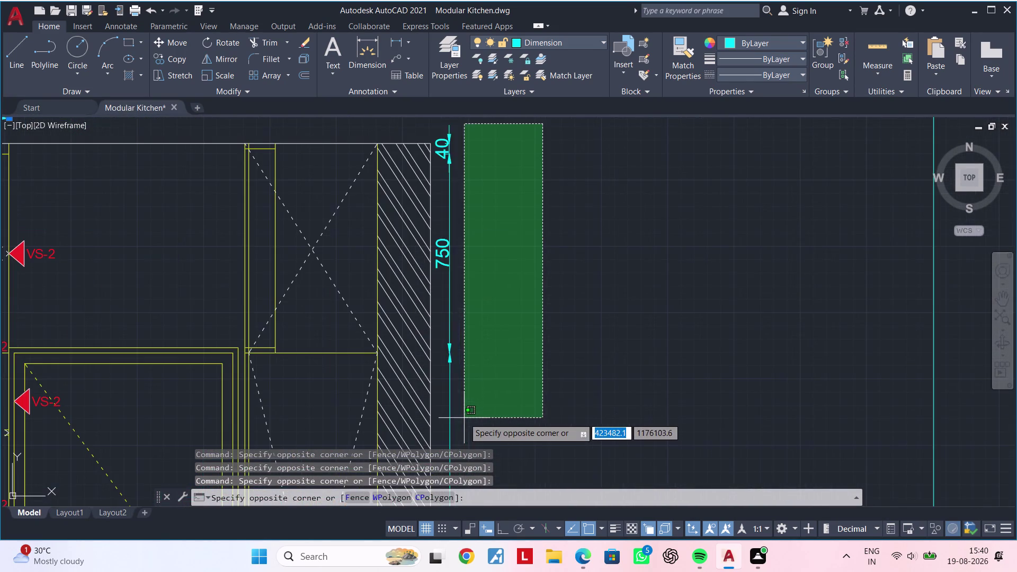
scroll(down, 3)
middle_drag(442, 426, 452, 303)
middle_drag(485, 449, 483, 437)
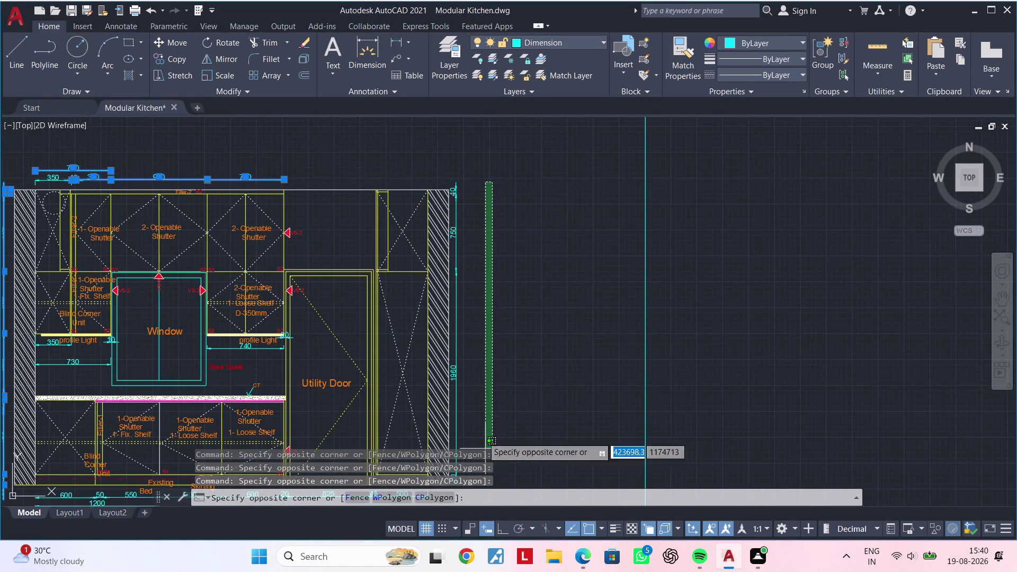
middle_drag(483, 437, 462, 326)
middle_drag(458, 364, 459, 298)
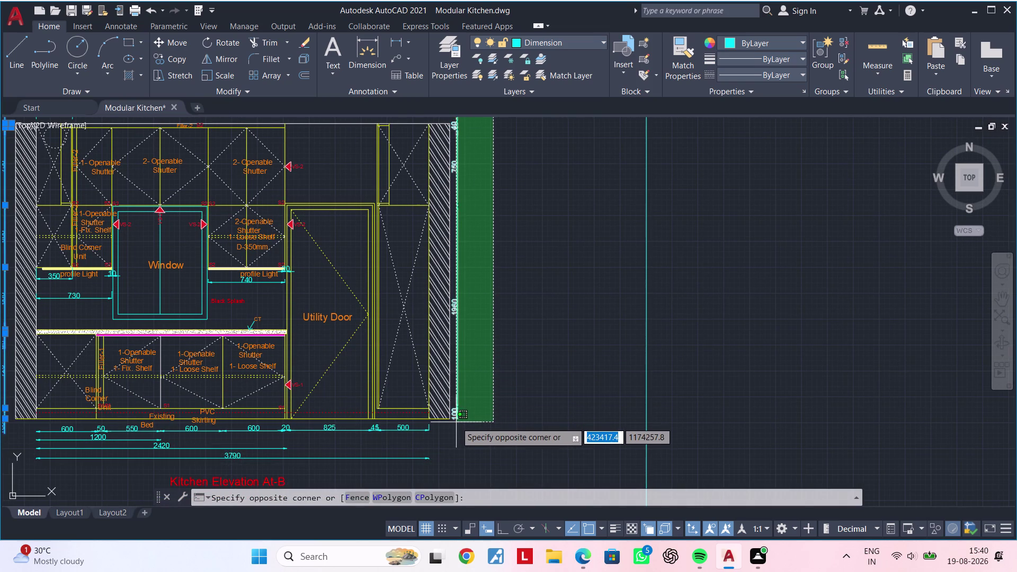
click(455, 423)
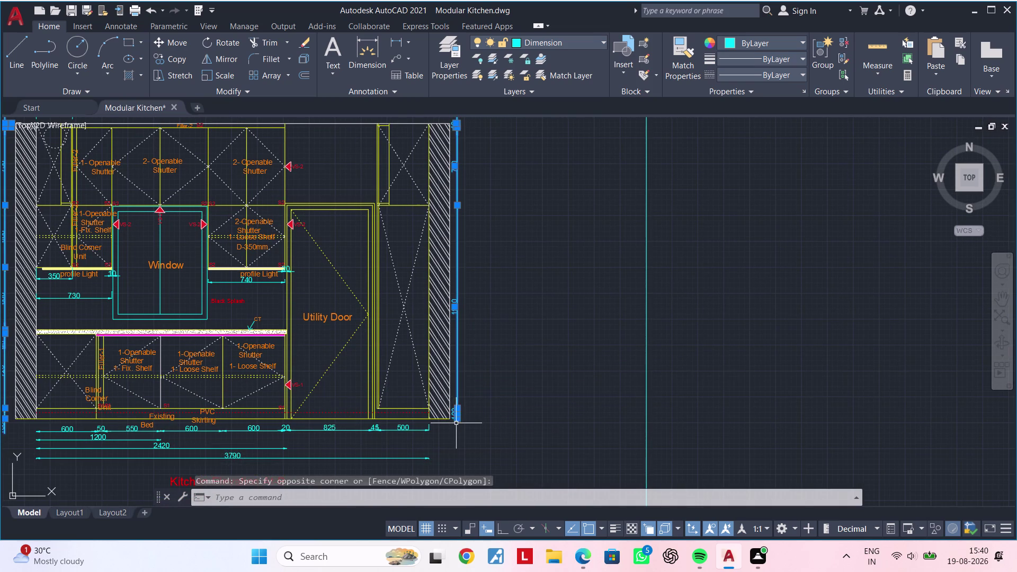
Add Elevation B's bottom dimension strings to the selection.
middle_drag(465, 433, 616, 378)
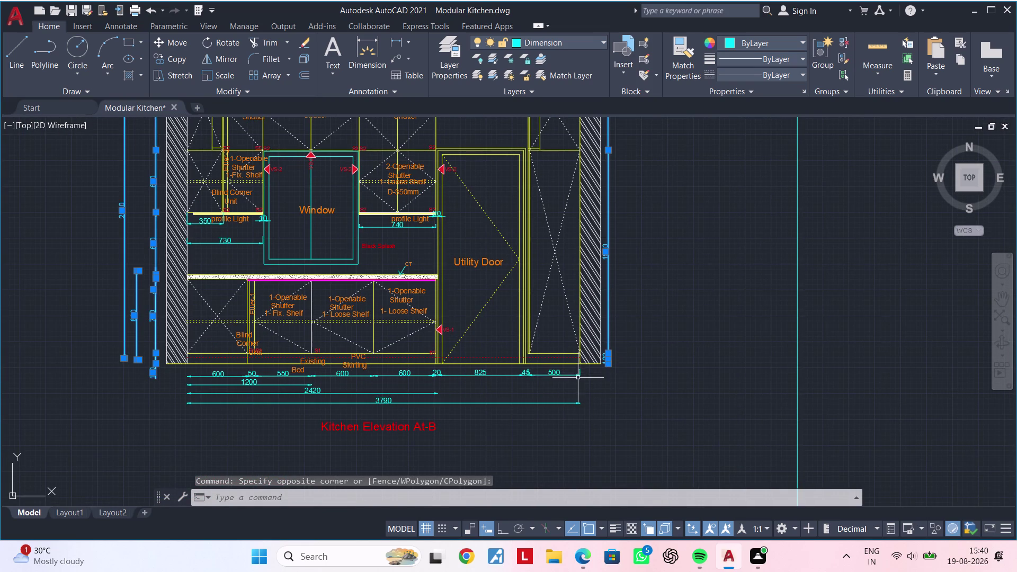
scroll(up, 3)
click(583, 360)
scroll(down, 3)
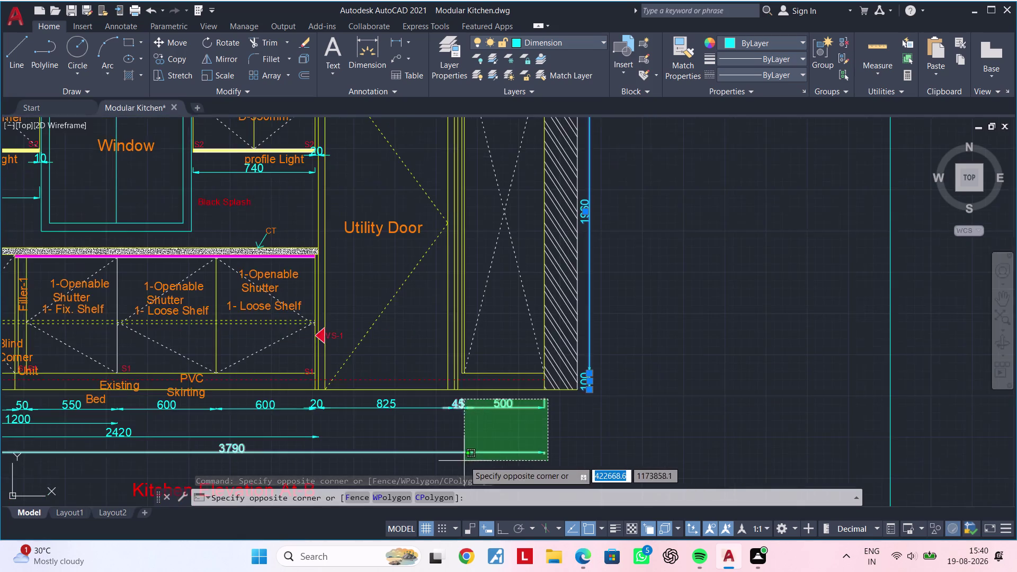
middle_drag(463, 461, 667, 398)
scroll(down, 3)
middle_drag(317, 409, 412, 408)
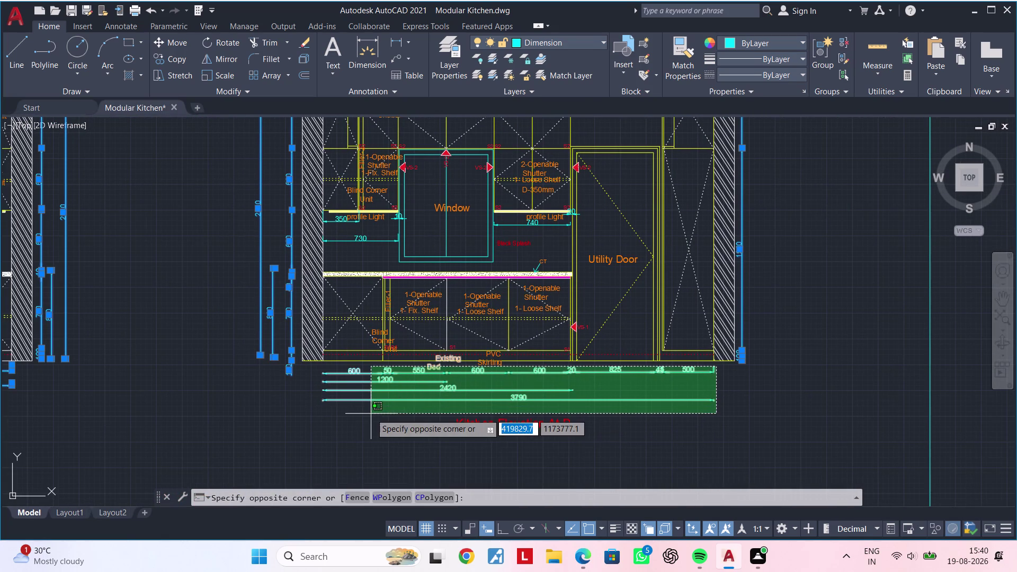
scroll(up, 3)
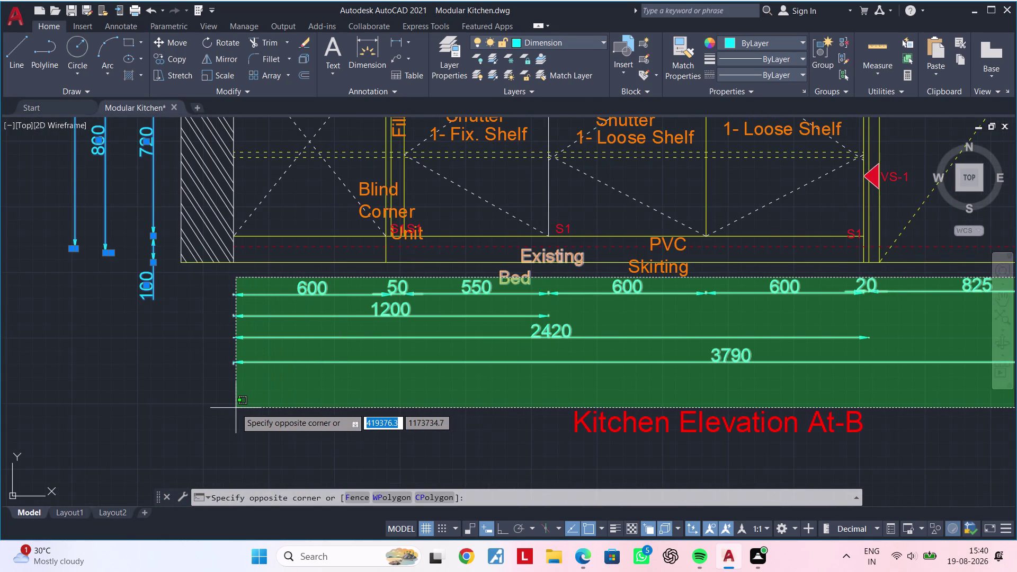
click(226, 407)
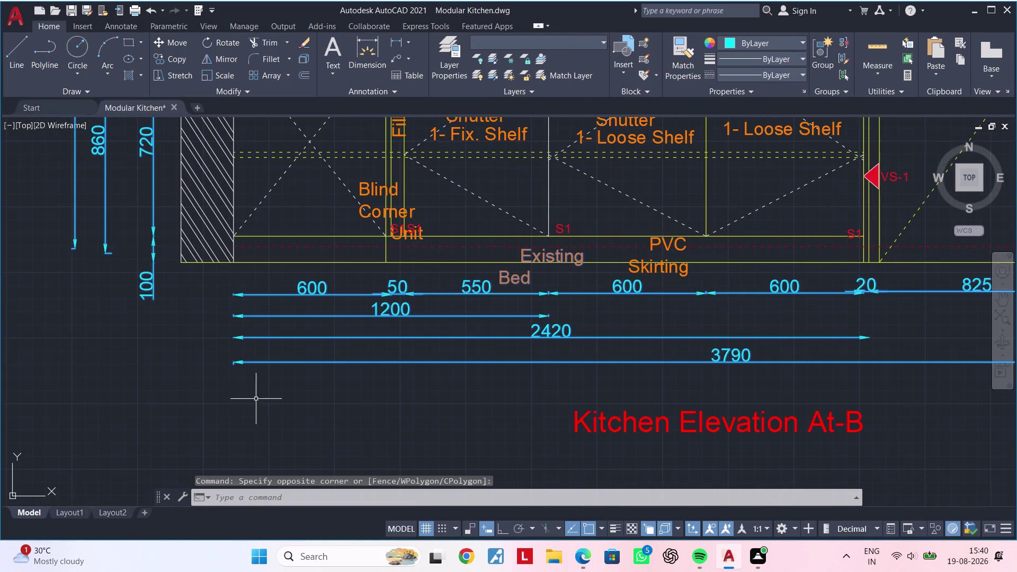
Pan down toward the next elevation's top dimensions.
middle_drag(276, 394, 234, 446)
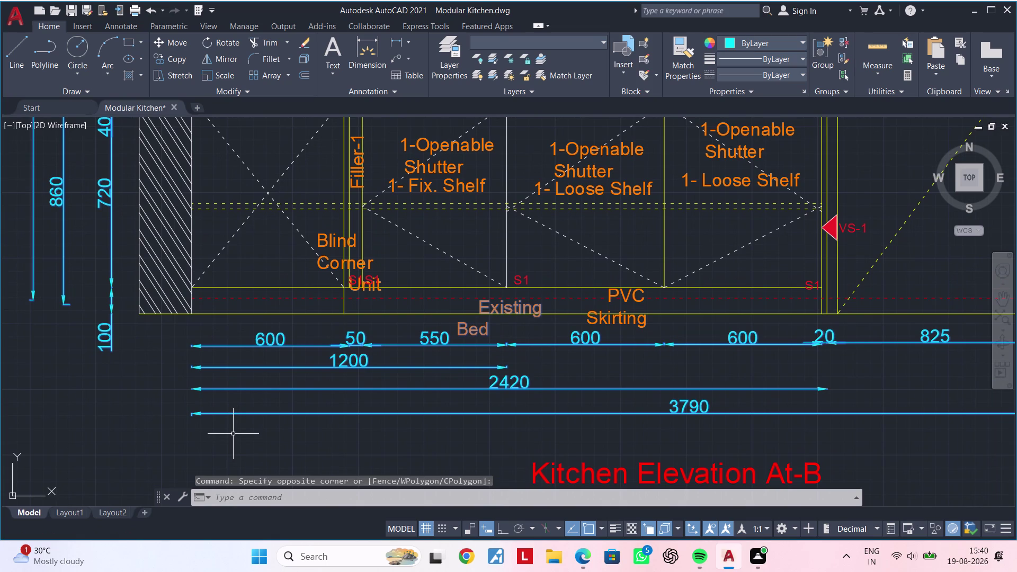
scroll(down, 3)
middle_drag(222, 435, 477, 522)
middle_drag(424, 462, 463, 418)
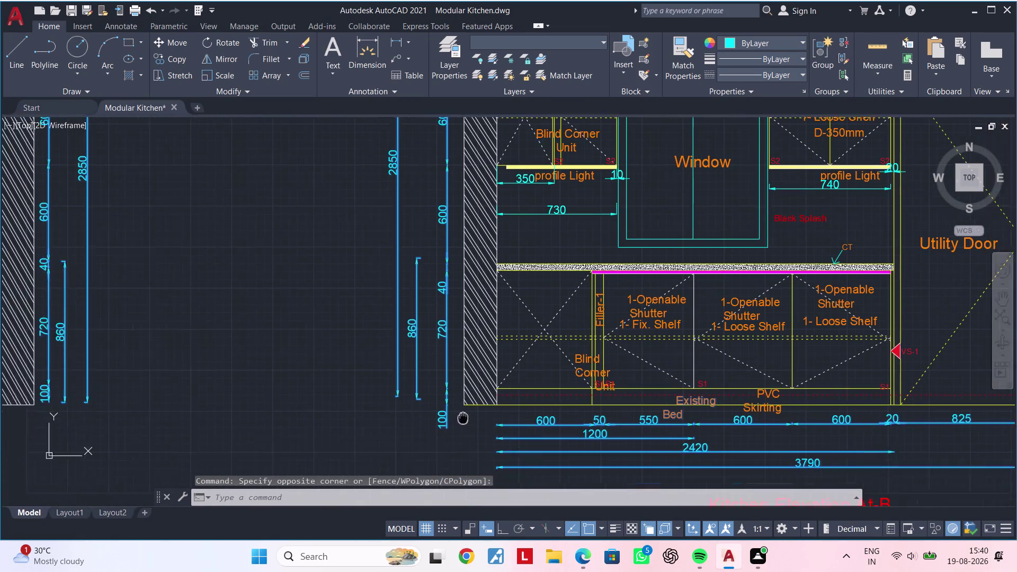
middle_drag(463, 418, 469, 401)
scroll(down, 3)
middle_drag(472, 406, 465, 239)
middle_drag(496, 353, 556, 278)
scroll(up, 3)
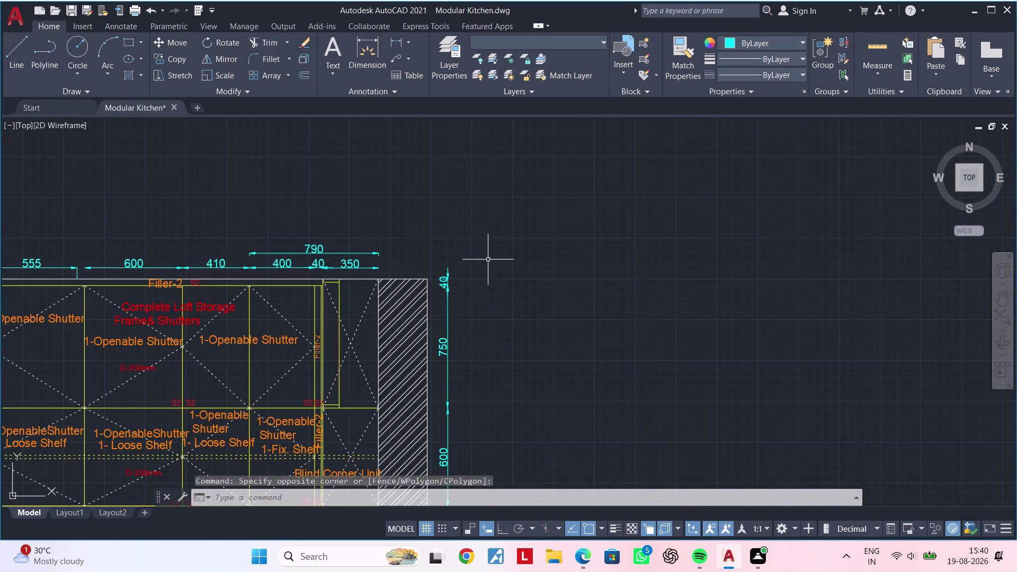
click(487, 242)
middle_drag(448, 427, 504, 181)
scroll(down, 3)
middle_drag(507, 417, 519, 333)
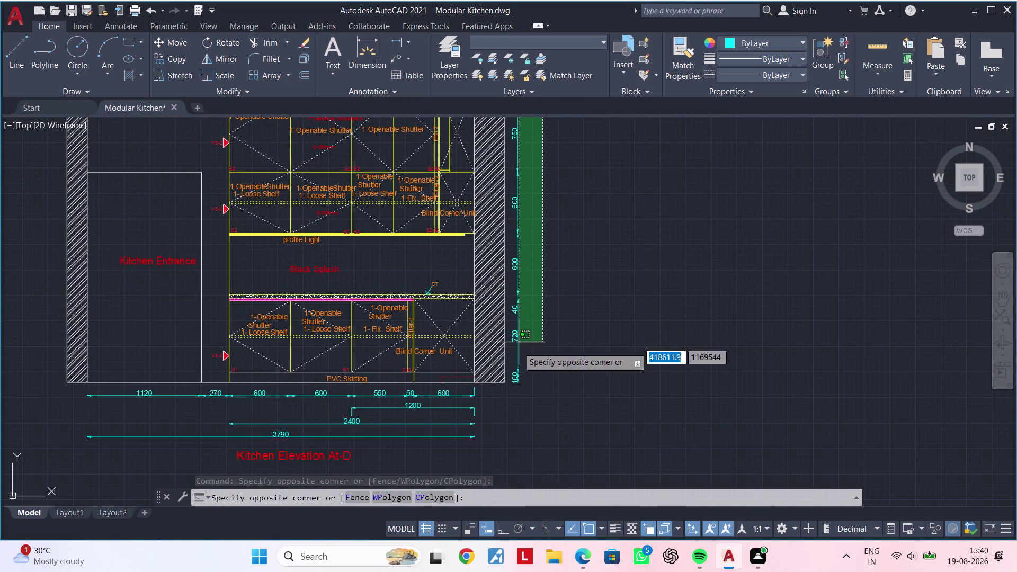
click(513, 391)
scroll(down, 3)
middle_drag(528, 424, 608, 400)
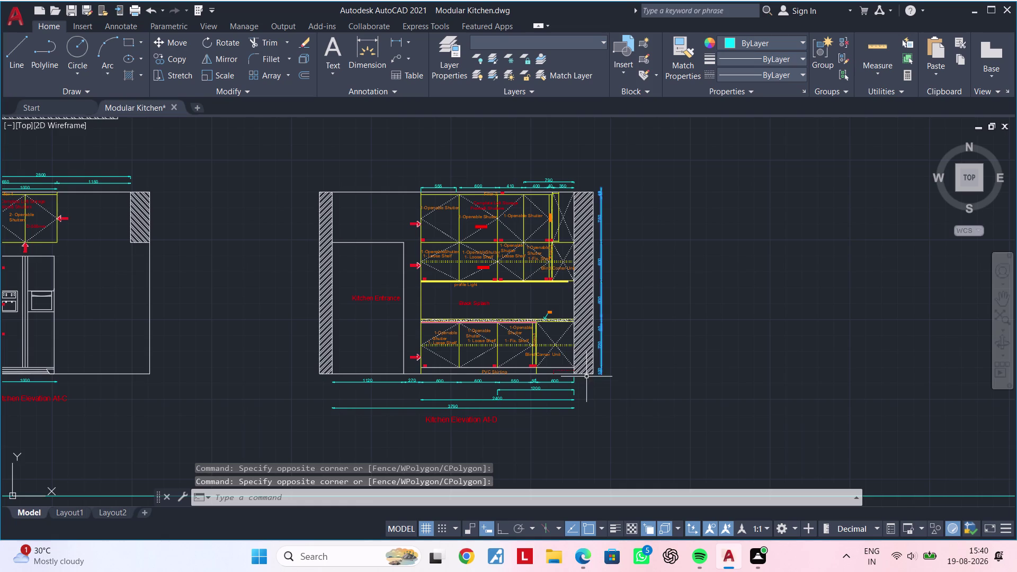
scroll(up, 3)
click(576, 364)
middle_drag(466, 420, 676, 354)
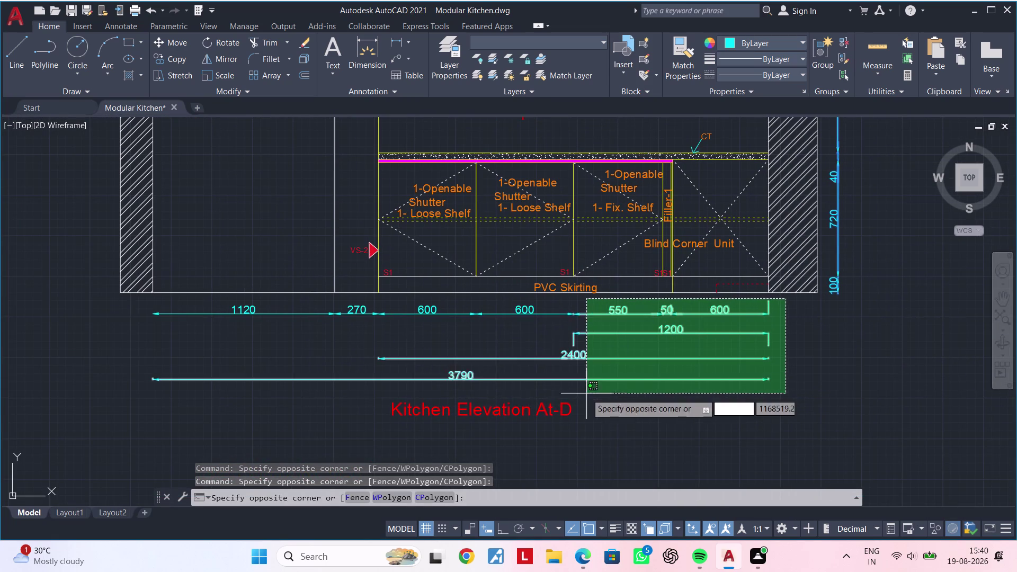
middle_drag(301, 379, 448, 376)
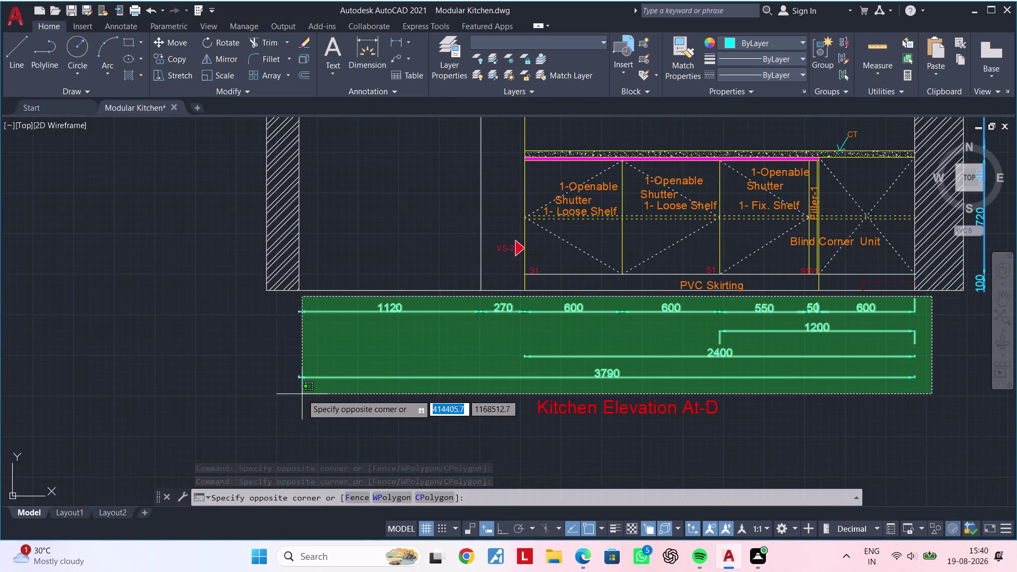
click(302, 394)
scroll(down, 3)
middle_drag(294, 392, 404, 450)
scroll(up, 3)
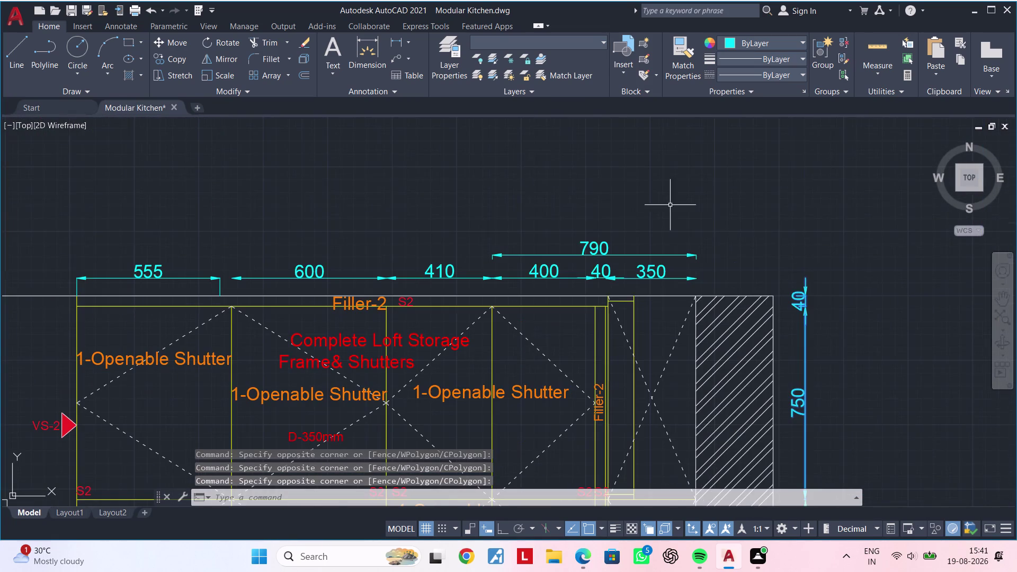
click(730, 217)
middle_drag(413, 275, 599, 272)
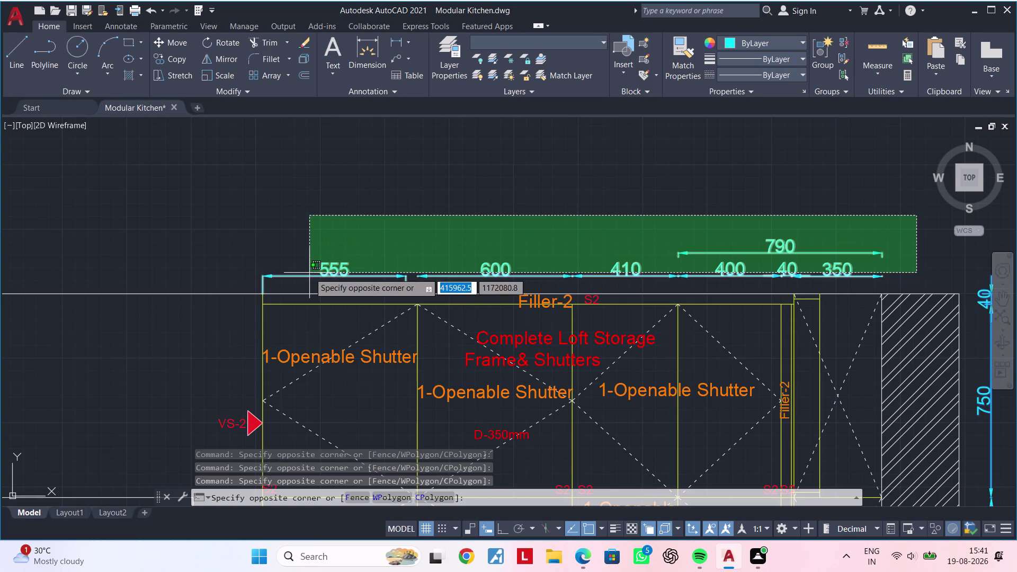
click(245, 283)
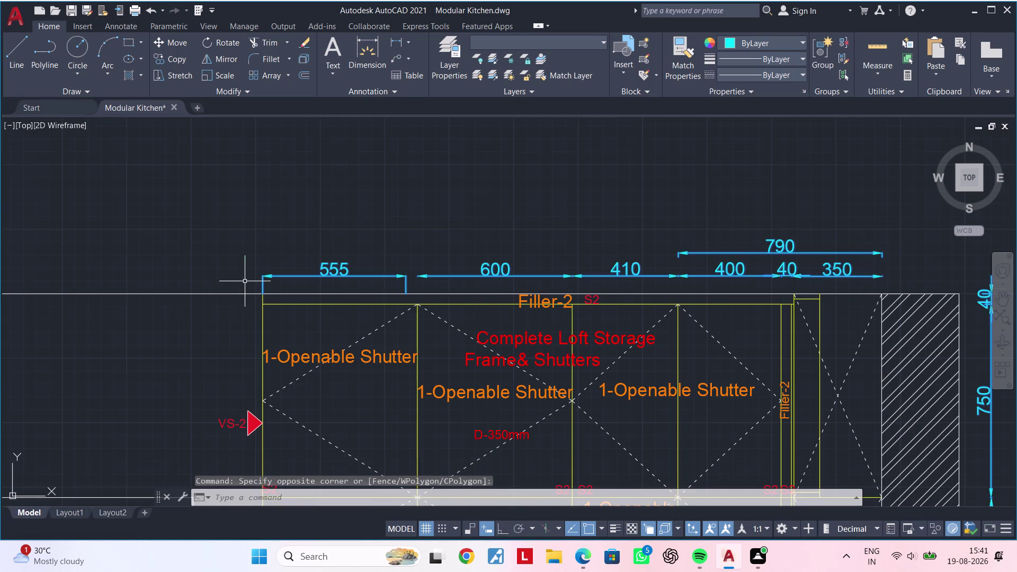
scroll(down, 3)
middle_drag(243, 280, 813, 204)
middle_drag(492, 278, 762, 223)
middle_drag(603, 233, 607, 340)
scroll(up, 3)
drag(688, 166, 681, 171)
middle_drag(476, 217, 1016, 203)
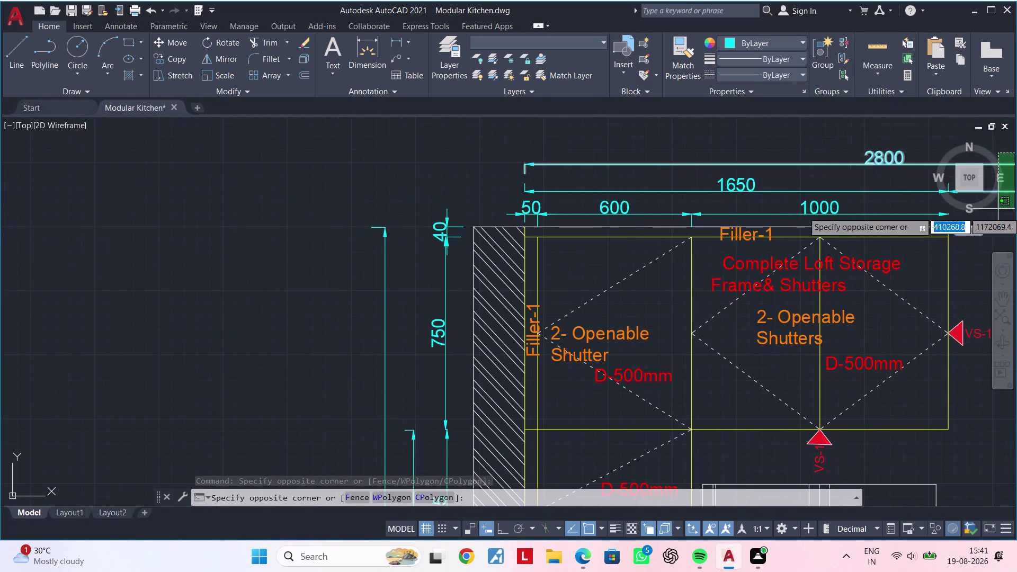
Select Elevation C's left-side vertical height dimensions with crossing windows.
middle_click(509, 220)
click(479, 221)
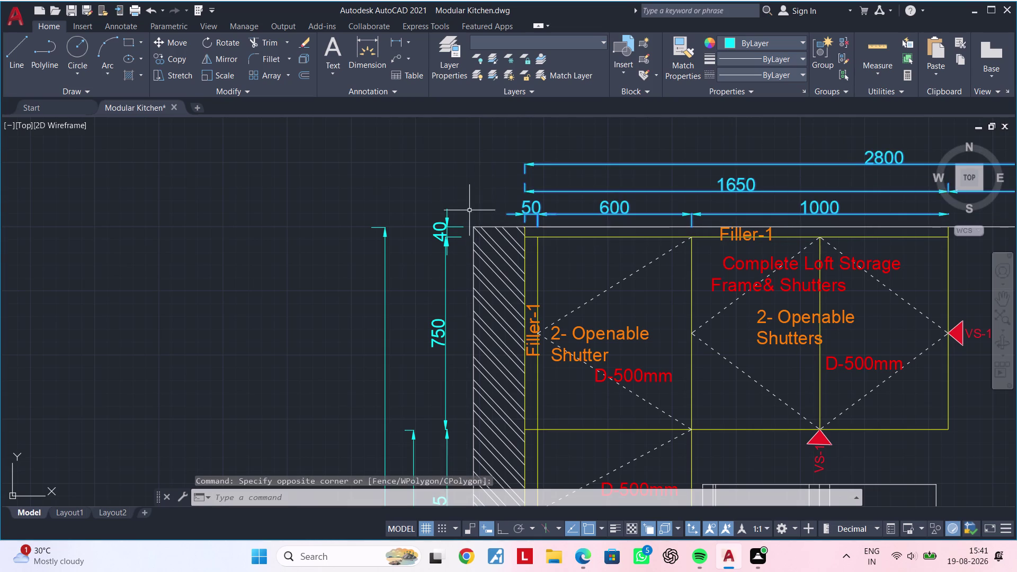
middle_drag(483, 197, 538, 139)
click(527, 136)
drag(527, 136, 518, 143)
scroll(down, 3)
middle_drag(451, 237, 486, 150)
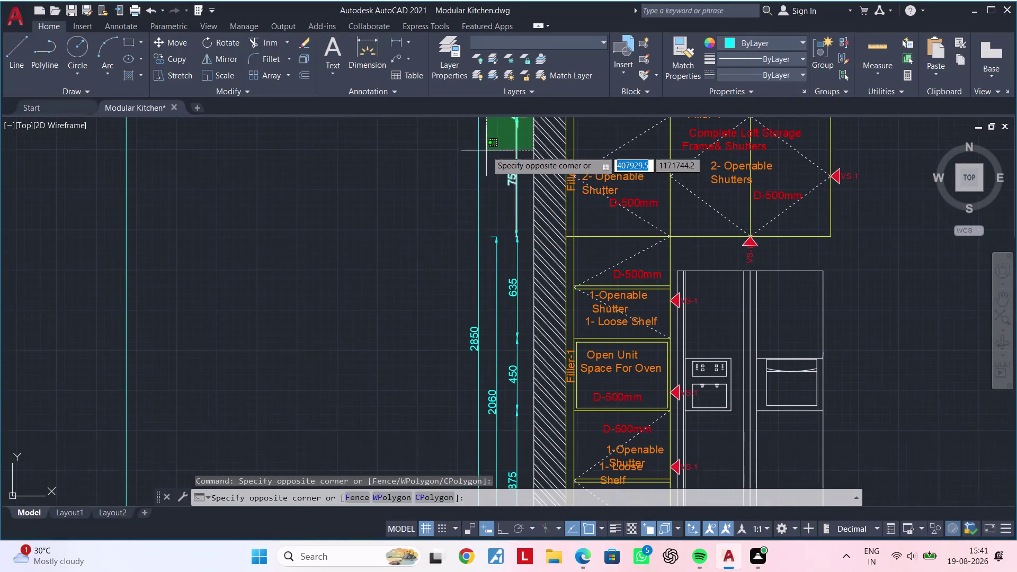
middle_drag(472, 198, 425, 299)
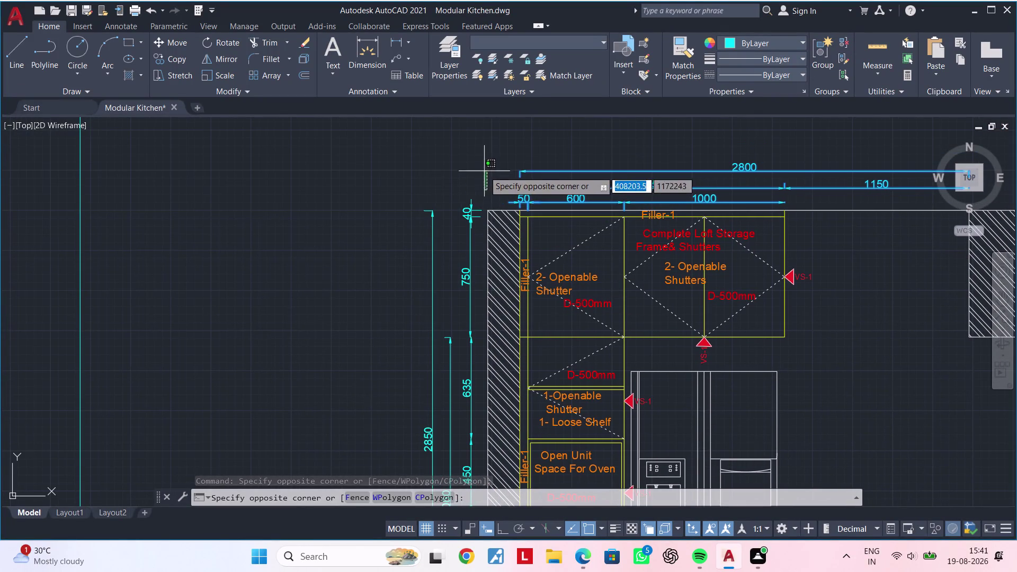
click(485, 165)
click(412, 181)
Add Elevation C's bottom width dimensions to the selection.
middle_drag(507, 277, 499, 143)
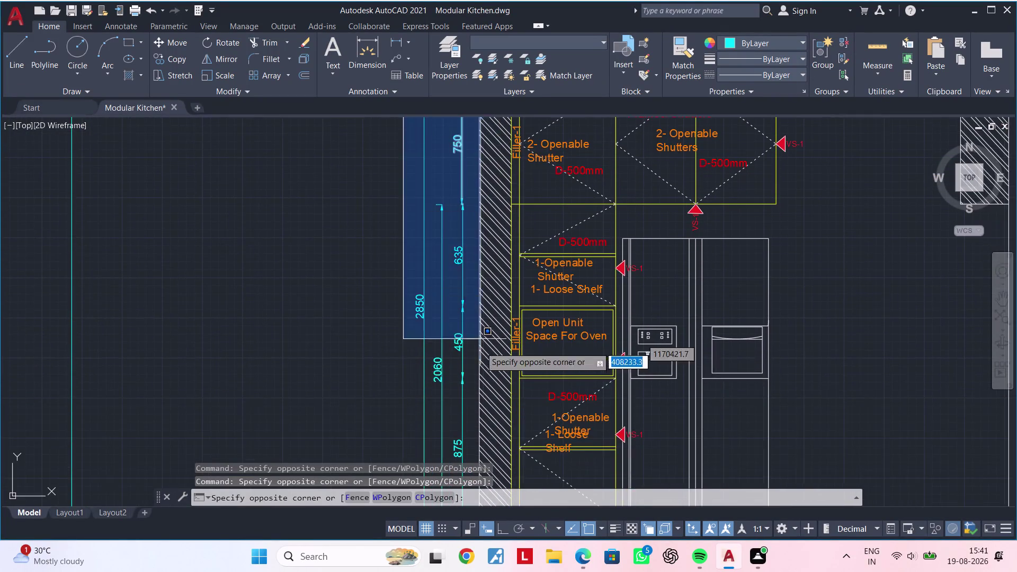
scroll(down, 3)
middle_drag(478, 340, 481, 238)
scroll(up, 3)
double_click(479, 385)
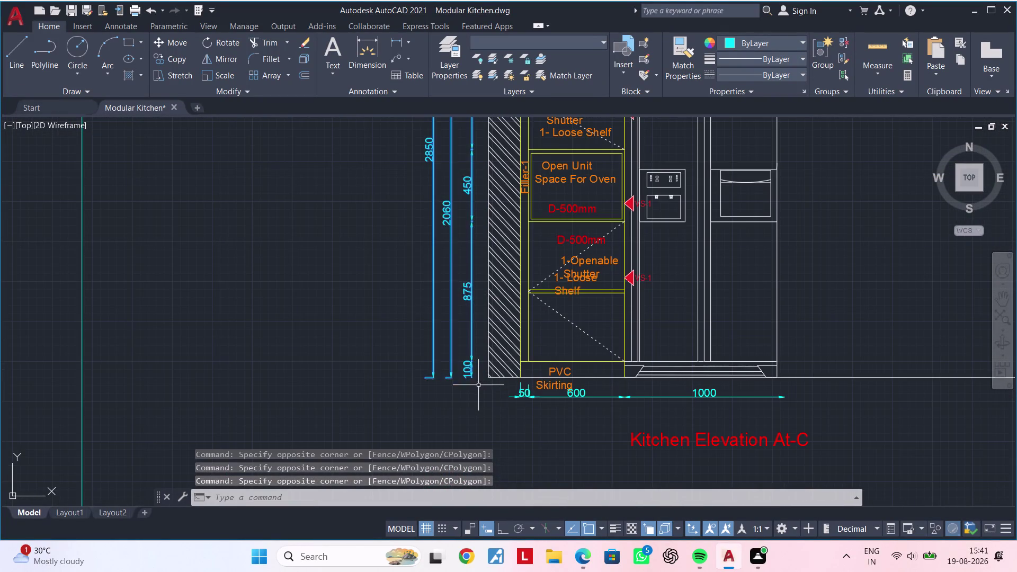
scroll(down, 3)
middle_drag(472, 391, 284, 308)
scroll(up, 3)
drag(286, 275, 301, 289)
middle_drag(386, 343, 337, 339)
click(729, 337)
middle_drag(764, 345, 588, 342)
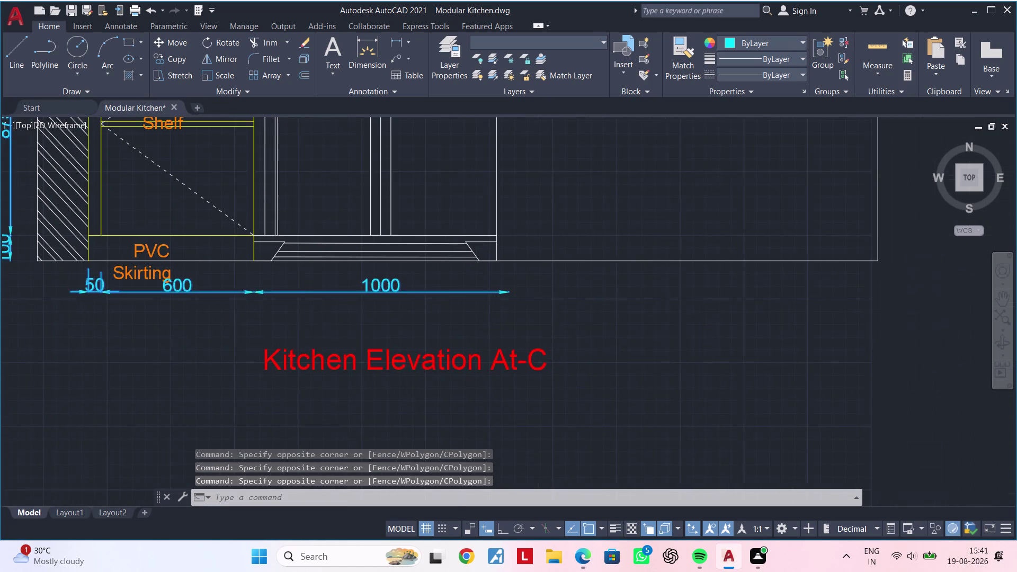
scroll(down, 3)
Set the selected elevation dimensions' object colour to Magenta, then release the selection.
middle_drag(691, 389, 640, 454)
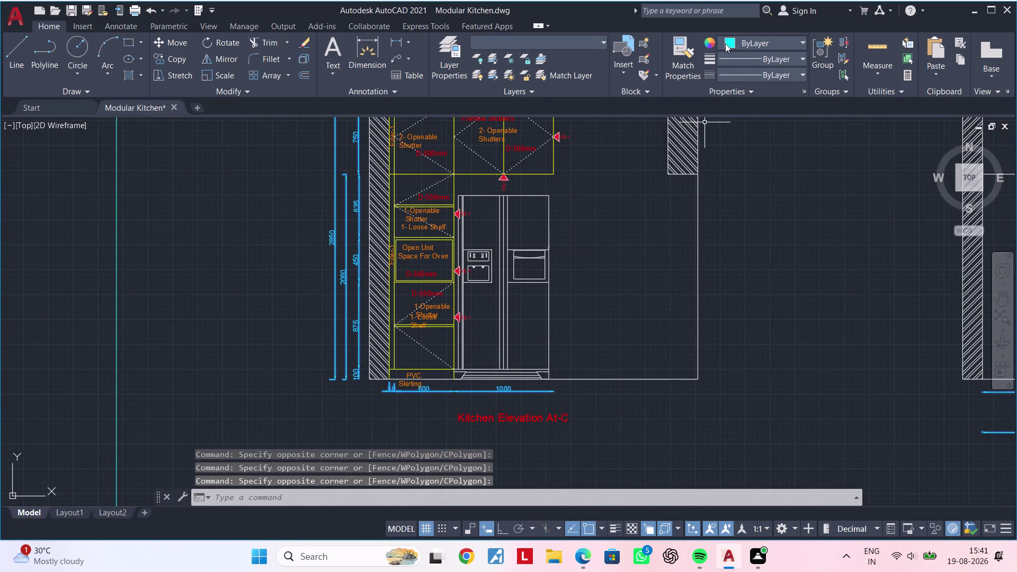
click(729, 44)
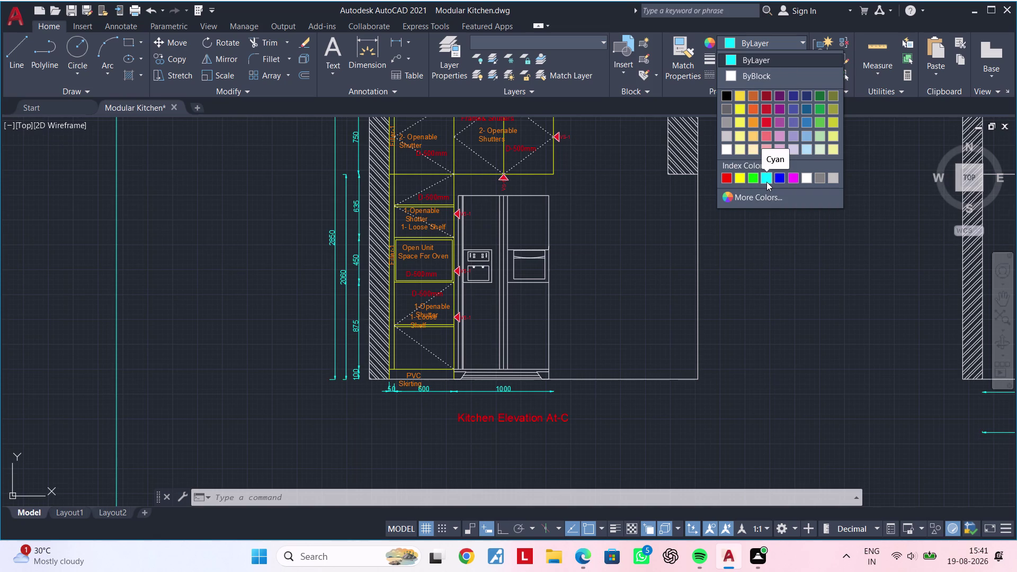
click(793, 180)
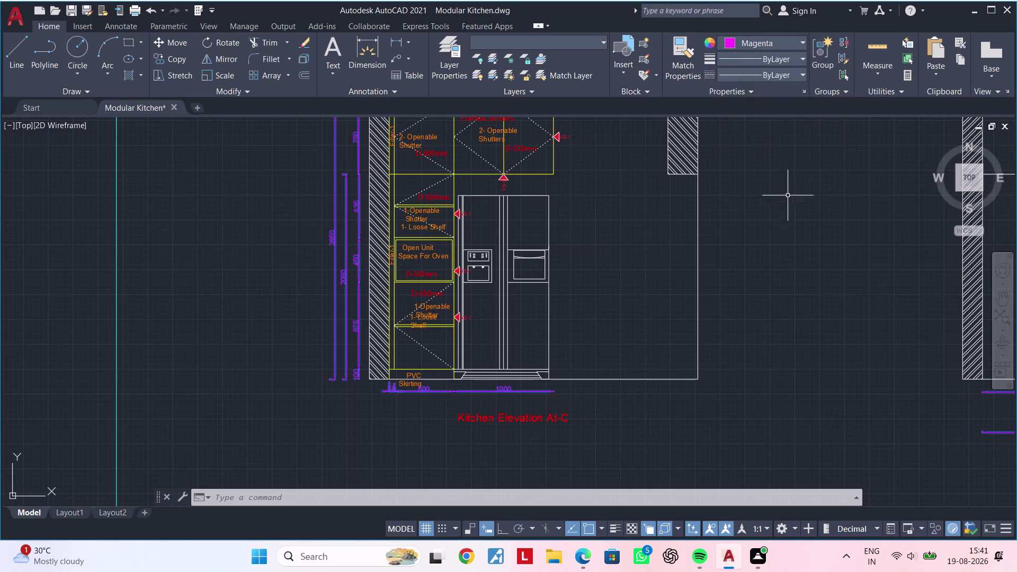
key(Escape)
scroll(up, 3)
scroll(down, 3)
middle_drag(668, 294, 709, 241)
Select the top plan's leftover cyan right and upper wall dimensions and make them magenta.
scroll(up, 3)
scroll(down, 3)
middle_drag(743, 283, 232, 324)
middle_drag(479, 290, 428, 319)
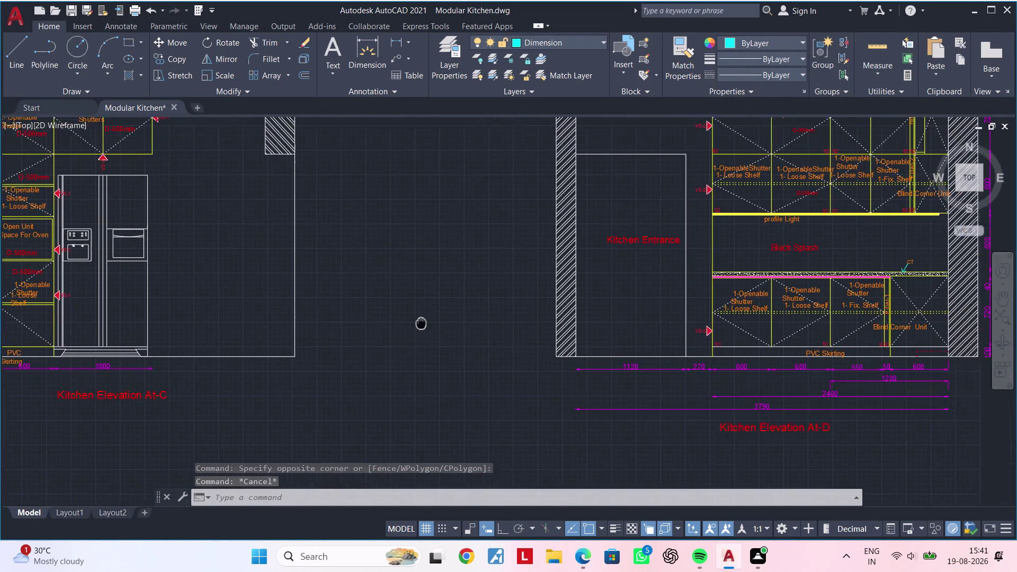
middle_drag(428, 319, 406, 340)
scroll(down, 3)
middle_drag(419, 329, 372, 426)
scroll(up, 3)
middle_drag(459, 255, 368, 427)
scroll(down, 3)
middle_drag(450, 368, 190, 483)
scroll(down, 3)
middle_drag(309, 411, 549, 391)
middle_drag(435, 395, 542, 375)
middle_drag(375, 406, 467, 383)
middle_drag(480, 400, 518, 342)
scroll(up, 3)
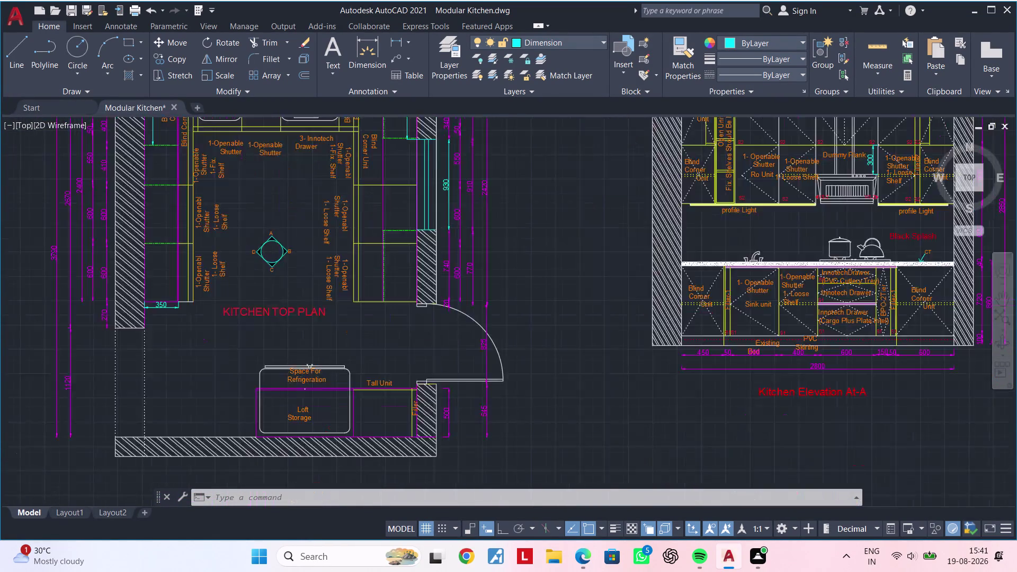
middle_drag(454, 225, 446, 286)
click(442, 280)
click(439, 268)
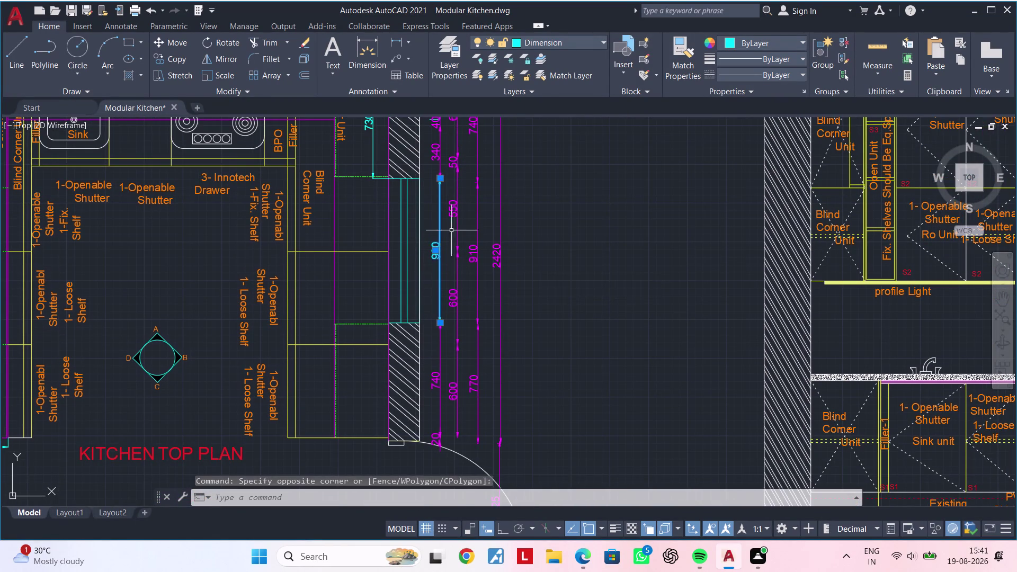
middle_drag(452, 246, 451, 505)
click(438, 347)
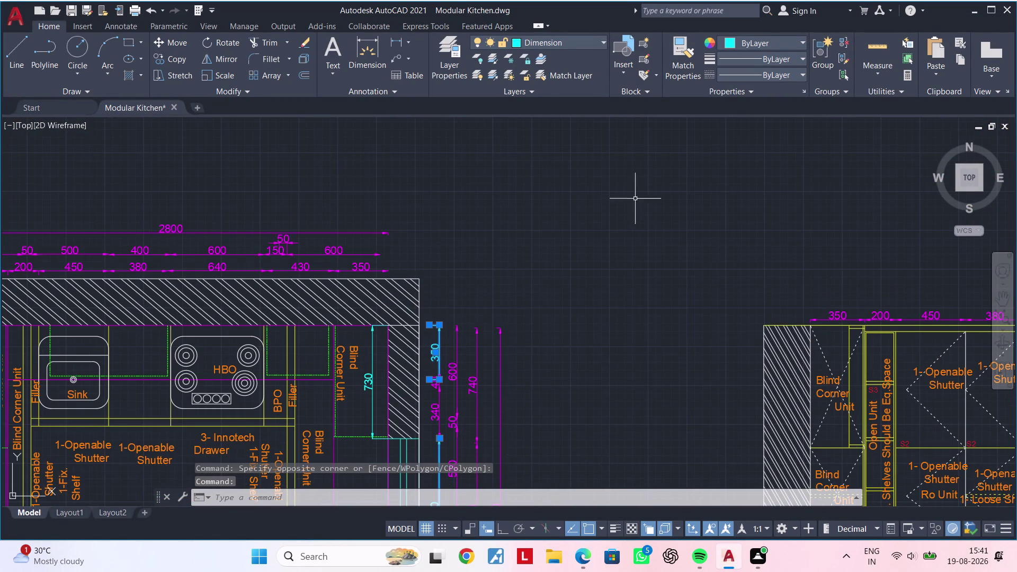
click(759, 41)
click(795, 179)
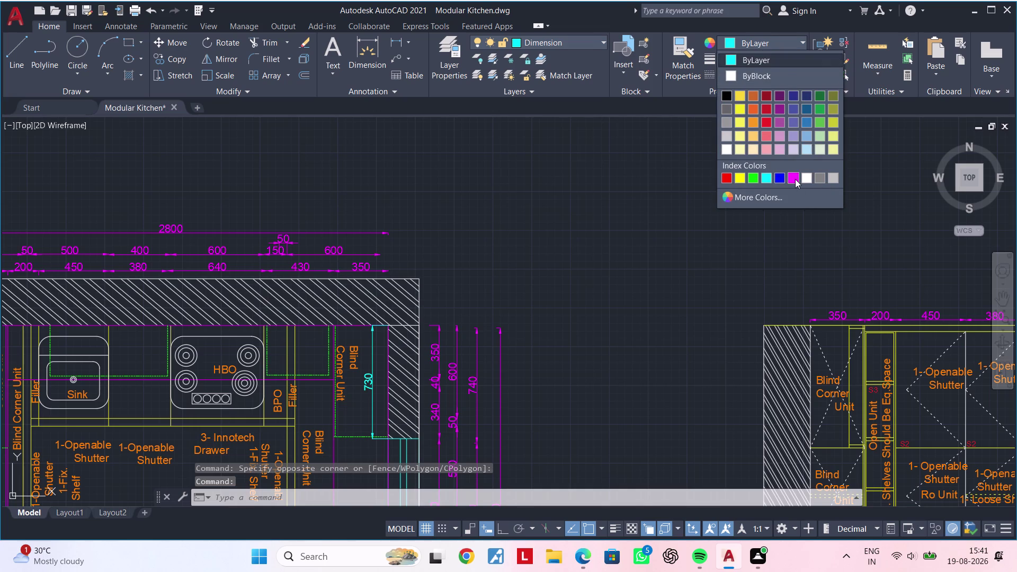
key(Escape)
Zoom out over all the drawings, clear the selection, and show the Layer Properties list.
scroll(down, 3)
middle_drag(697, 289, 392, 174)
key(Escape)
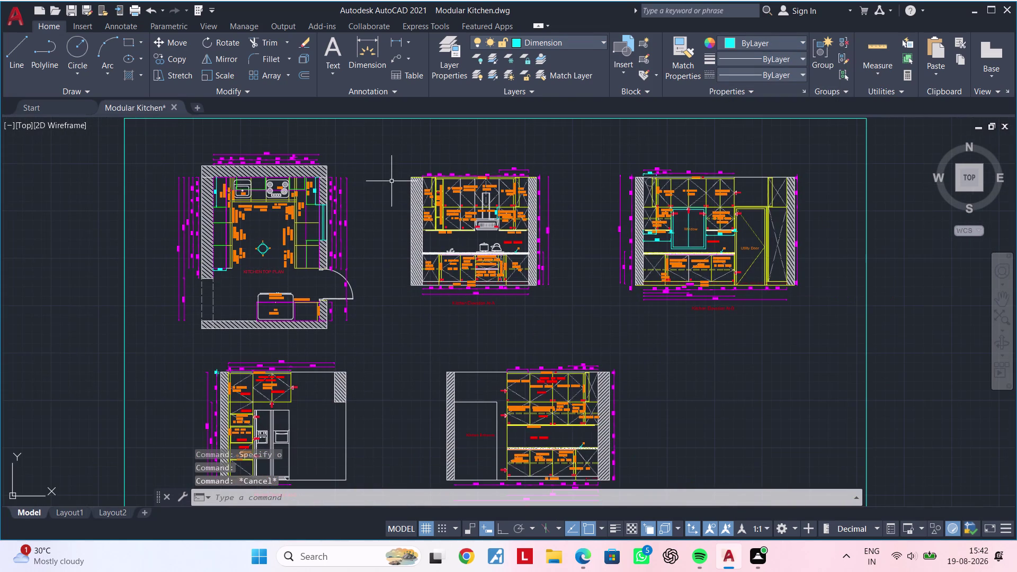
key(Escape)
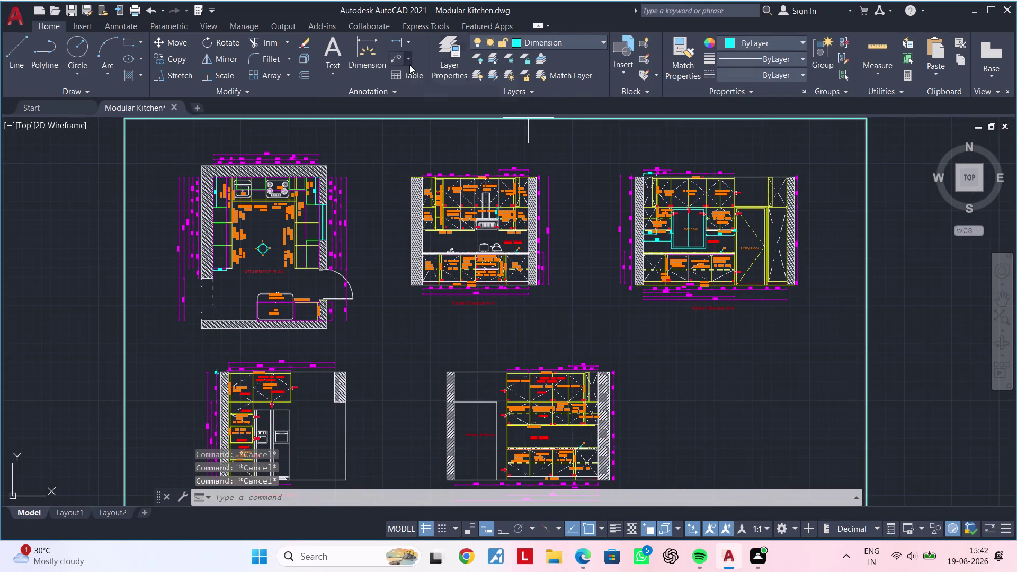
click(448, 52)
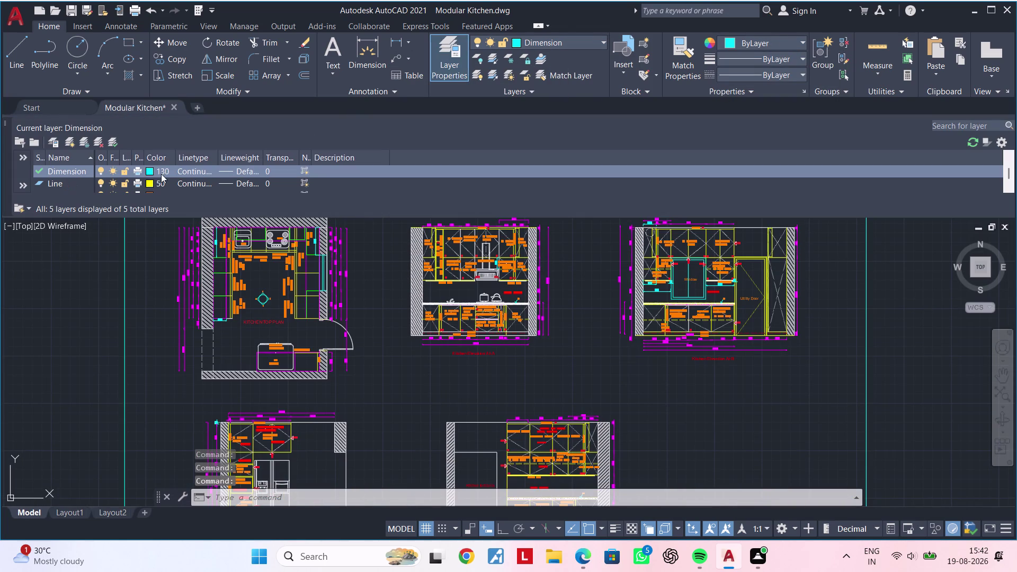
Give the Dimension layer the colour magenta, then close the Layer Properties Manager.
click(149, 170)
click(152, 170)
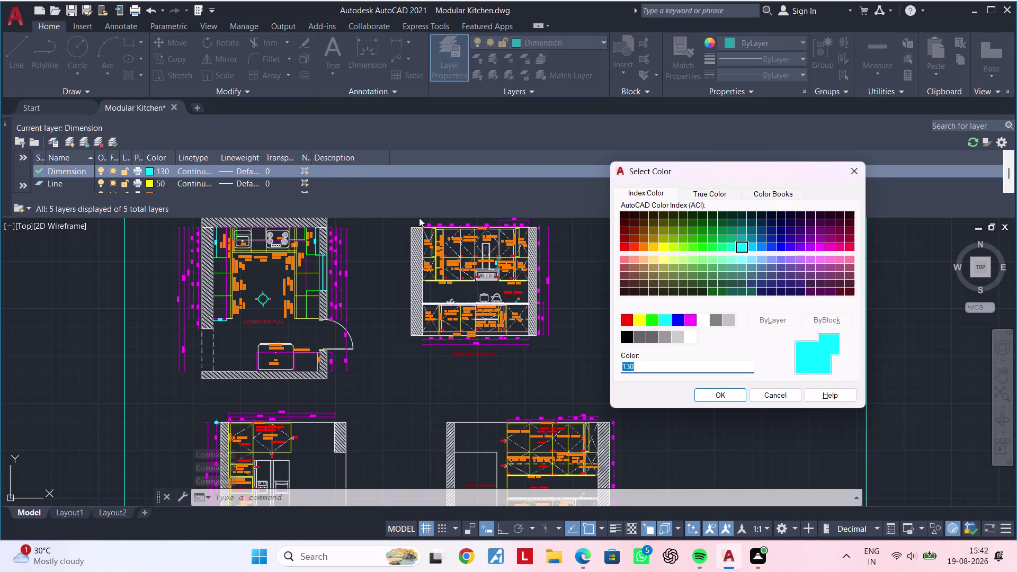
click(693, 325)
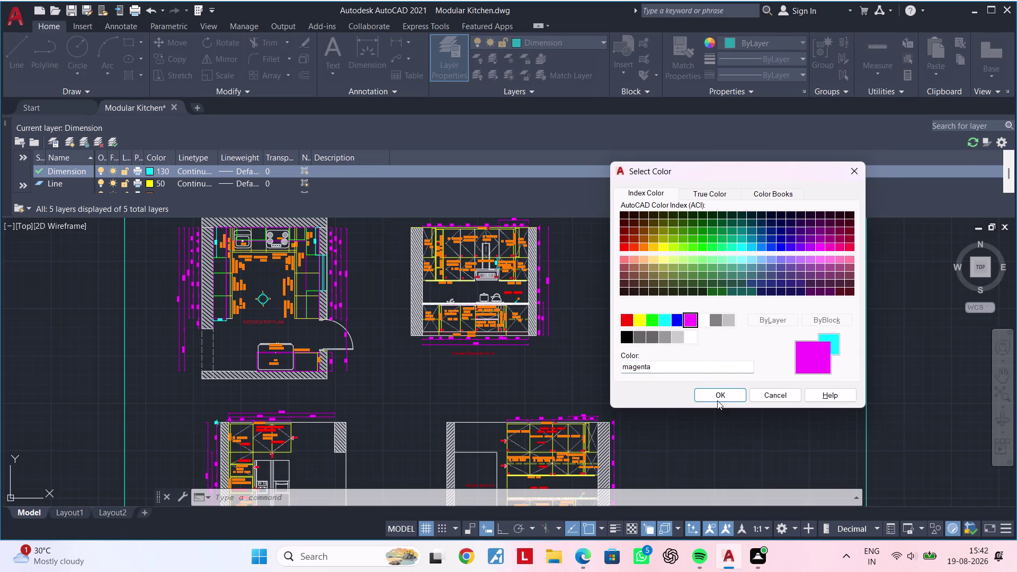
click(717, 401)
key(Escape)
key(Escape)
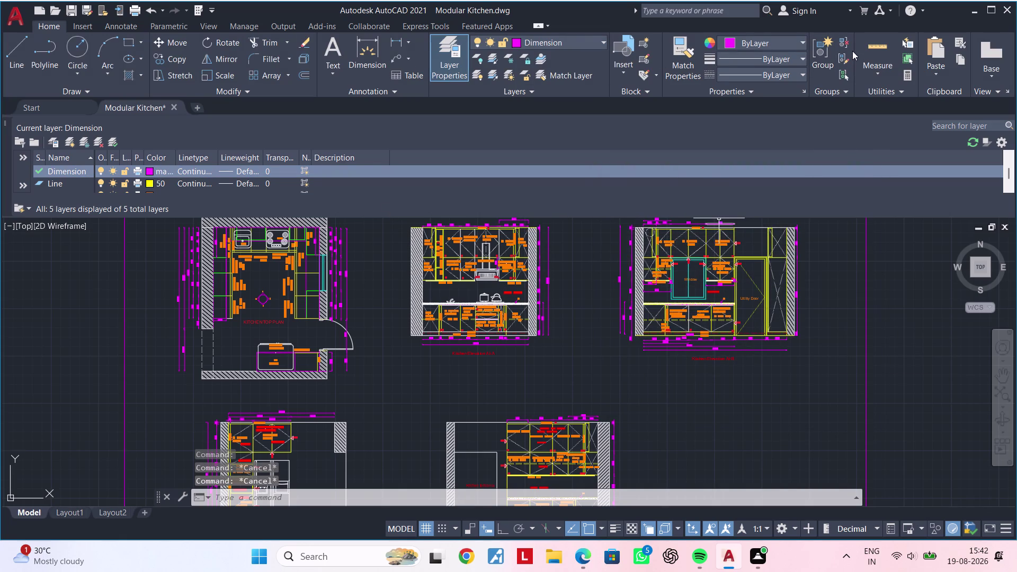
click(6, 125)
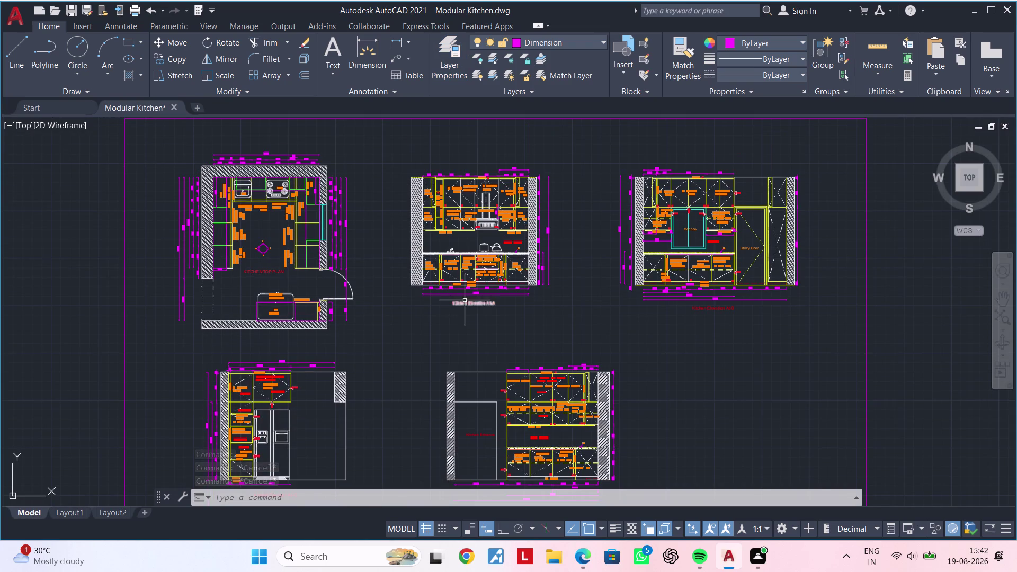
Move Kitchen Elevation At-D left with the M command, closer to elevation C.
scroll(down, 3)
middle_drag(476, 307, 598, 296)
scroll(up, 3)
middle_drag(500, 314, 490, 359)
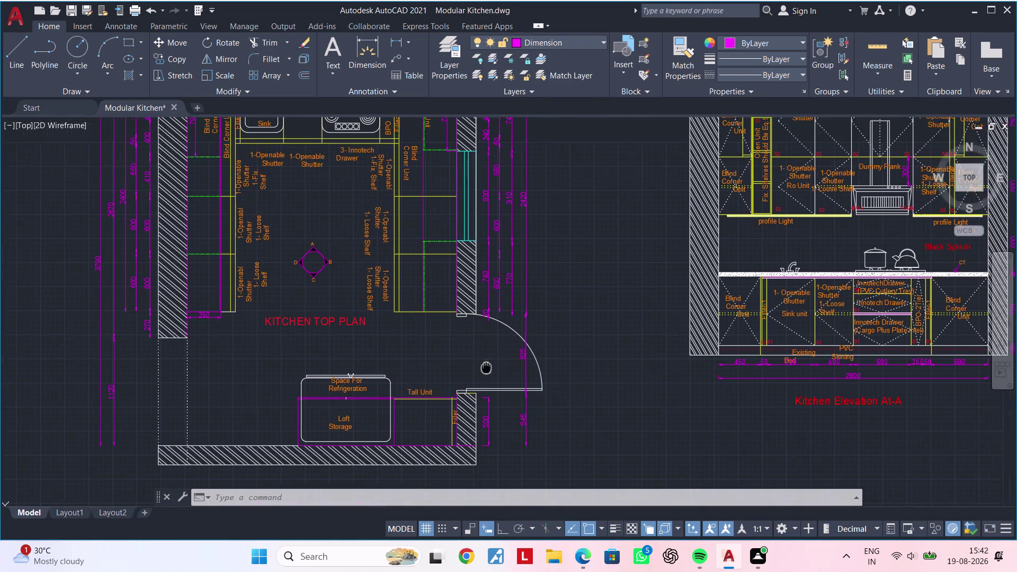
middle_drag(490, 359, 472, 404)
middle_drag(495, 386, 410, 418)
scroll(down, 3)
middle_drag(497, 359, 320, 315)
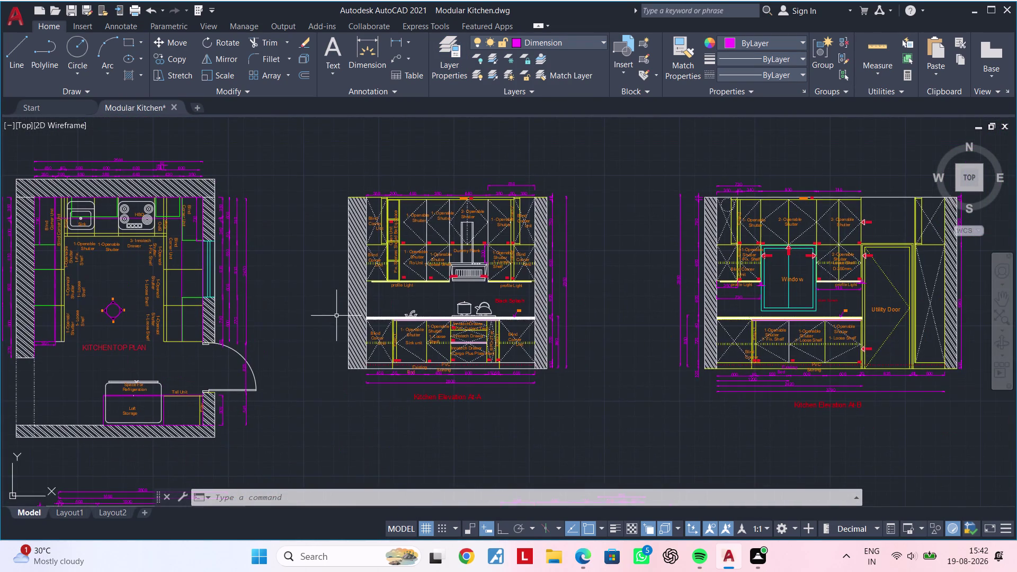
scroll(down, 3)
middle_drag(336, 316, 405, 290)
middle_drag(460, 316, 343, 305)
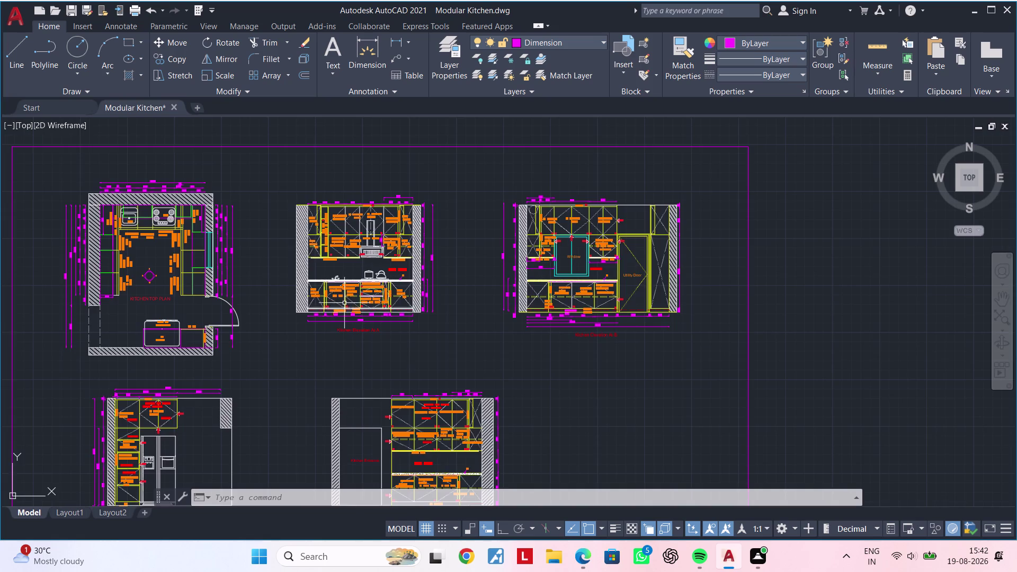
scroll(down, 3)
middle_drag(345, 302, 383, 272)
click(344, 326)
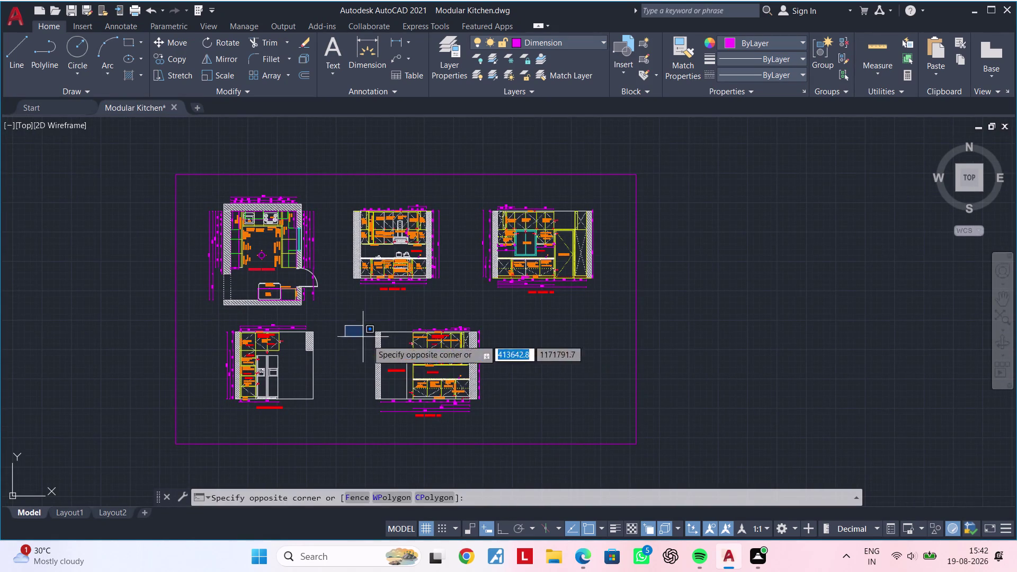
click(521, 435)
key(m)
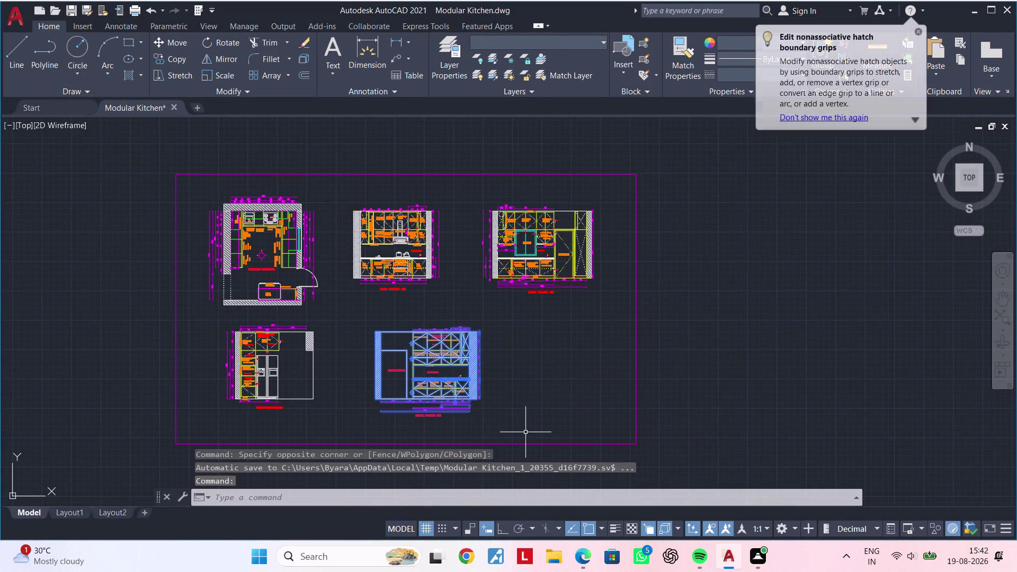
key(space)
click(515, 398)
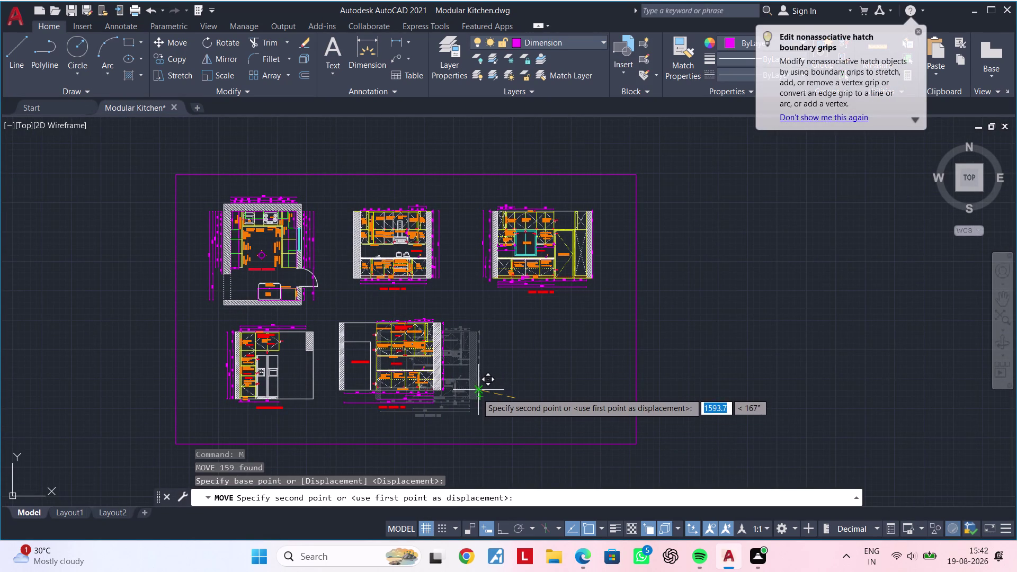
click(478, 396)
key(Escape)
Erase the sheet boundary rectangle surrounding the drawings.
middle_drag(491, 391, 551, 404)
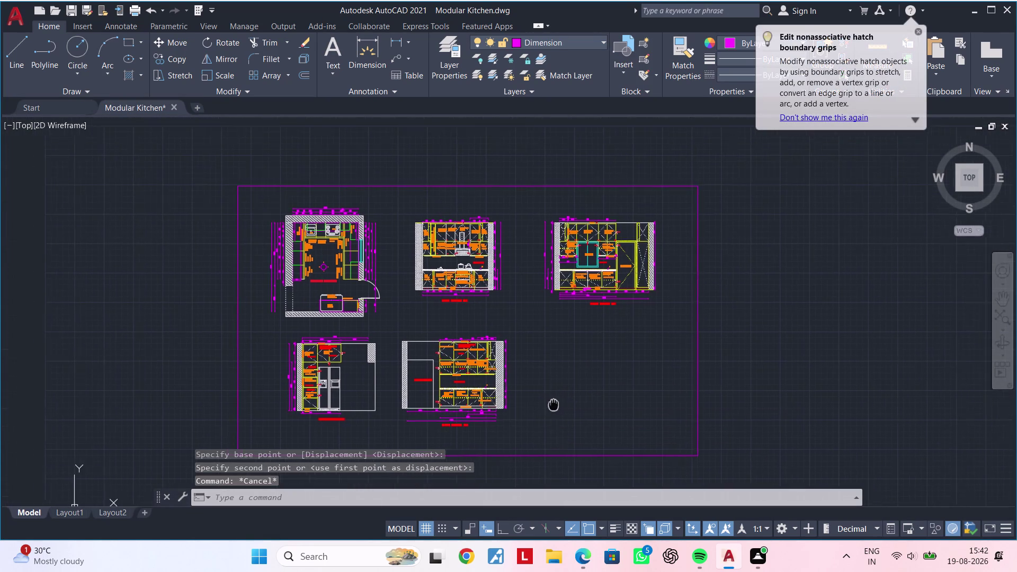
middle_drag(551, 403, 576, 403)
key(Escape)
key(Escape)
key(Escape)
middle_drag(586, 386, 660, 370)
key(Escape)
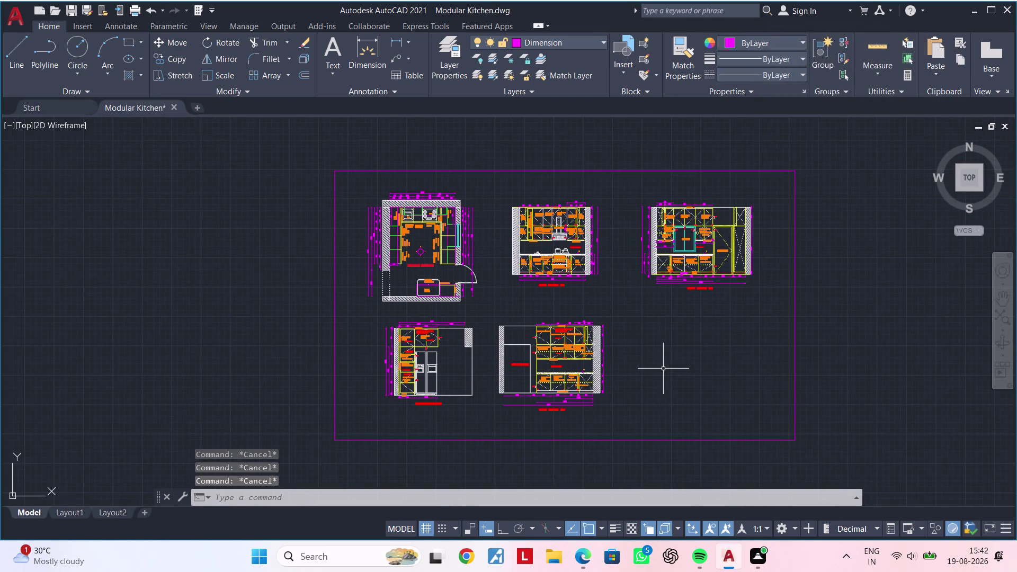
key(Escape)
key(Escape)
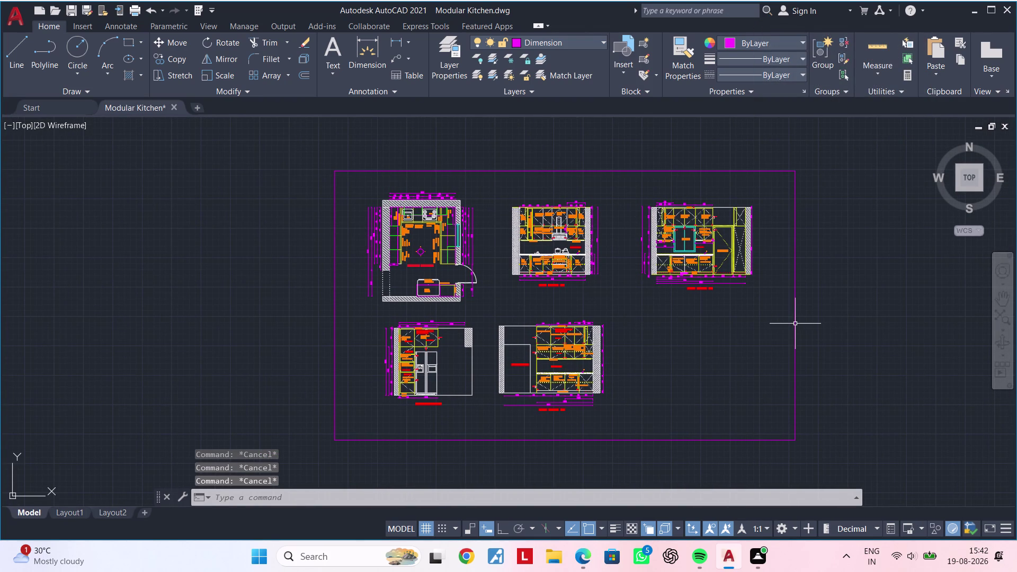
click(795, 323)
key(Delete)
Move the two lower elevations to the end of the top row.
middle_drag(776, 336, 822, 323)
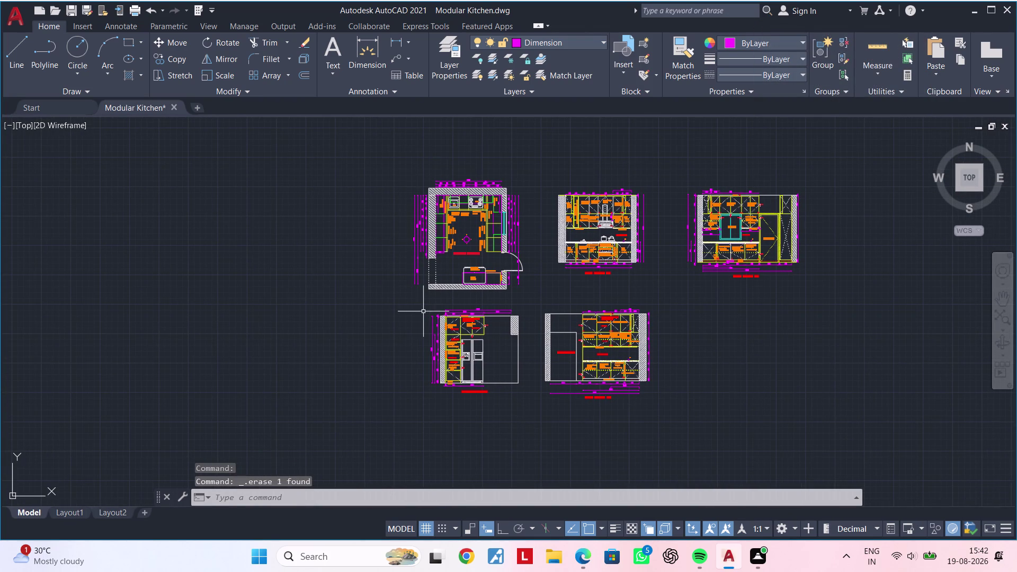
click(408, 307)
click(694, 423)
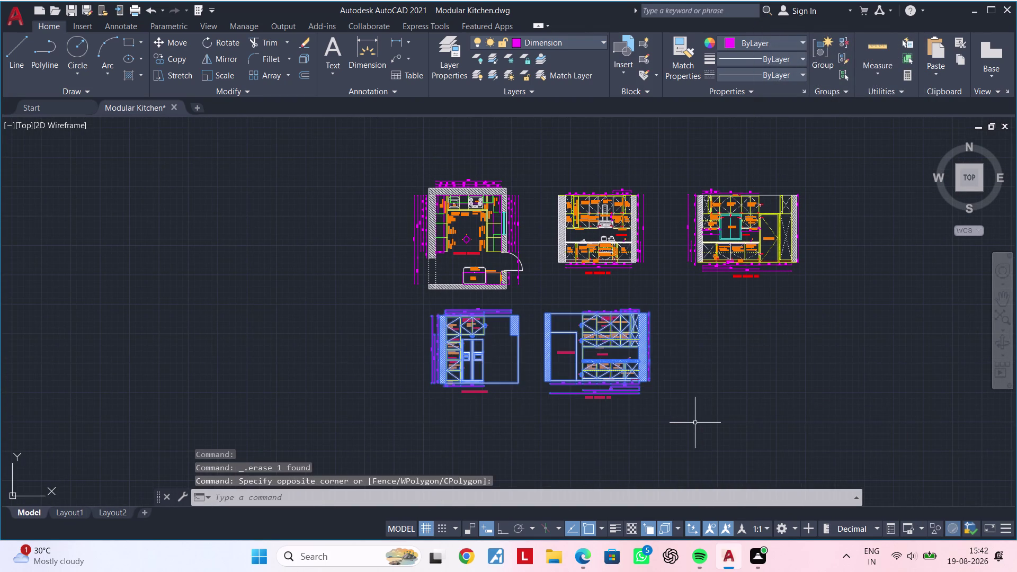
key(comma)
key(Escape)
key(Escape)
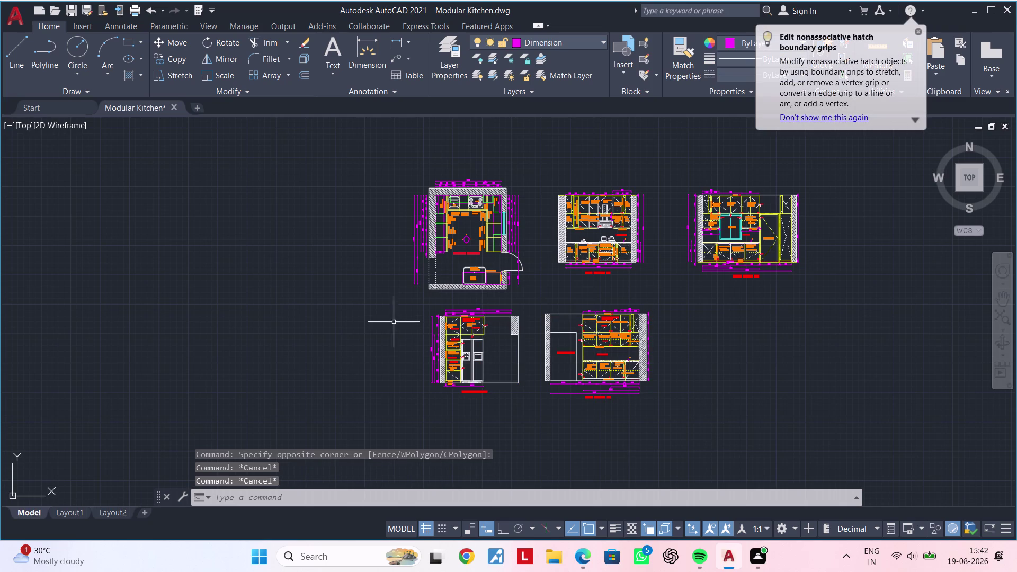
click(407, 305)
click(694, 415)
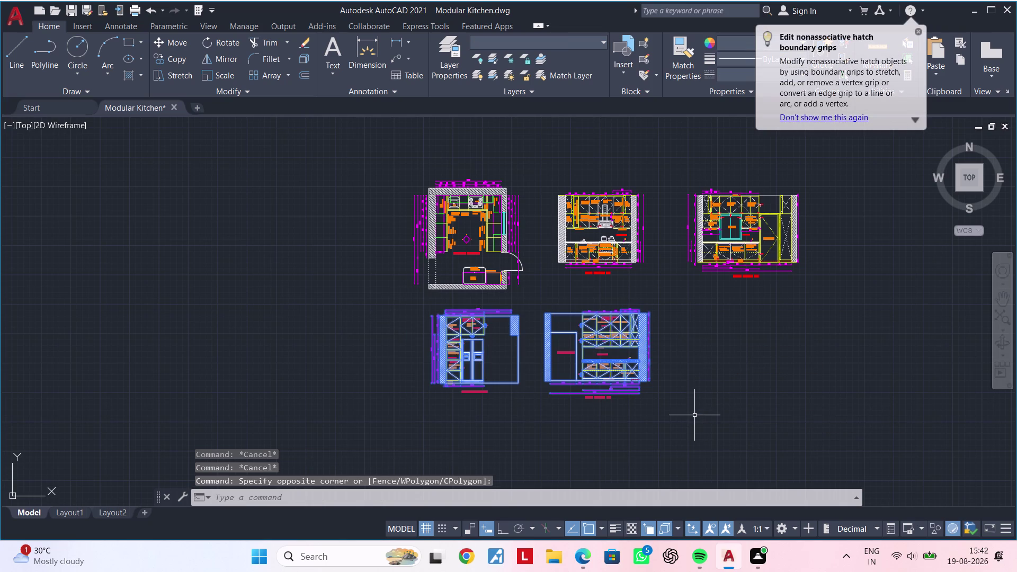
text(m)
key(space)
click(694, 415)
drag(695, 416, 799, 417)
middle_drag(971, 422, 778, 432)
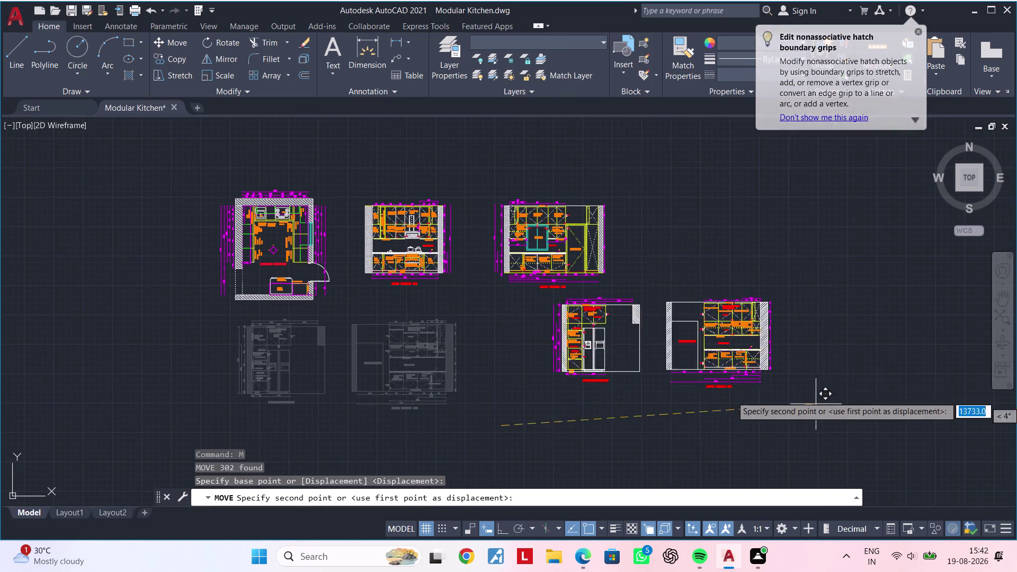
click(891, 309)
key(Escape)
middle_drag(685, 366, 773, 371)
key(Escape)
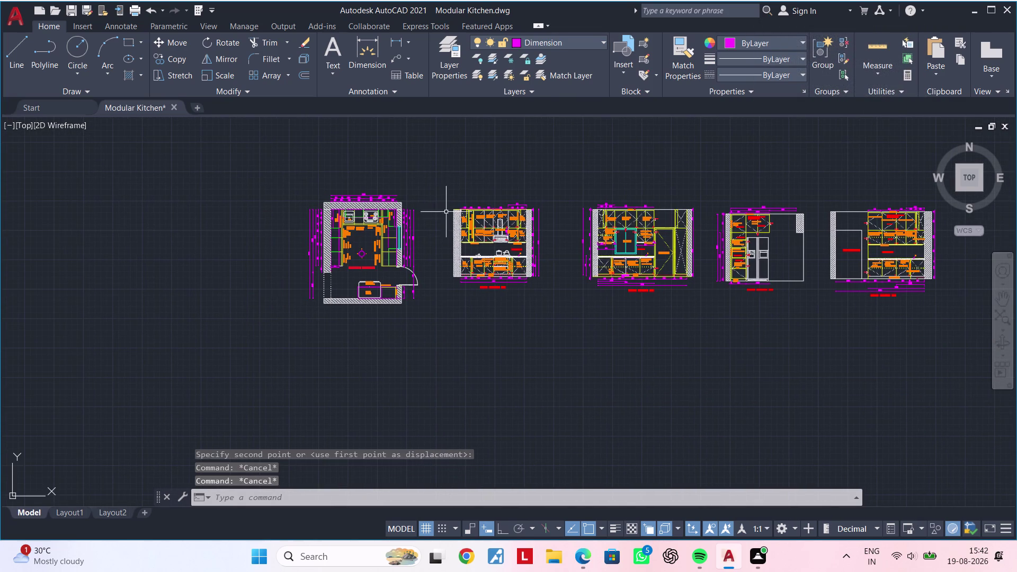
Move elevation A straight down below the kitchen plan with Ortho on.
drag(434, 191, 455, 197)
click(553, 319)
text(m)
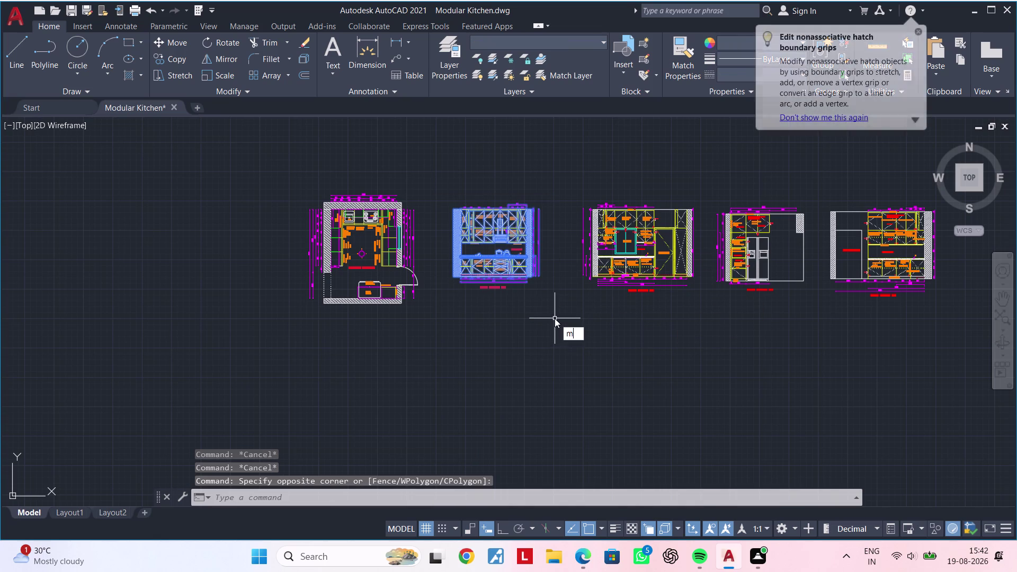
key(space)
click(531, 315)
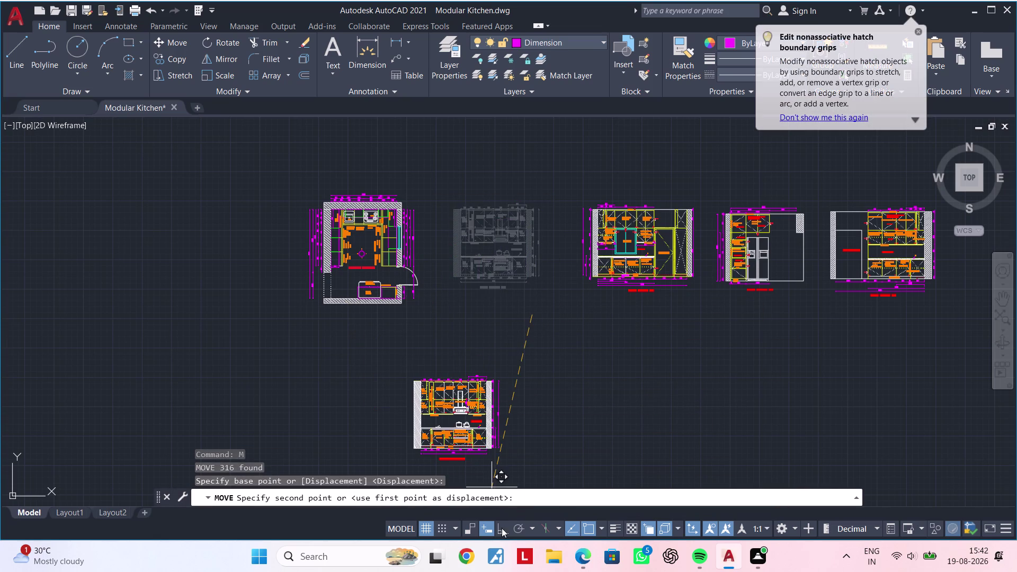
click(509, 532)
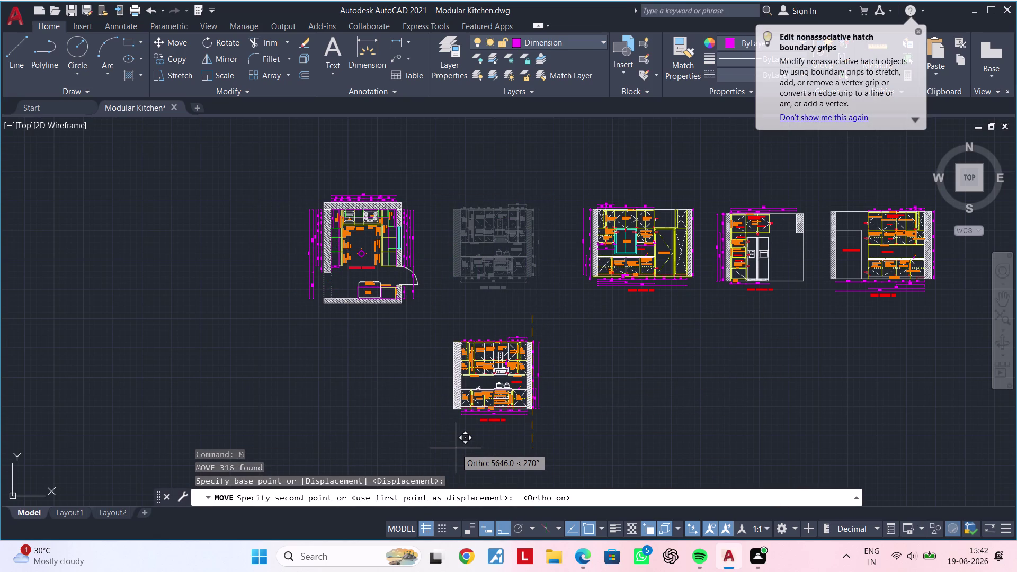
click(457, 434)
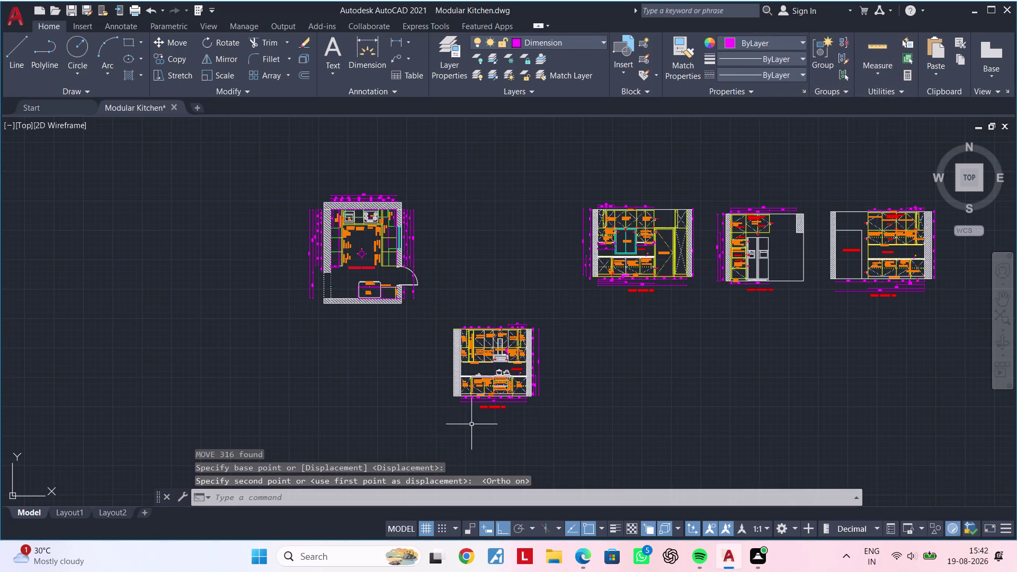
middle_drag(471, 420, 480, 396)
key(Escape)
Reposition elevation A directly under the kitchen plan.
click(432, 286)
click(589, 402)
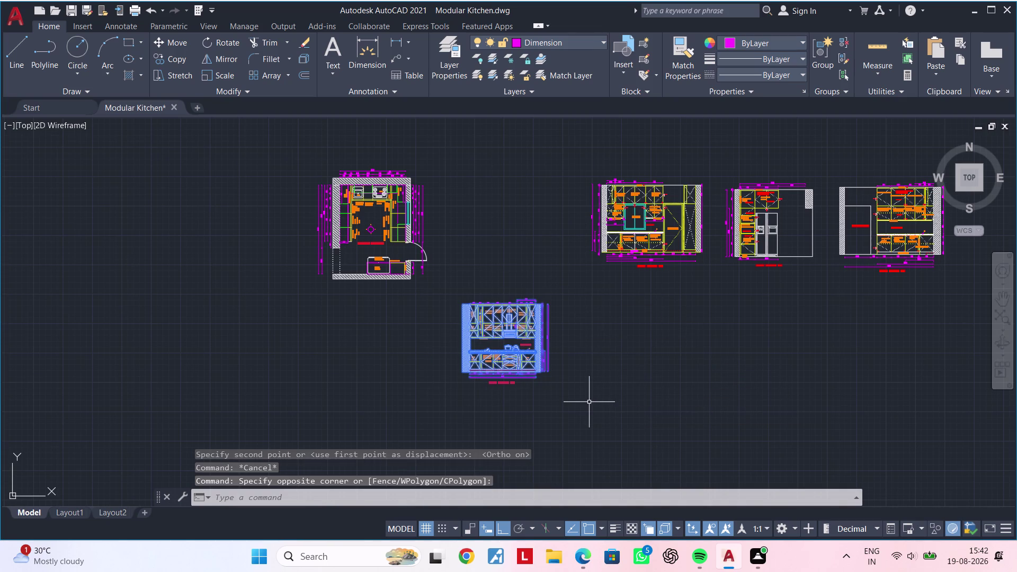
text(m)
key(space)
click(588, 397)
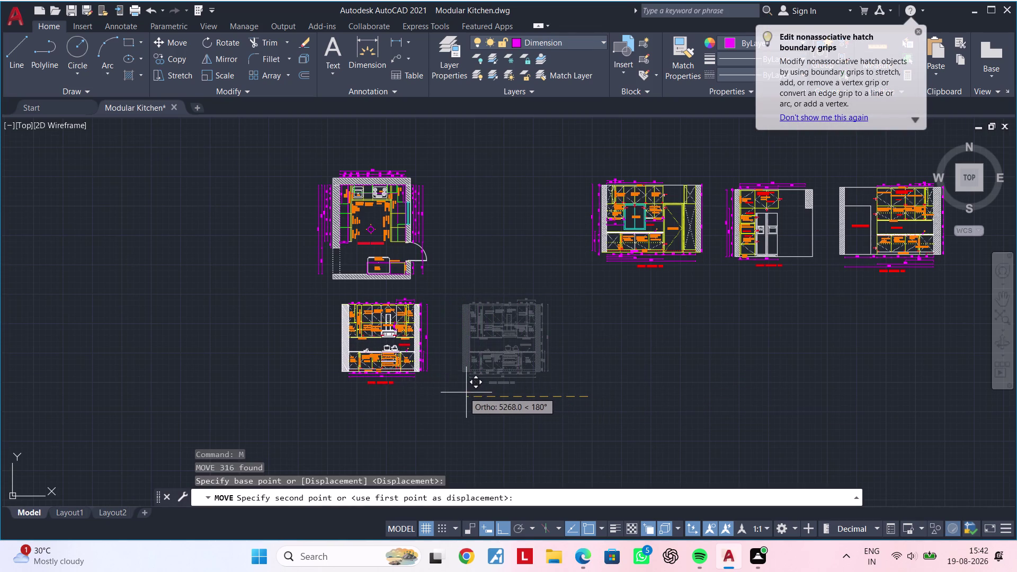
click(453, 391)
middle_drag(472, 394, 476, 389)
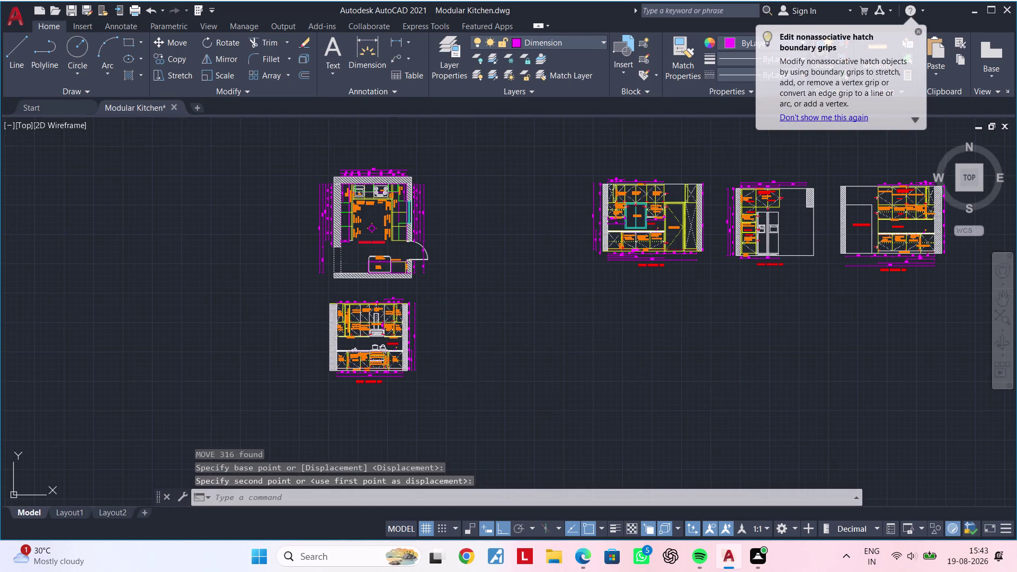
middle_drag(476, 389, 499, 368)
key(Escape)
key(Escape)
Move elevation B below elevation A, with Ortho turned off.
drag(578, 123, 591, 133)
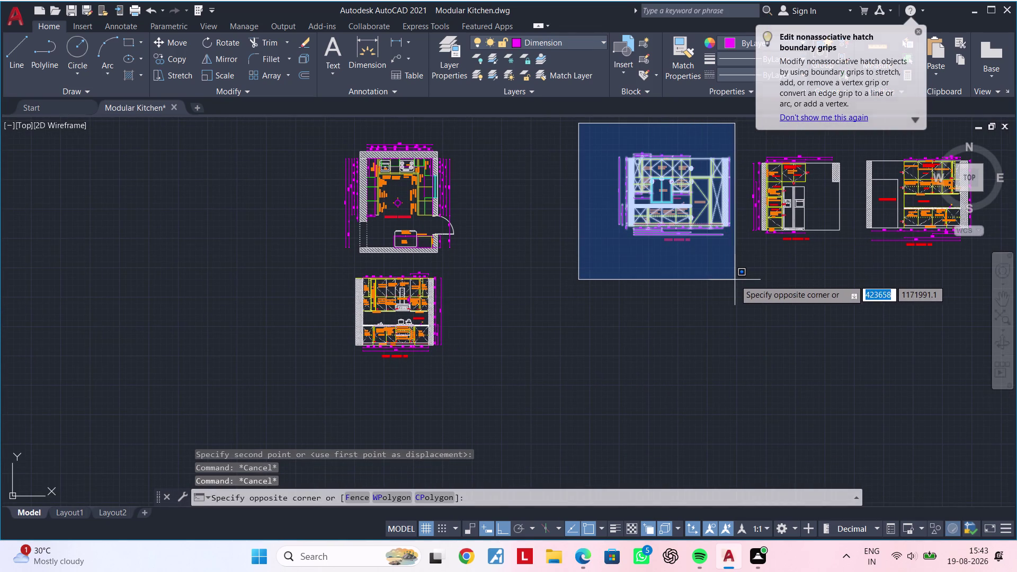
click(736, 280)
text(m)
key(space)
drag(730, 280, 728, 286)
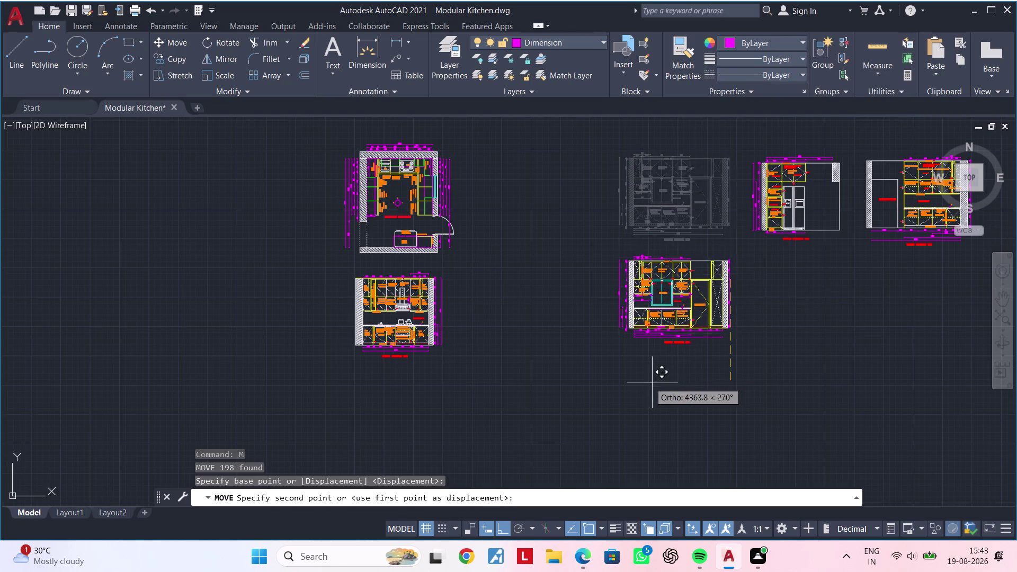
middle_drag(648, 382, 693, 305)
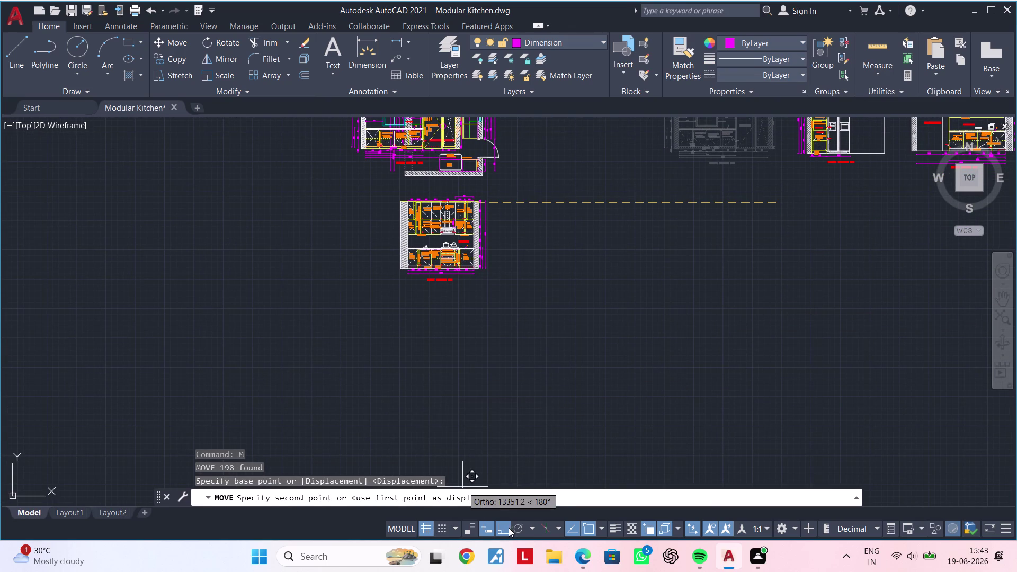
click(506, 528)
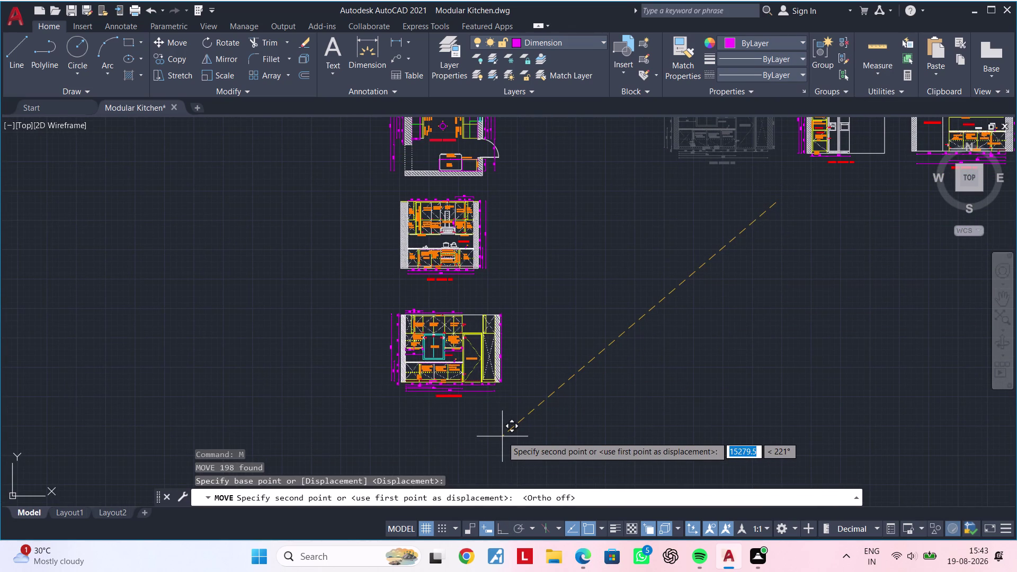
click(497, 424)
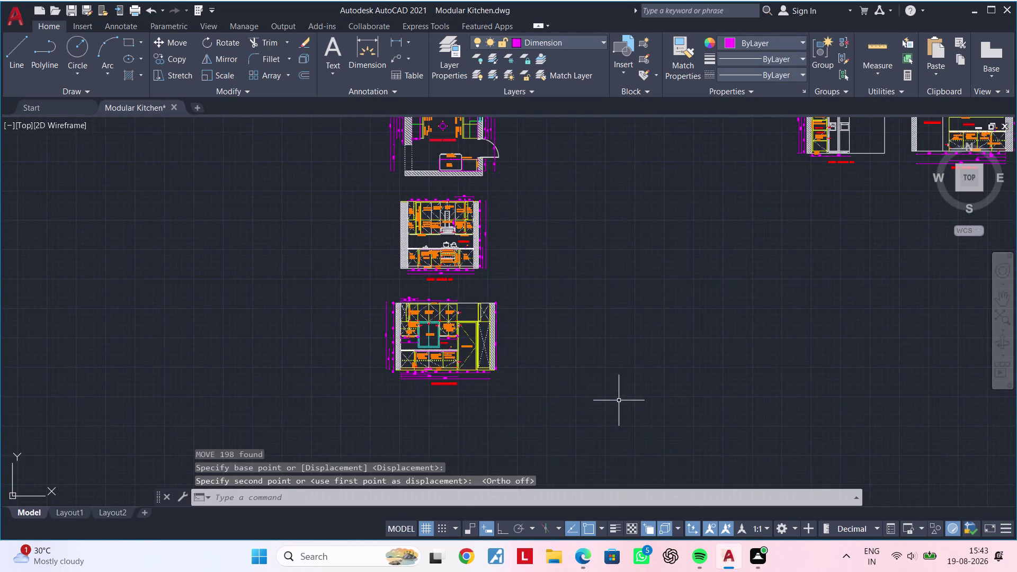
scroll(down, 3)
middle_drag(602, 405, 520, 407)
key(Escape)
middle_drag(547, 378, 548, 368)
scroll(up, 3)
key(Escape)
Move elevation C under elevation B.
drag(590, 167, 600, 181)
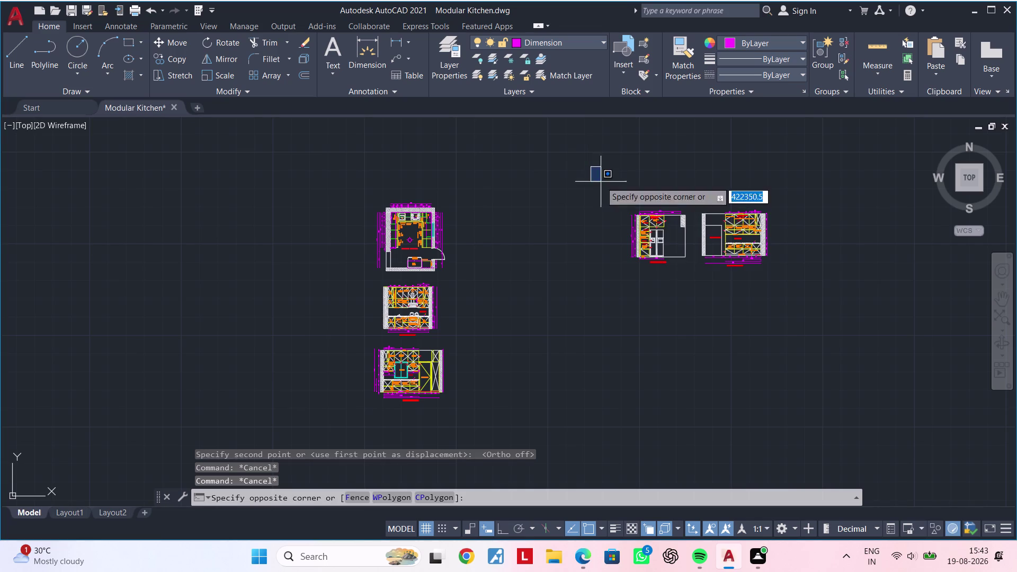
click(691, 277)
text(m)
key(space)
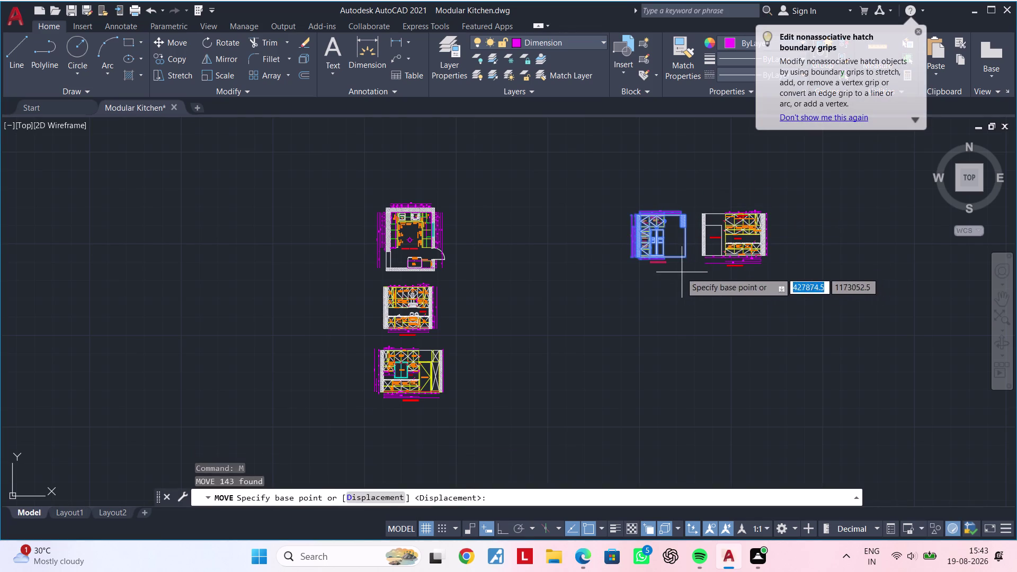
click(680, 272)
middle_drag(616, 399, 668, 296)
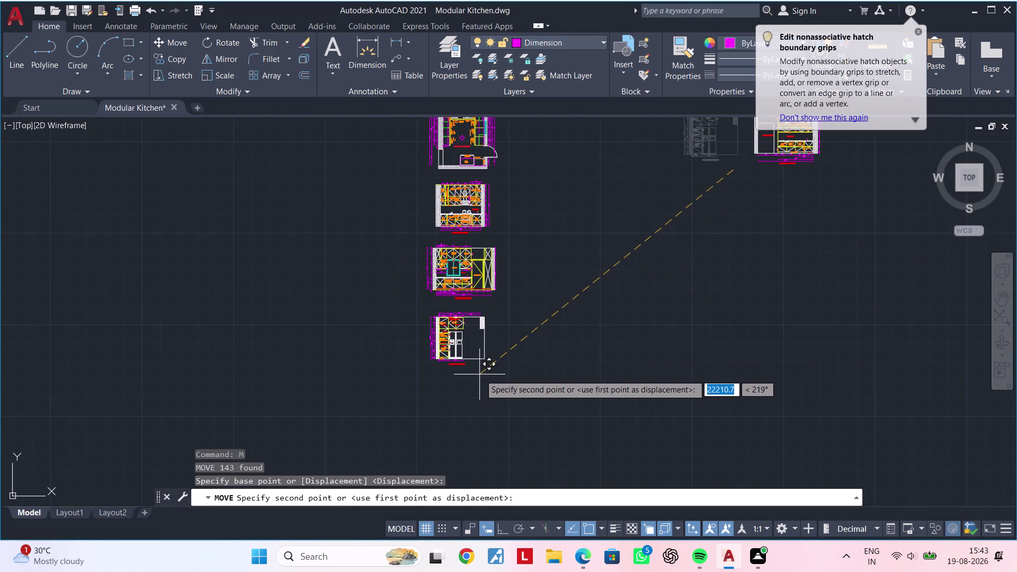
click(481, 374)
middle_drag(598, 359, 489, 399)
key(Escape)
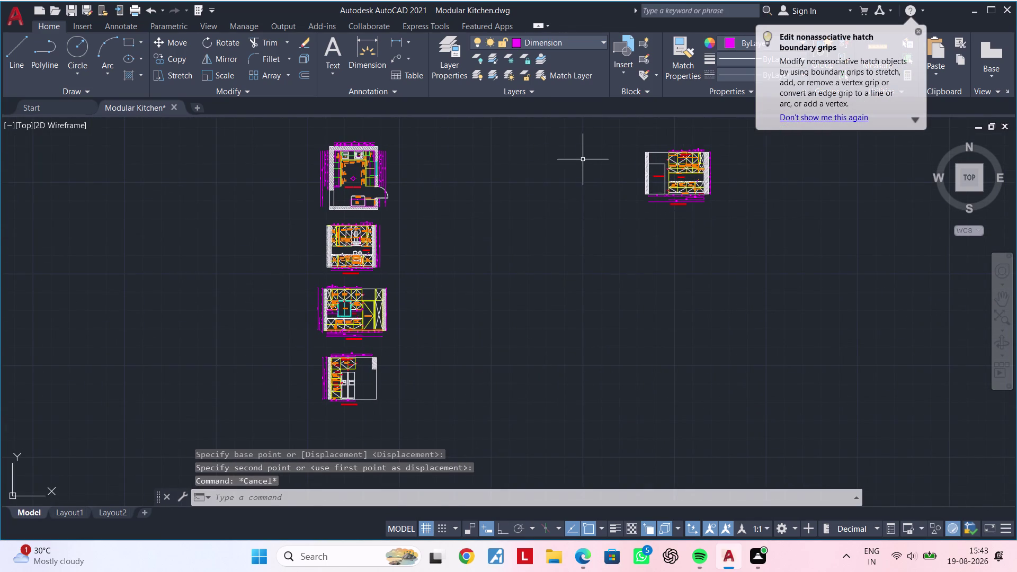
Move elevation D to the bottom of the column.
drag(584, 159, 585, 169)
key(Escape)
middle_drag(593, 411, 443, 517)
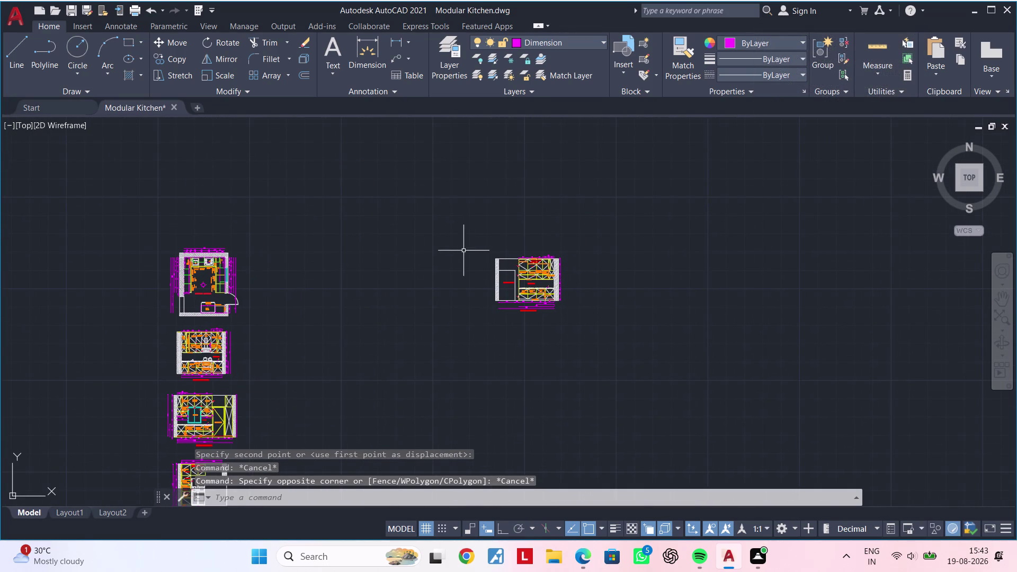
click(468, 233)
click(662, 369)
key(m)
key(space)
click(615, 347)
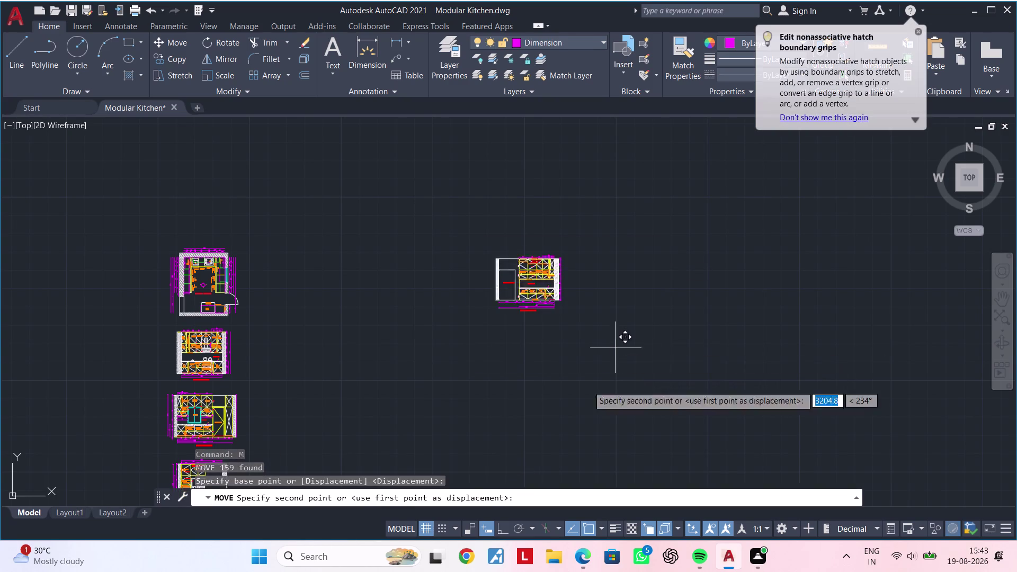
scroll(down, 3)
middle_drag(537, 421, 596, 302)
scroll(up, 3)
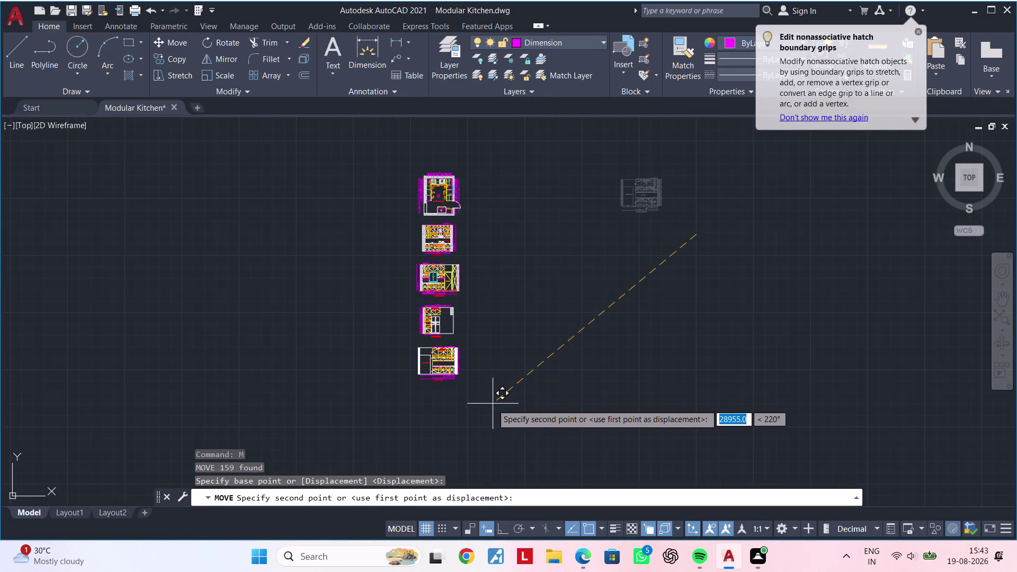
click(492, 404)
key(Escape)
key(Escape)
Pan and zoom over the stacked plan and elevations to check the column.
scroll(up, 3)
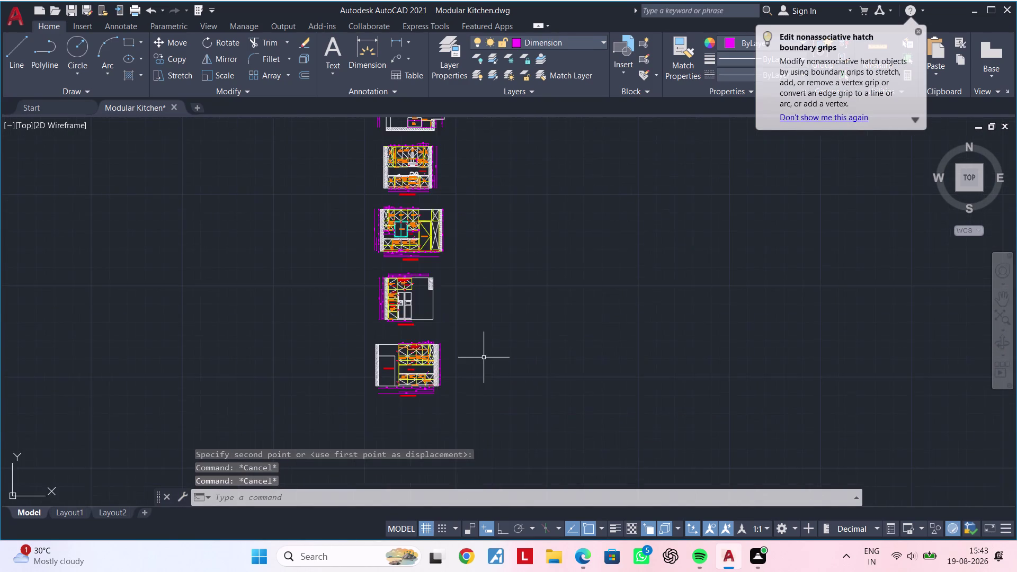
middle_drag(481, 375, 495, 529)
scroll(up, 3)
scroll(up, 3)
middle_drag(422, 360, 437, 344)
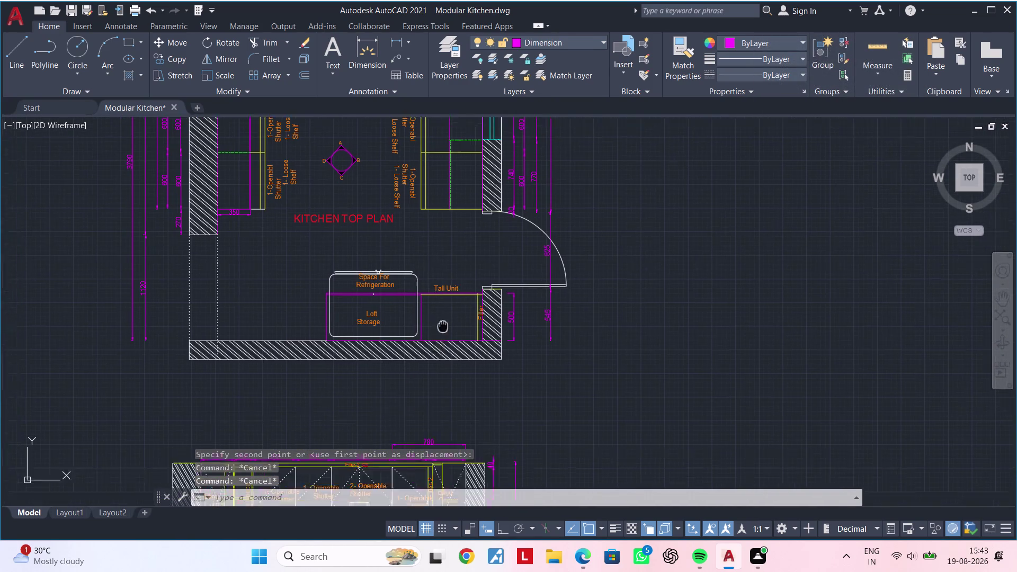
middle_drag(438, 344, 487, 199)
scroll(down, 3)
middle_drag(473, 260, 483, 194)
scroll(up, 3)
middle_drag(441, 276, 447, 188)
middle_drag(446, 329, 453, 215)
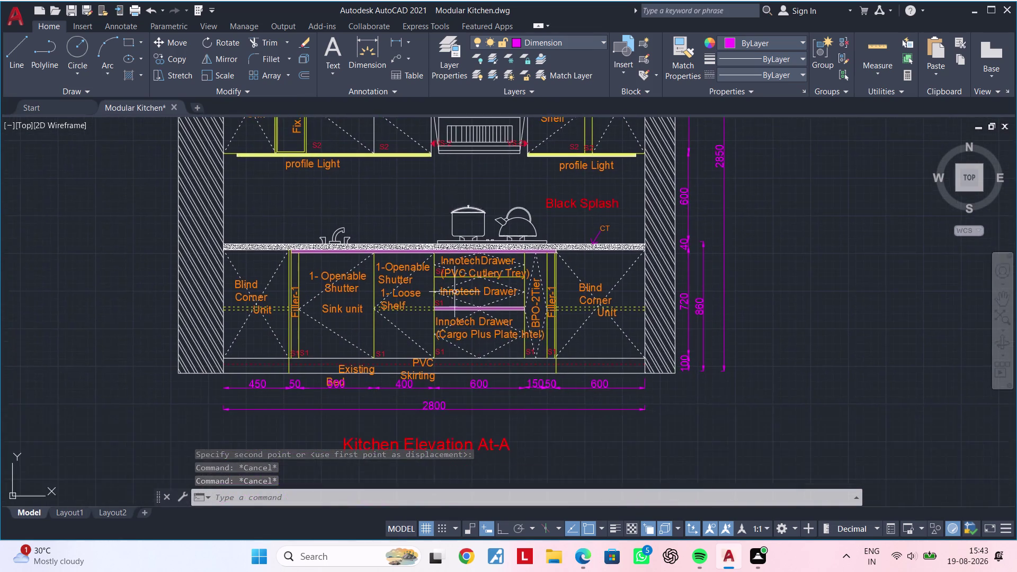
middle_drag(442, 399, 468, 250)
middle_drag(483, 328, 490, 226)
scroll(up, 3)
scroll(down, 3)
scroll(down, 3)
middle_drag(519, 359, 480, 337)
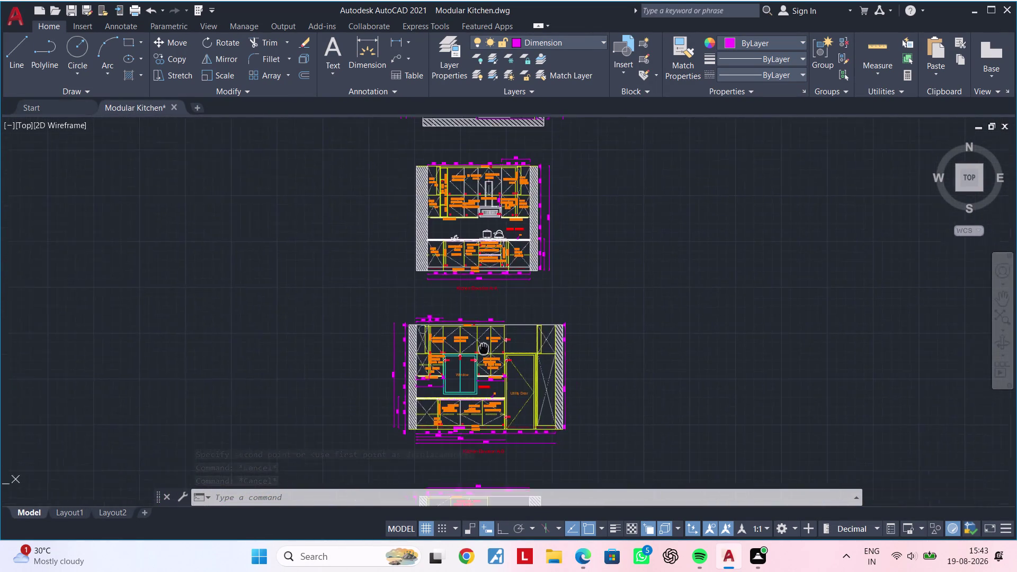
scroll(down, 3)
middle_drag(507, 330, 466, 406)
scroll(down, 3)
middle_drag(500, 318, 500, 275)
key(Escape)
key(Escape)
key(Escape)
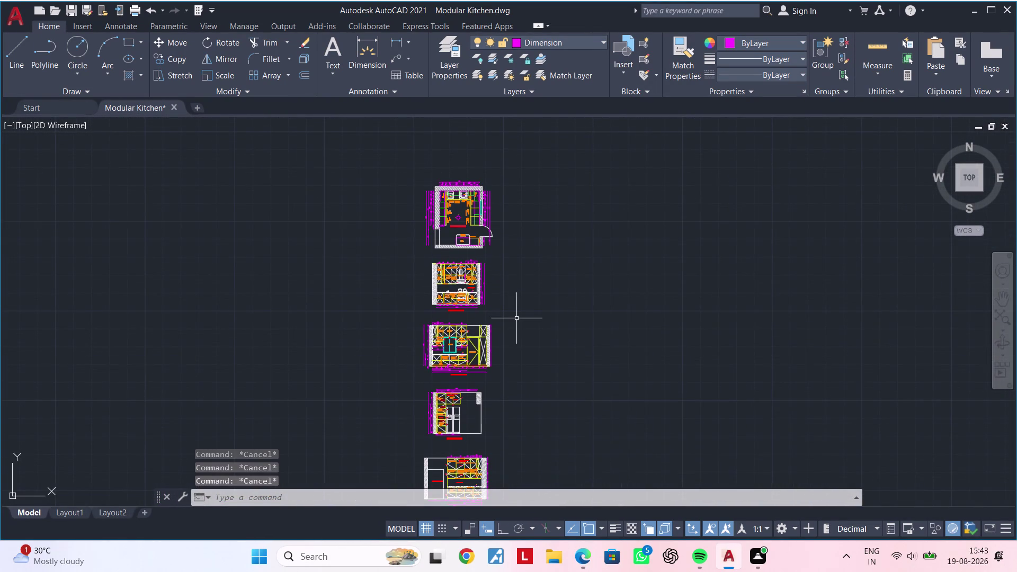
scroll(down, 3)
Open the Plot dialog with Ctrl+P.
key(p)
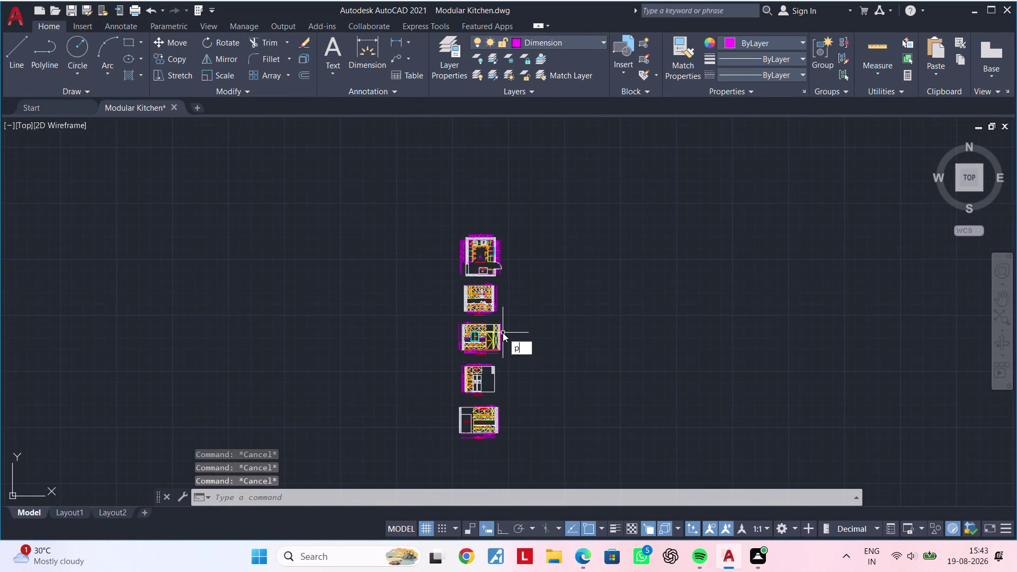
key(Escape)
key(Escape)
key(ctrl+p)
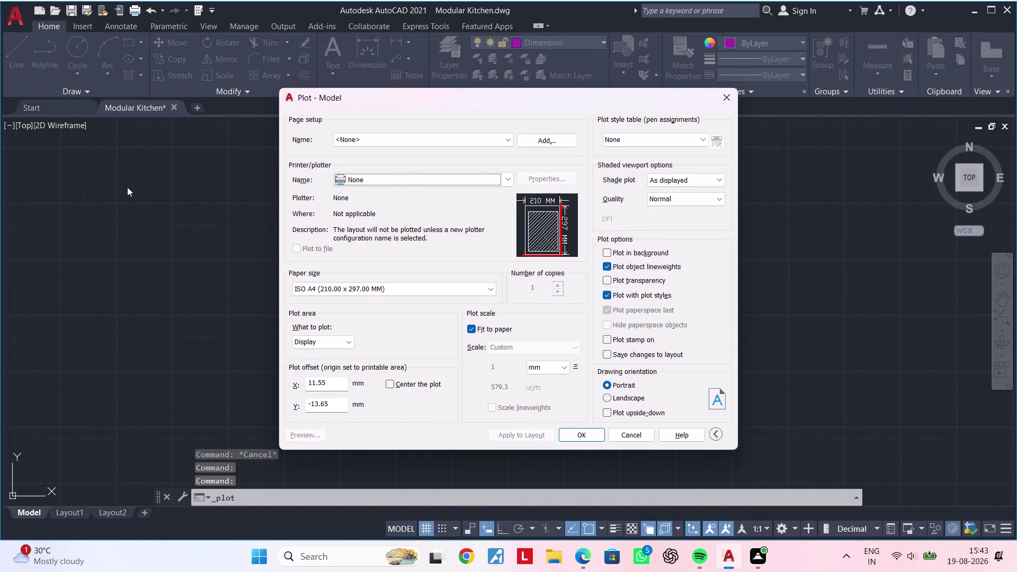
Load the <Previous plot> setup, window around all five drawings, and preview.
click(443, 136)
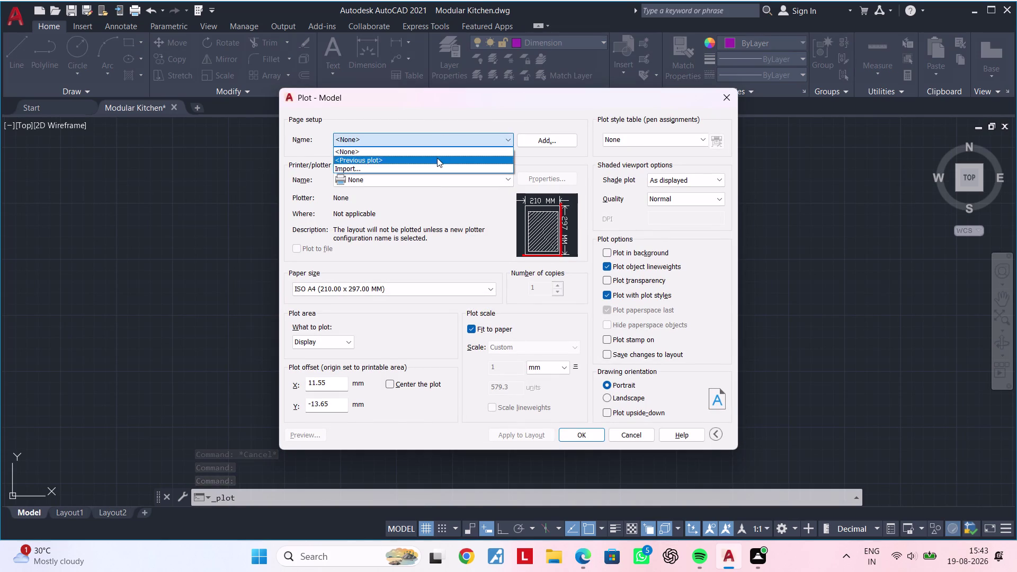
click(437, 158)
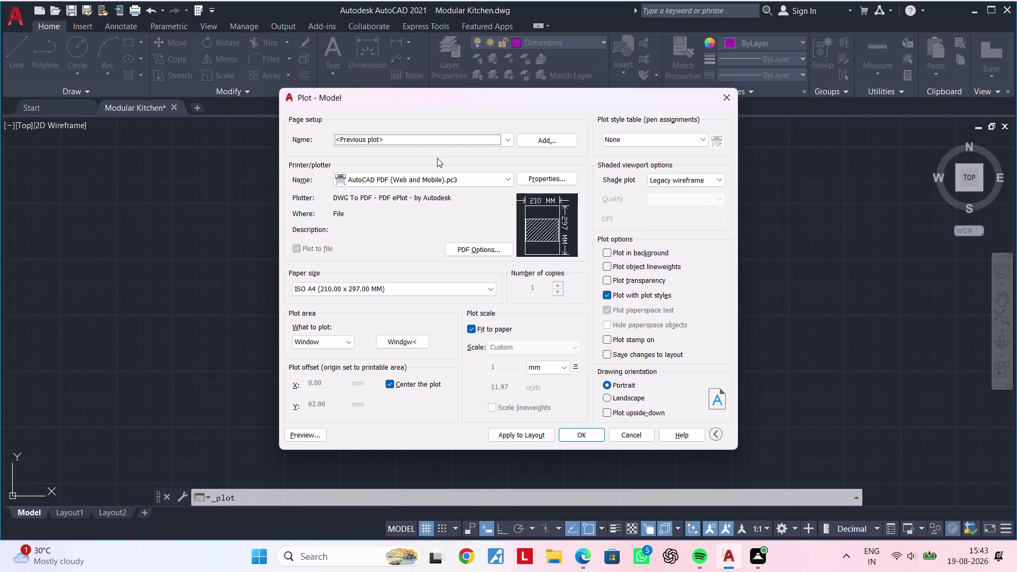
click(404, 338)
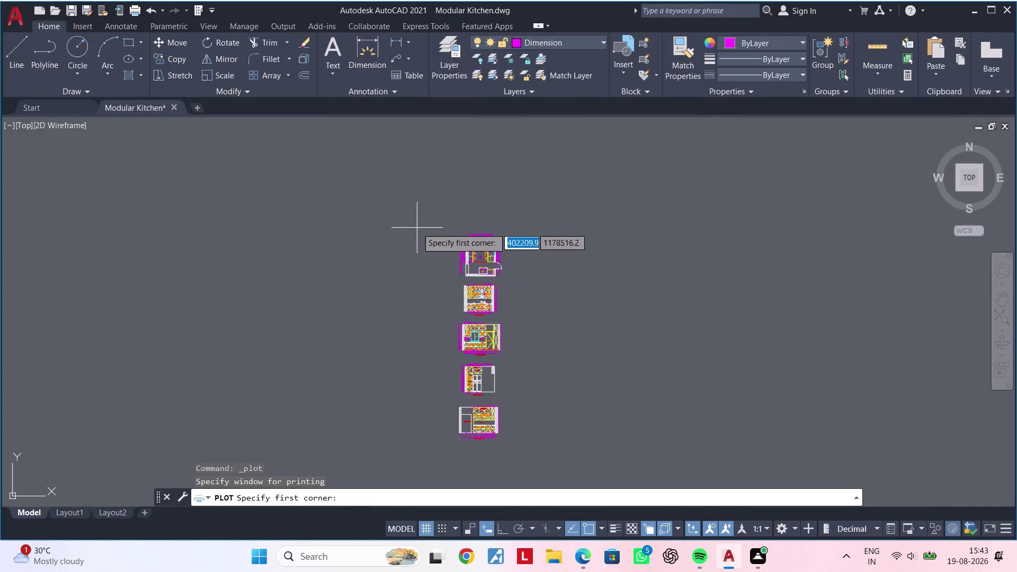
click(423, 205)
click(552, 464)
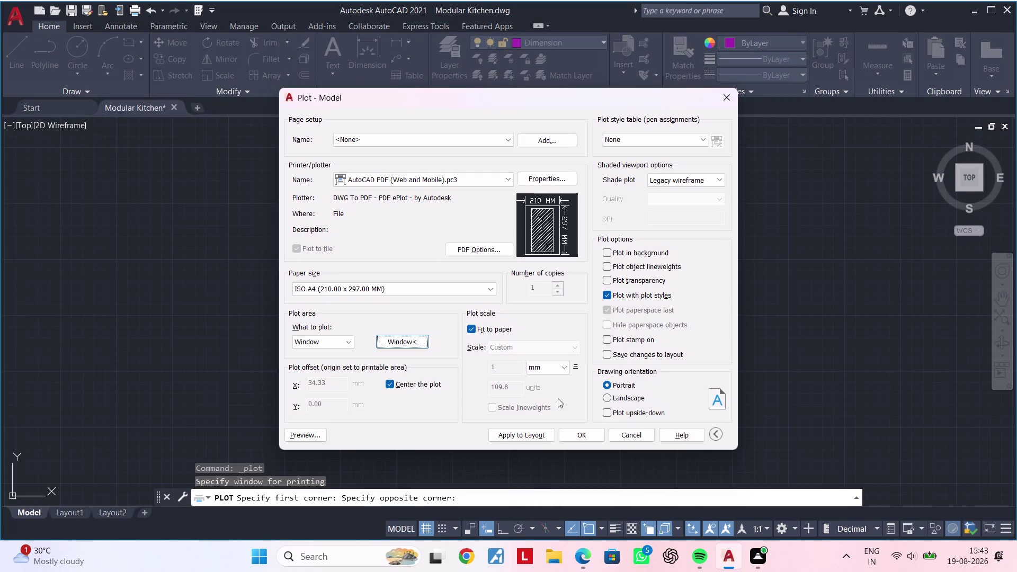
click(315, 436)
scroll(up, 3)
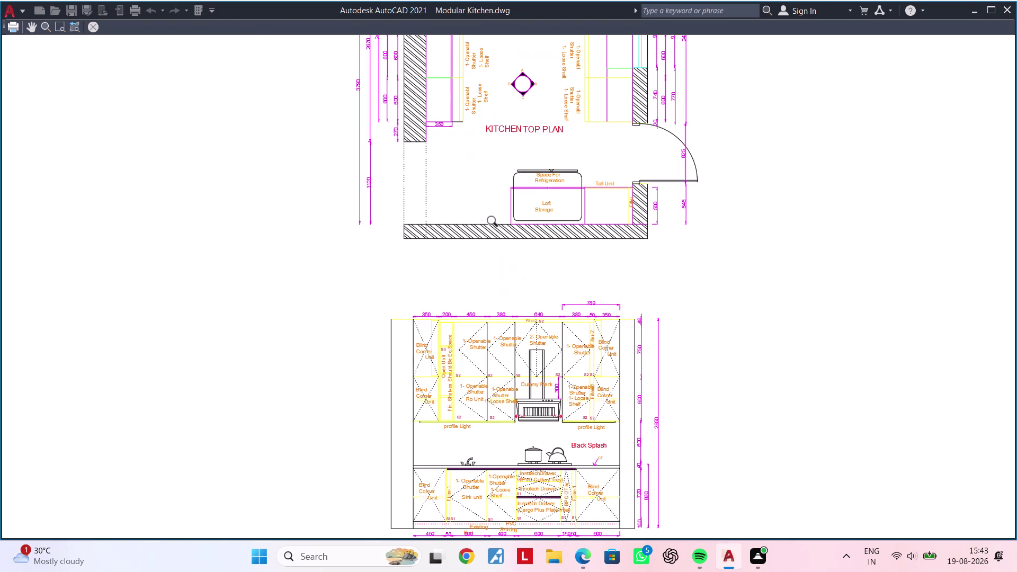
Zoom through the preview from the top plan down to elevations A, B, C and D.
scroll(up, 3)
scroll(up, 3)
middle_drag(482, 313, 532, 151)
scroll(up, 3)
middle_drag(522, 363, 475, 201)
scroll(up, 3)
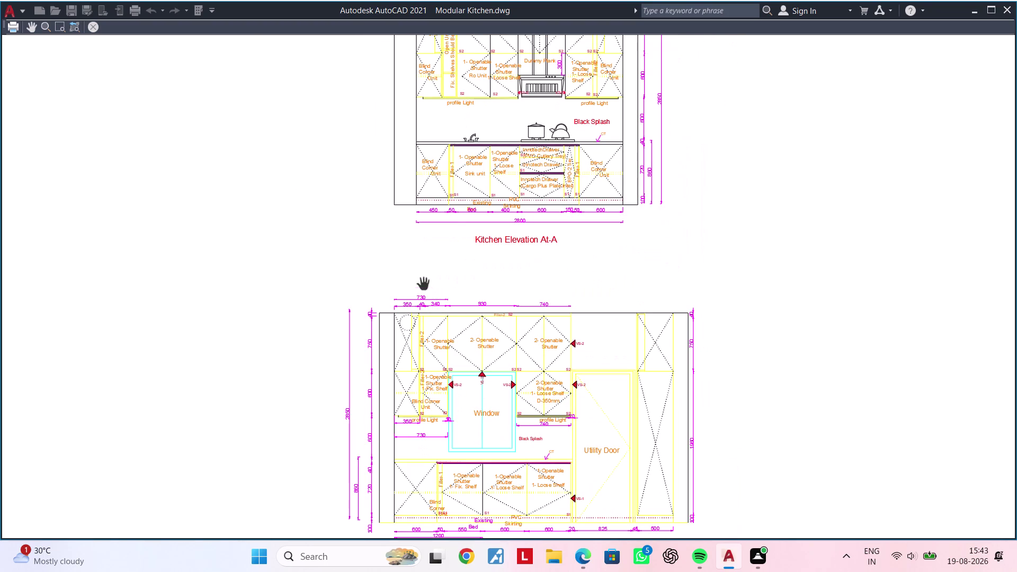
scroll(up, 3)
scroll(down, 3)
middle_drag(474, 344, 502, 207)
scroll(up, 3)
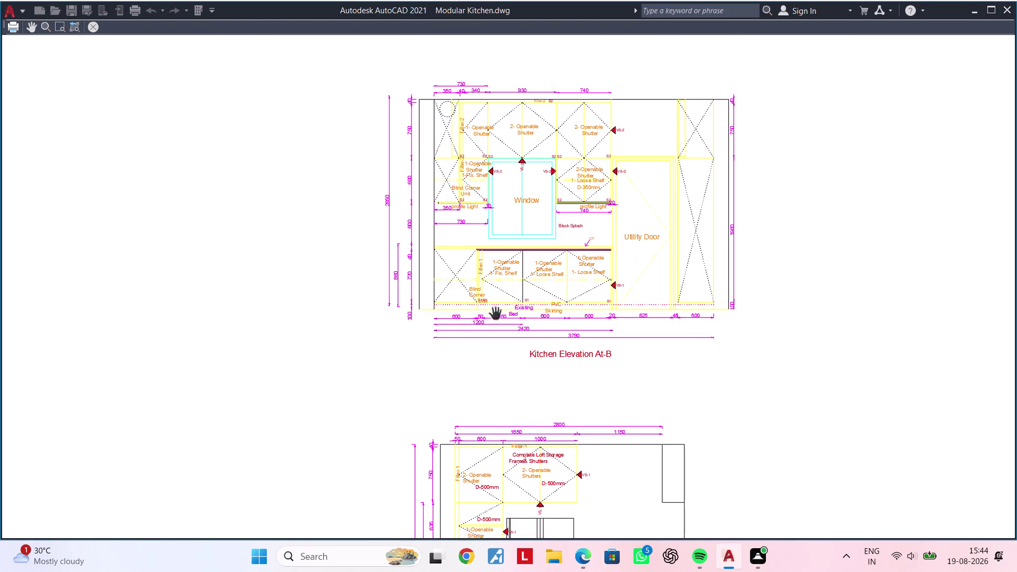
middle_drag(543, 375, 537, 223)
scroll(up, 3)
middle_drag(500, 328, 514, 275)
middle_drag(518, 335, 517, 190)
scroll(up, 3)
middle_drag(519, 372, 521, 161)
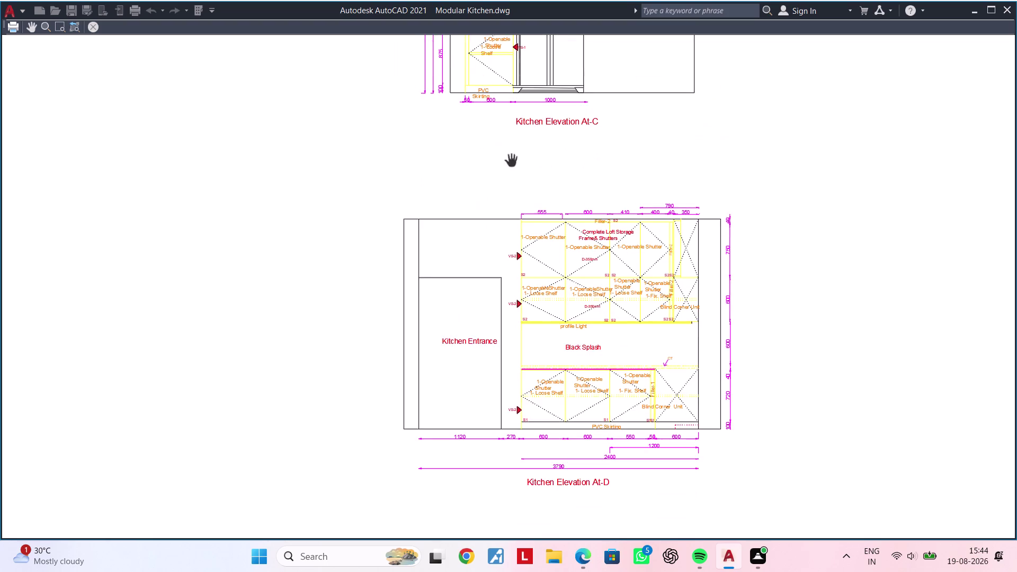
middle_drag(559, 320, 545, 264)
scroll(up, 3)
scroll(up, 3)
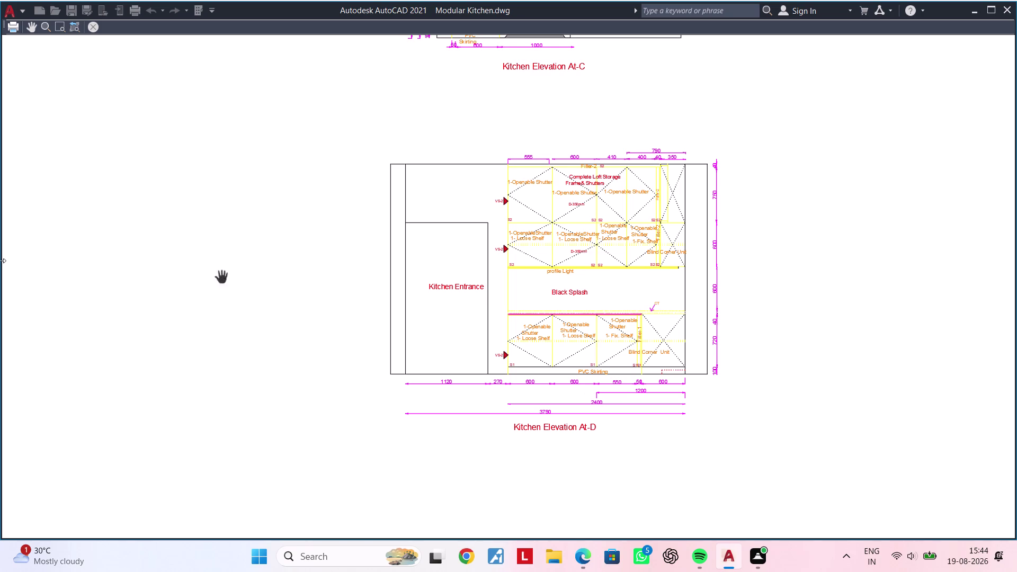
Return to the full-page preview and plot the page.
double_click(74, 29)
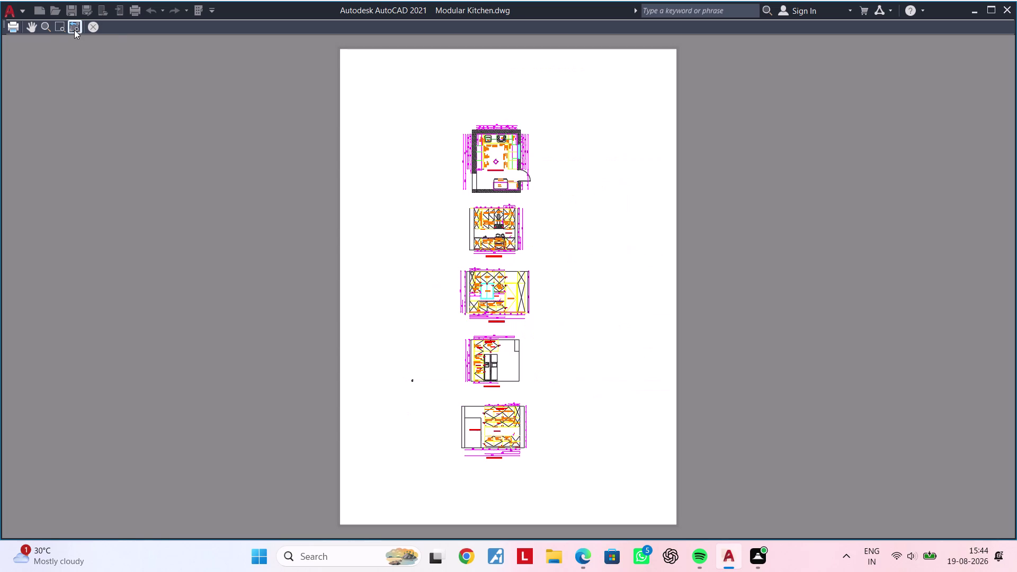
click(58, 26)
triple_click(44, 27)
click(29, 27)
click(18, 27)
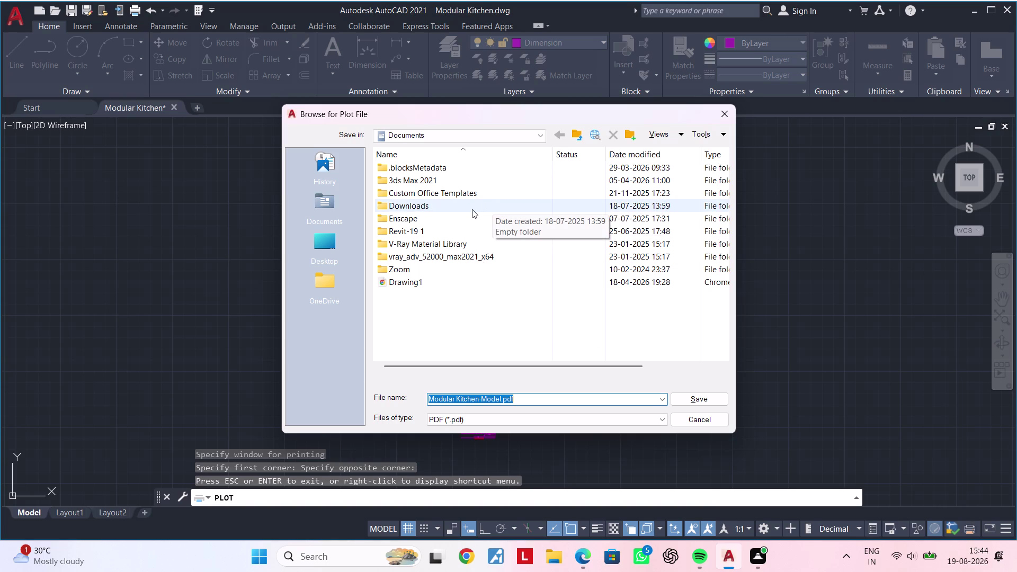
Save Modular Kitchen-Model.pdf into Downloads > Autocad > FUJI PLAN > PDFs.
click(462, 132)
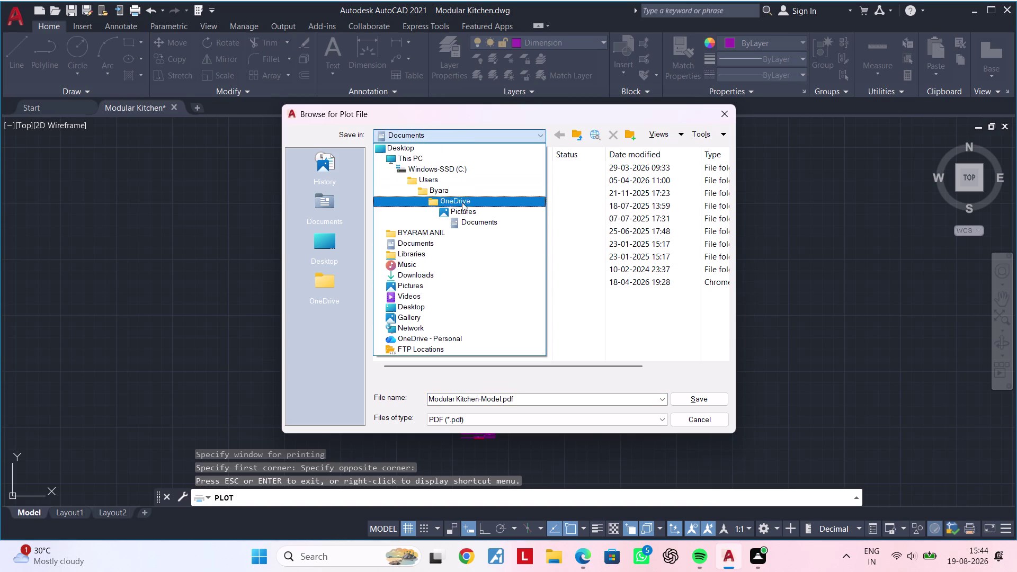
double_click(433, 273)
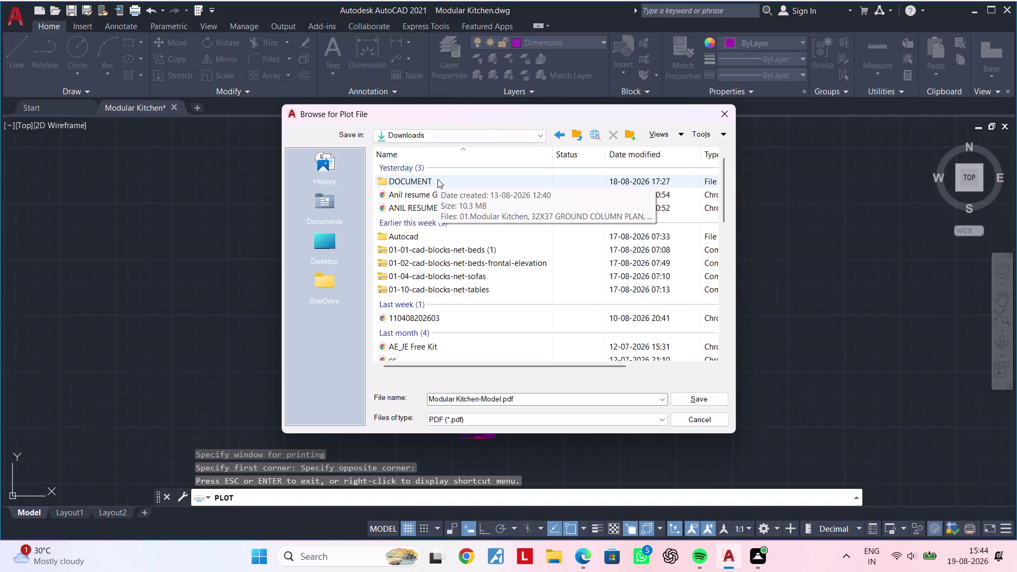
double_click(438, 237)
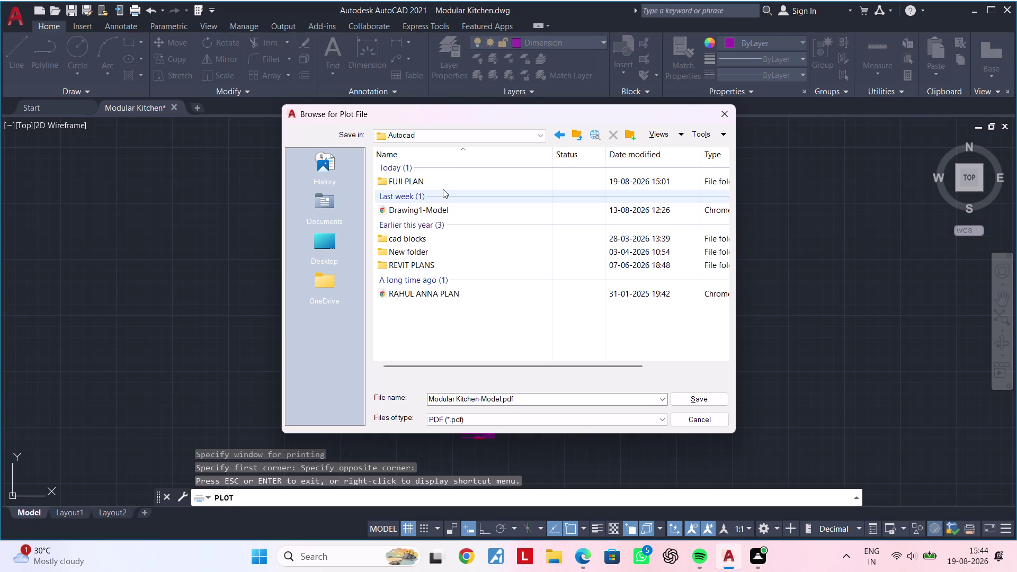
double_click(443, 184)
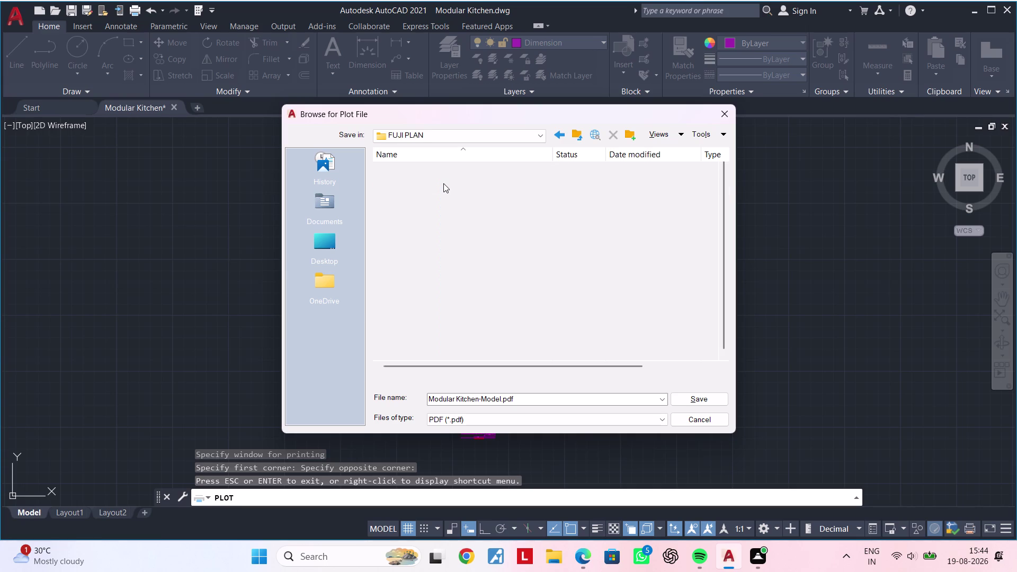
double_click(408, 178)
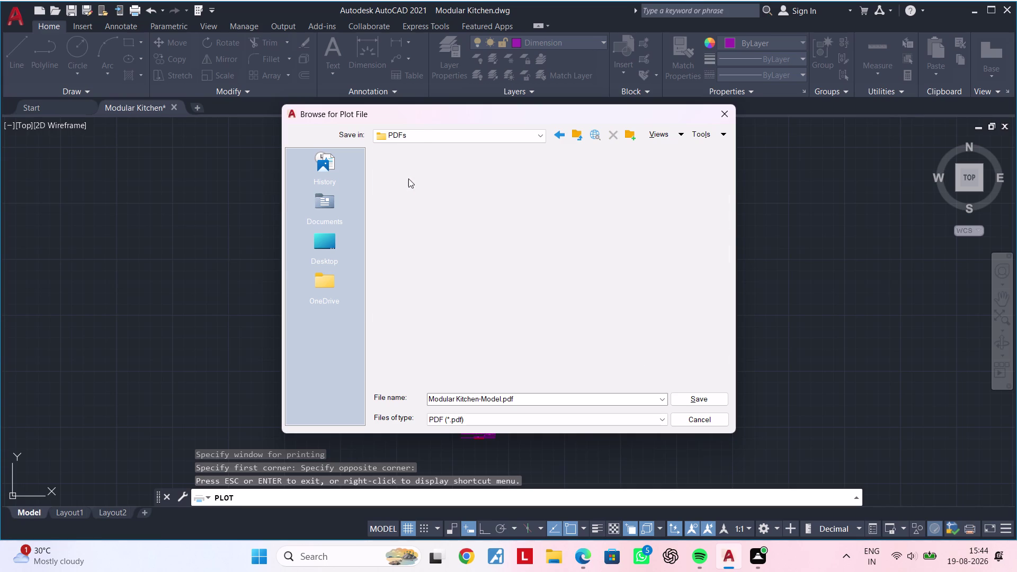
click(693, 393)
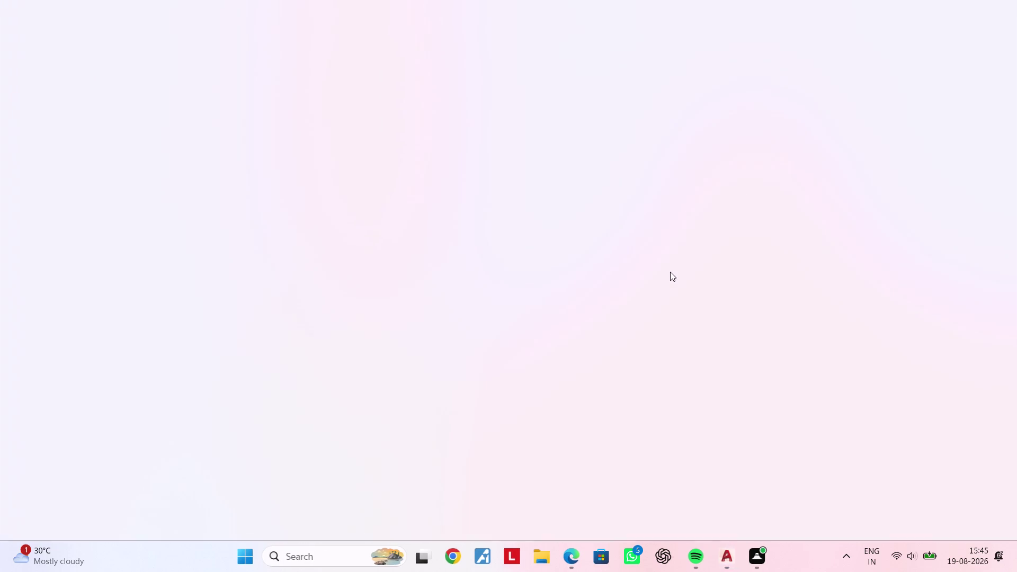
Zoom into the PDF page and pan to bring the kitchen top plan into view.
scroll(up, 3)
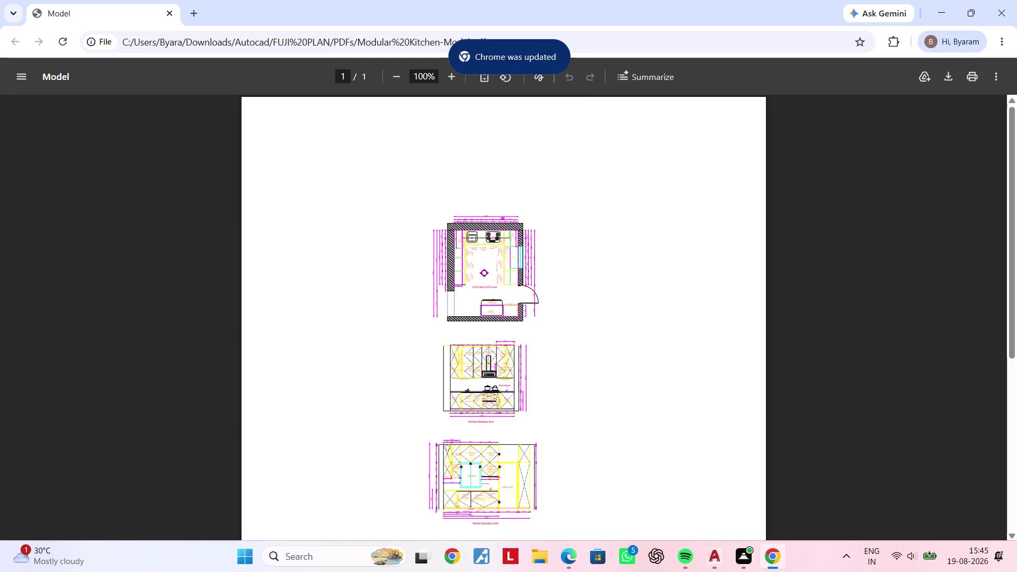
scroll(up, 3)
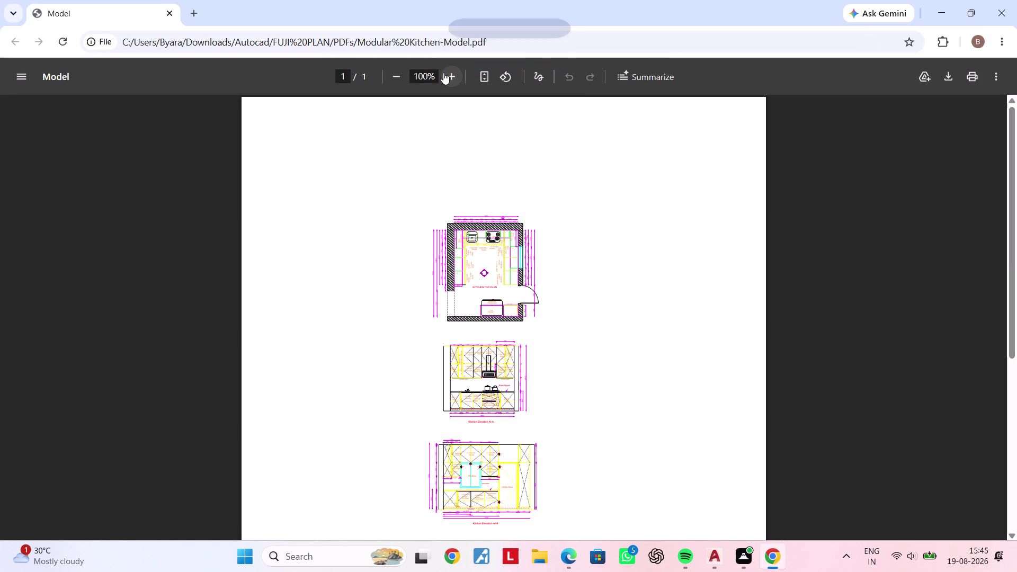
click(450, 76)
triple_click(450, 76)
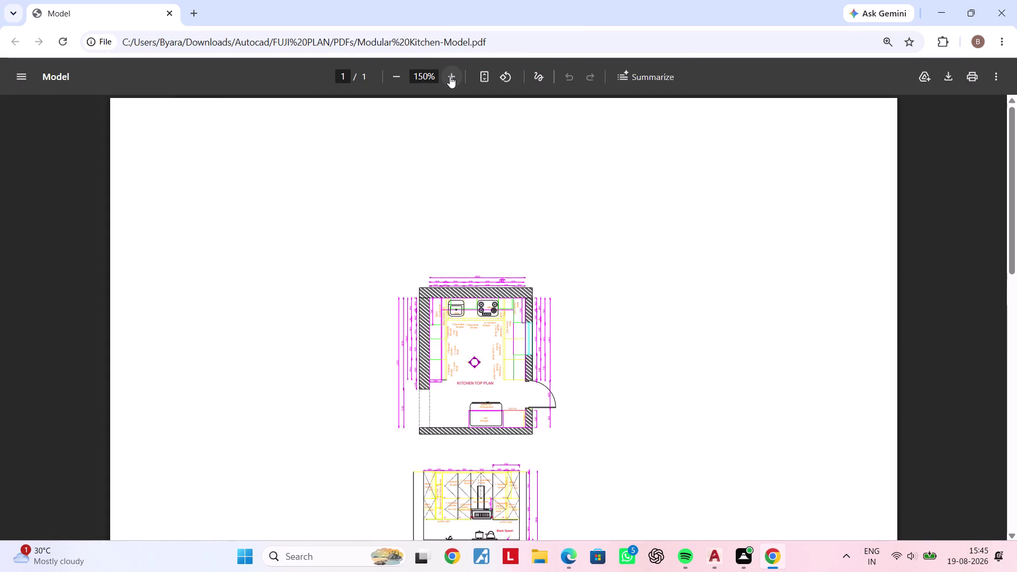
triple_click(450, 76)
middle_drag(645, 271, 577, 82)
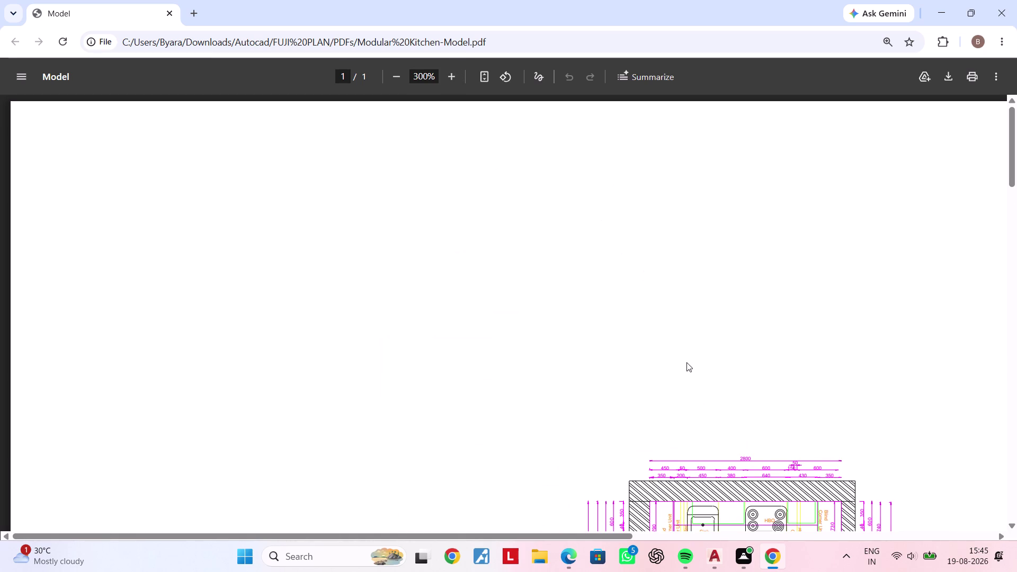
middle_drag(687, 362, 605, 212)
Magnify to 500% to examine the plan's dimension lines, then close Chrome.
scroll(down, 3)
scroll(down, 3)
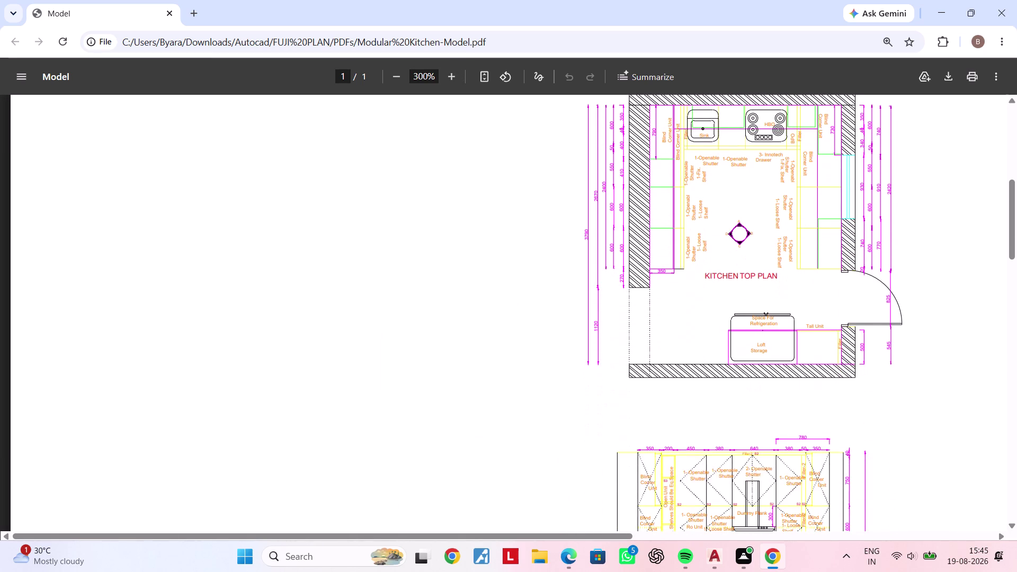
triple_click(455, 74)
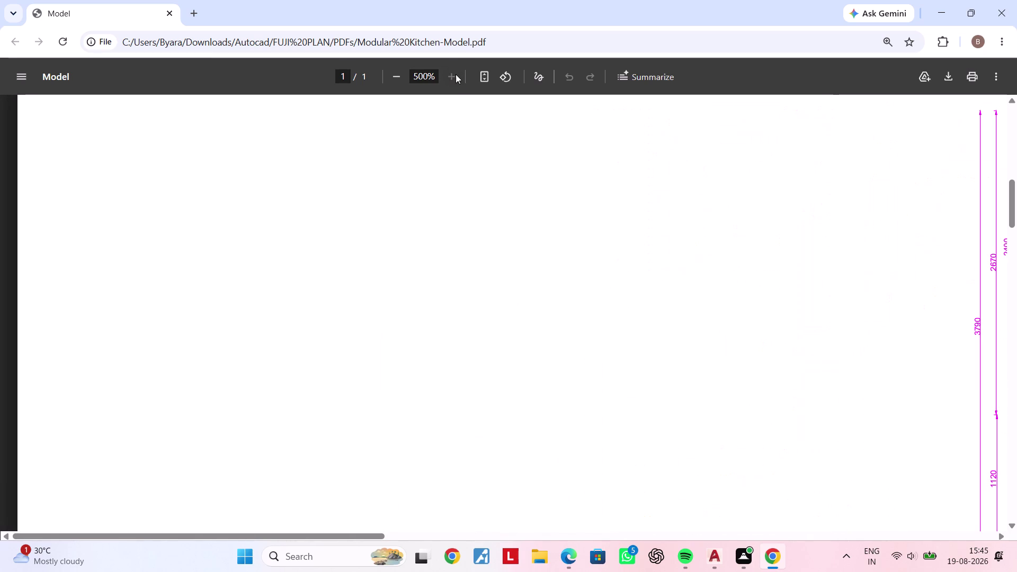
middle_drag(791, 239, 351, 212)
scroll(down, 3)
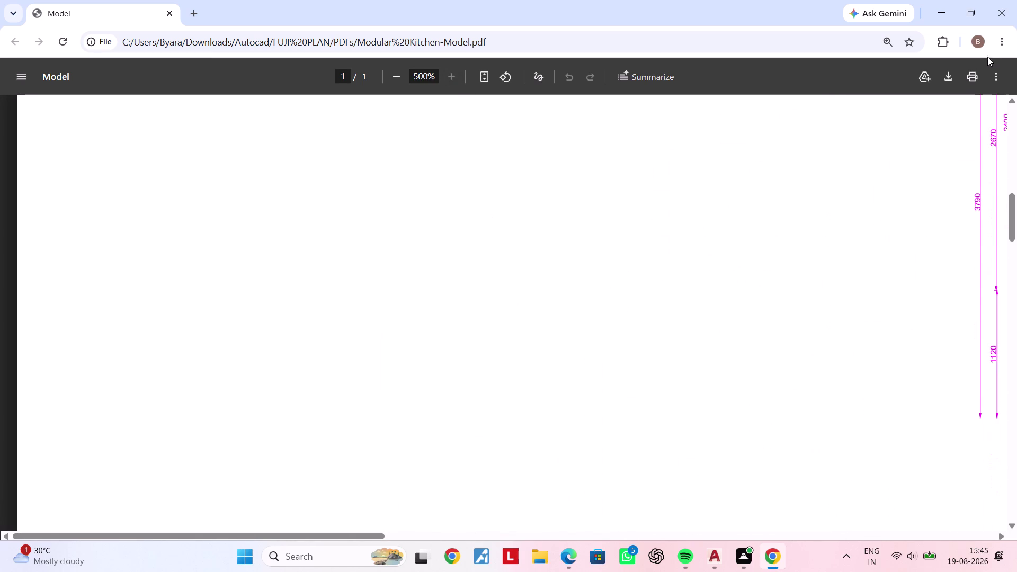
click(1016, 21)
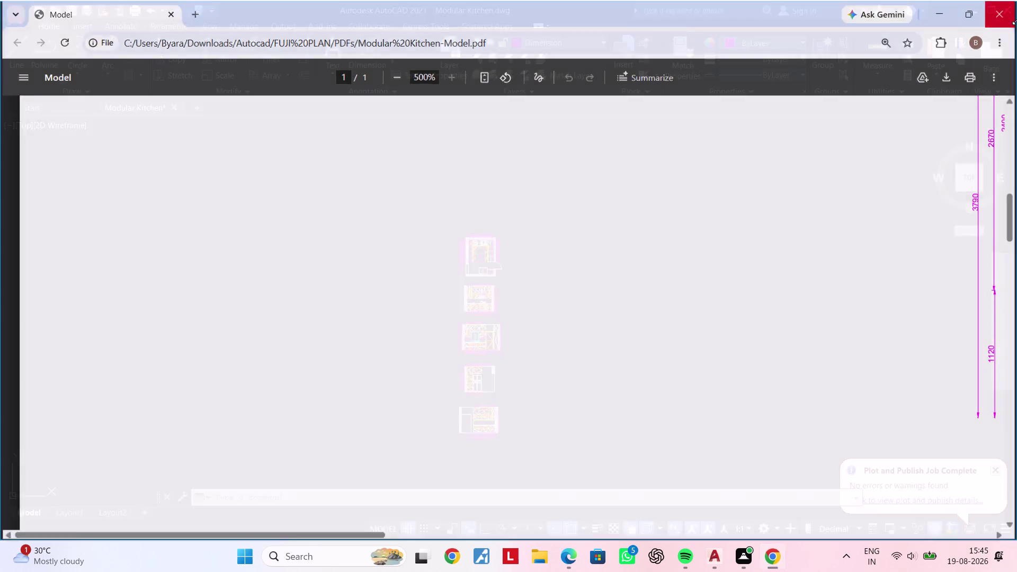